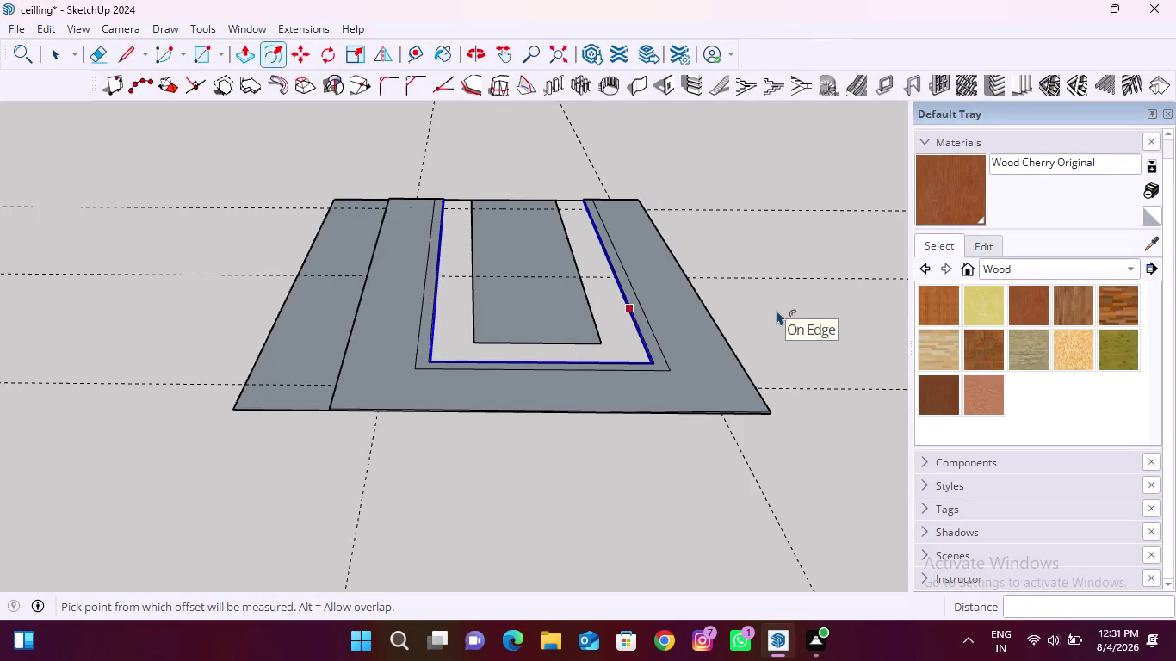
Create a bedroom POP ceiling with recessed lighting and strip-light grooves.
Return to the Select tool and clear the current selection.
scroll(up, 3)
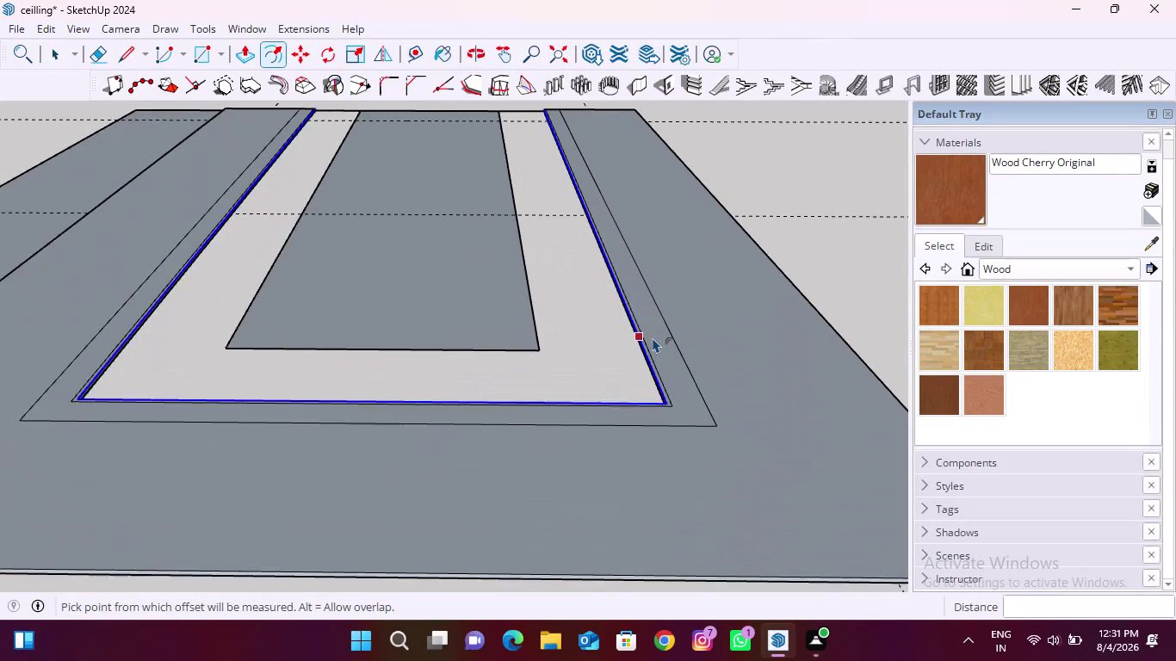
scroll(up, 3)
key(space)
key(space)
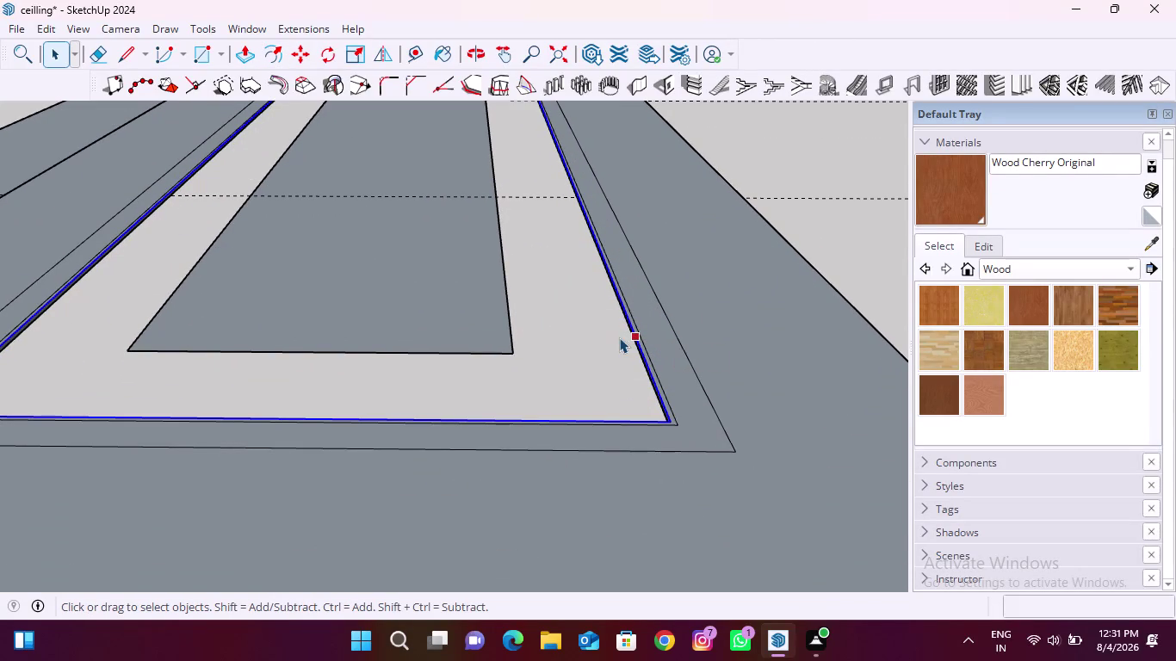
key(Escape)
key(Escape)
key(space)
click(615, 342)
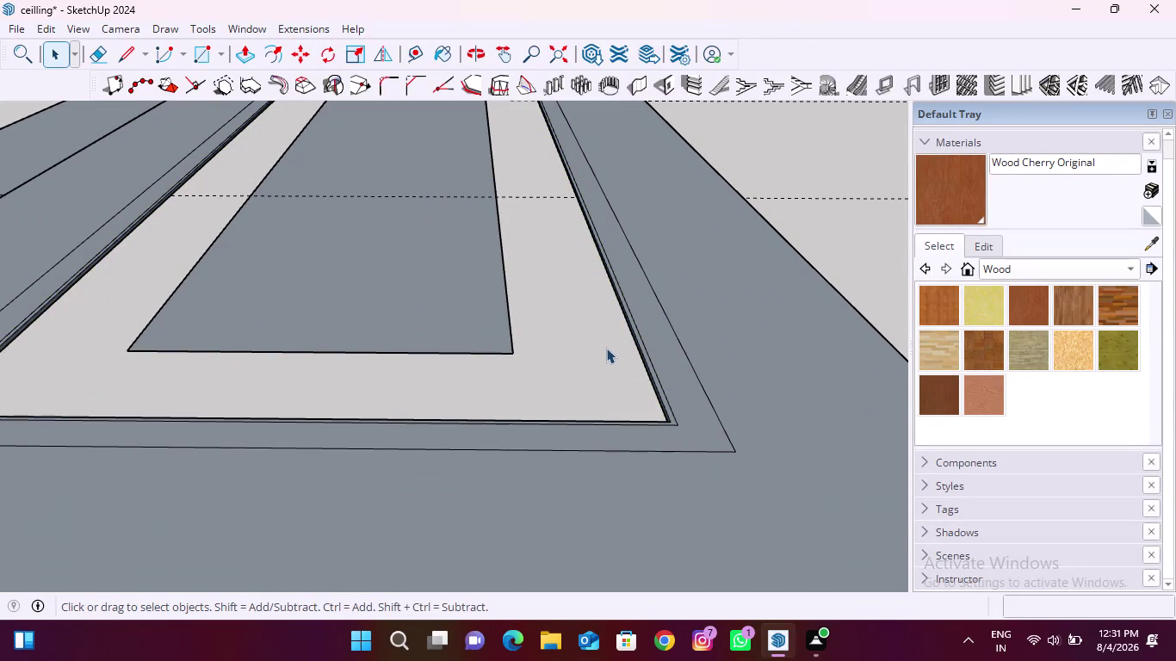
Pick the groove edge and offset it slightly inward into a parallel line.
click(687, 356)
key(space)
key(space)
key(space)
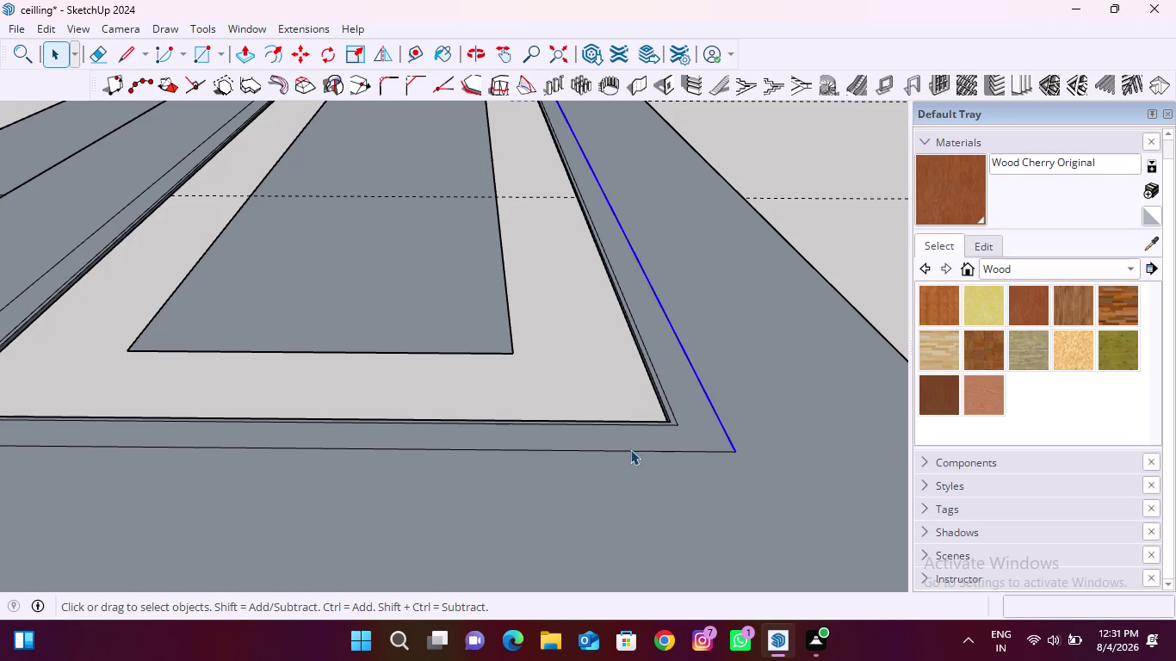
click(656, 452)
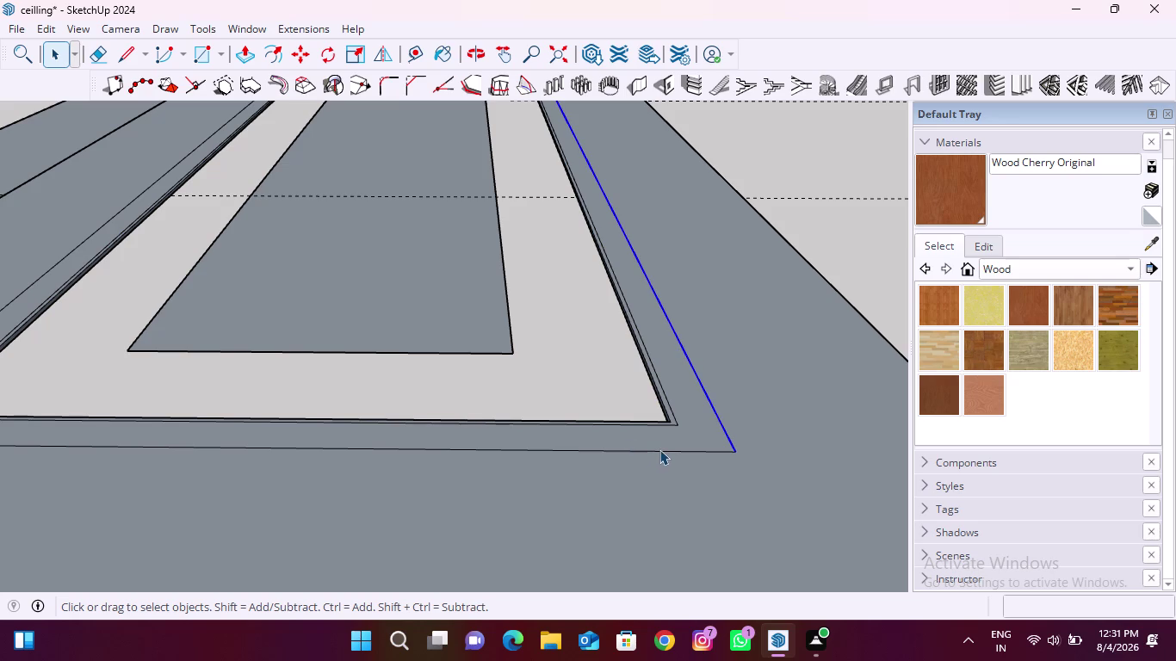
key(space)
key(space)
key(space)
click(660, 451)
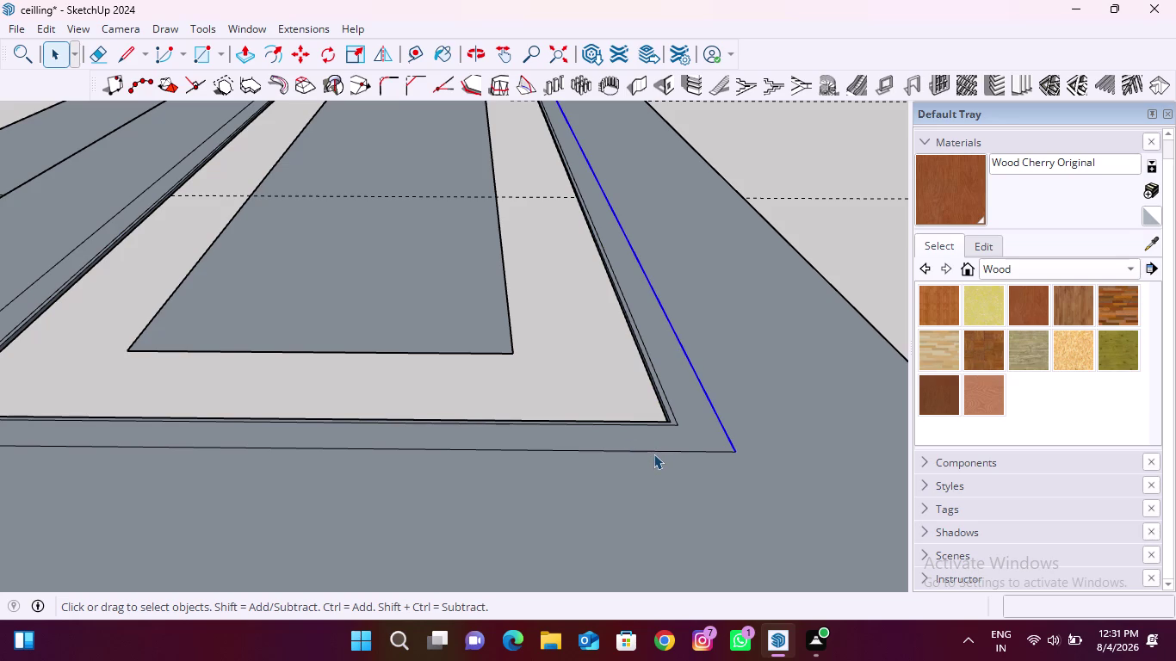
click(654, 454)
scroll(down, 3)
Select the left and bottom edges of the outer U outline.
middle_drag(642, 436, 641, 436)
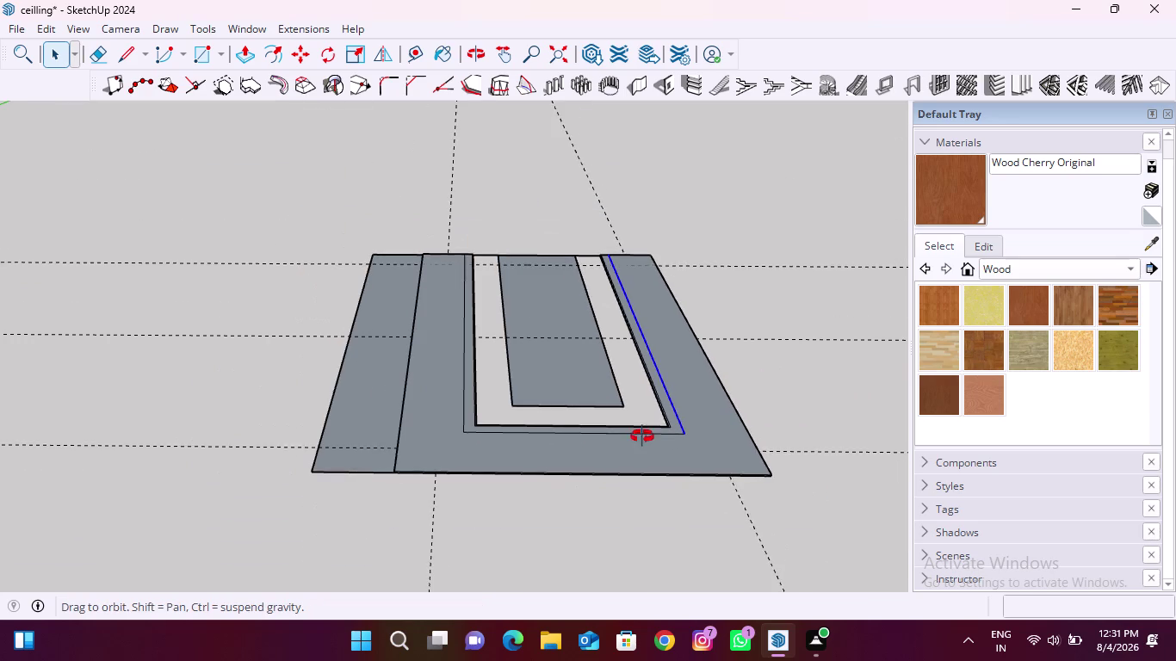
middle_drag(642, 436, 608, 551)
scroll(up, 3)
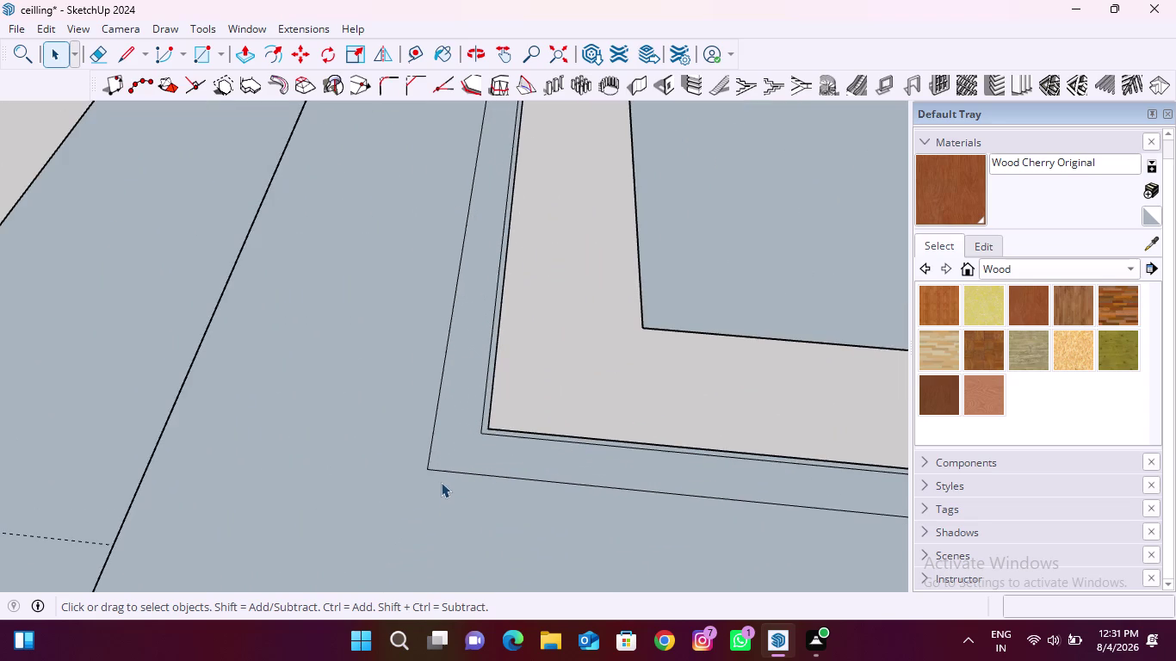
key(space)
key(space)
key(space)
click(429, 446)
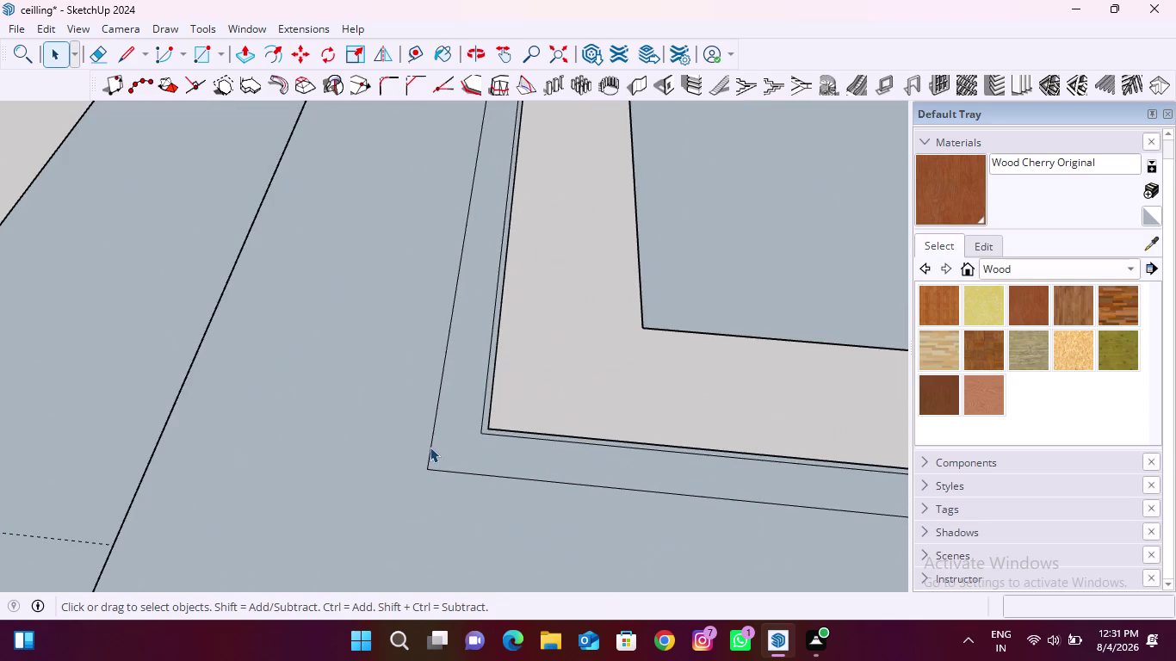
click(430, 447)
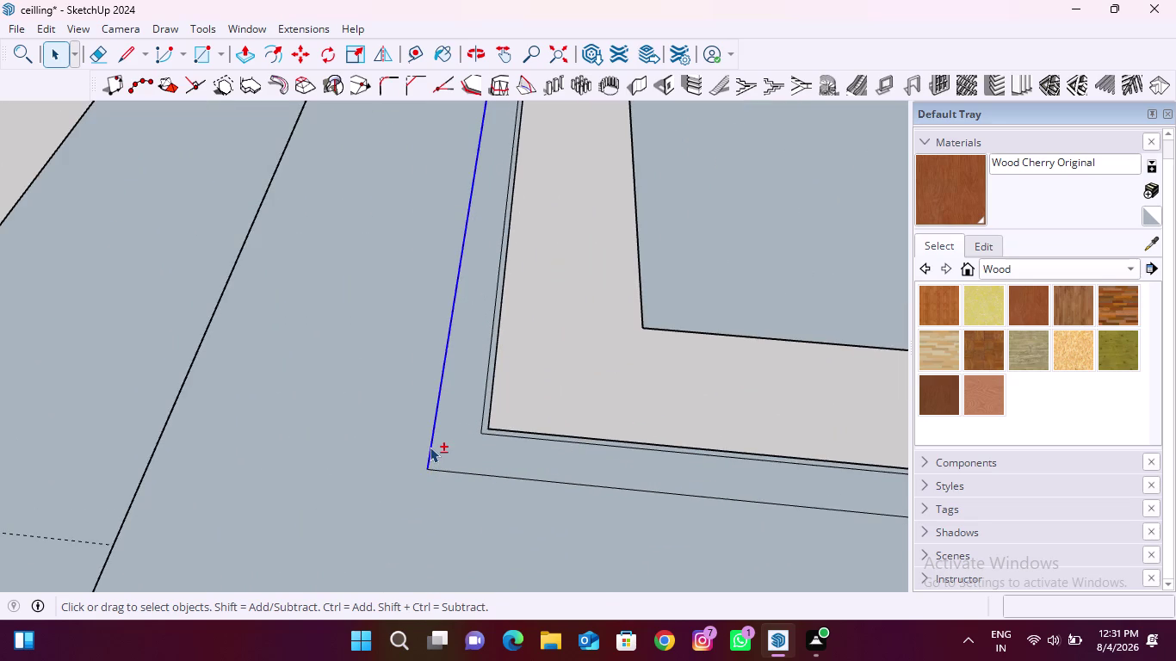
click(438, 470)
scroll(down, 3)
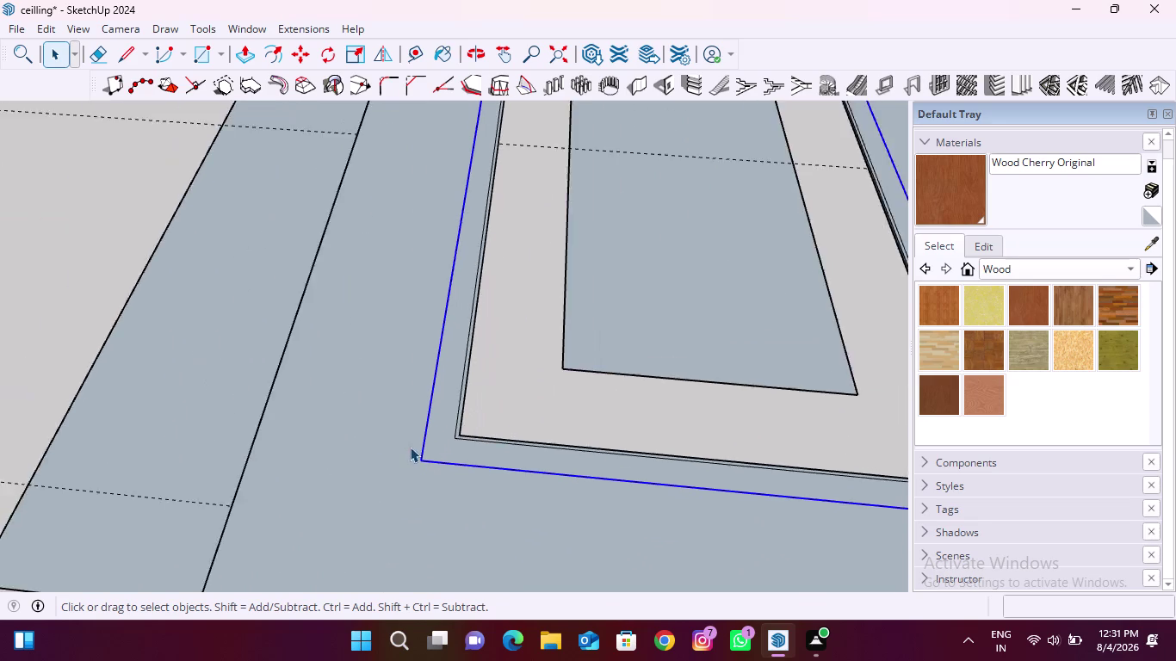
scroll(down, 3)
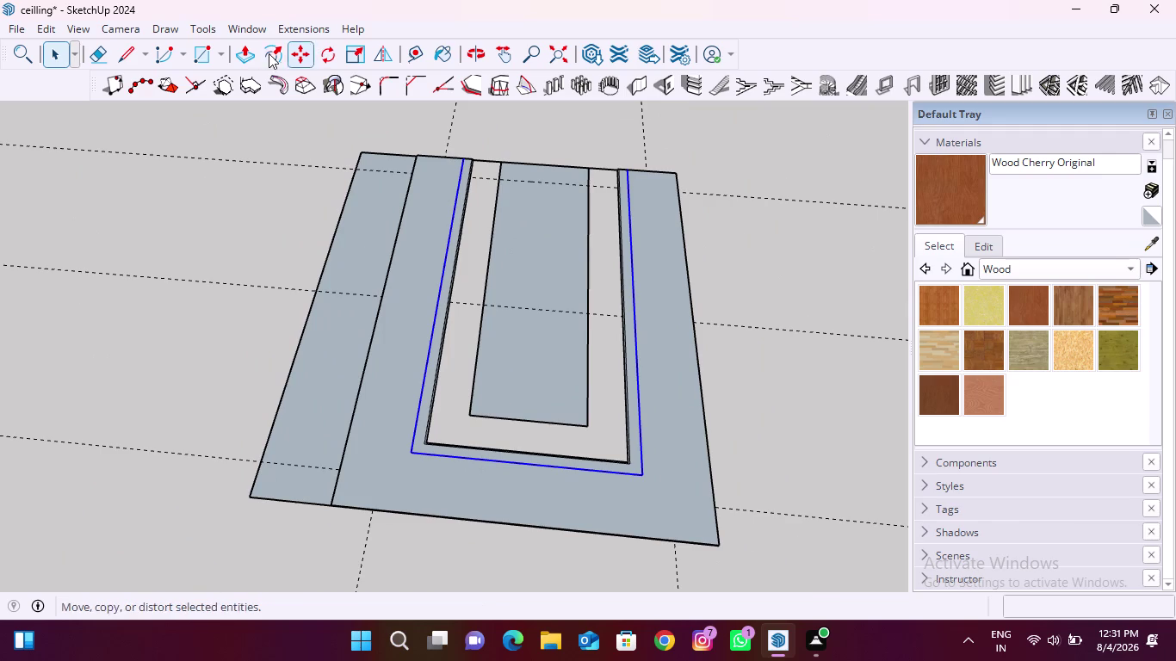
Offset the selected outline 12 mm, then deselect.
click(272, 50)
click(629, 443)
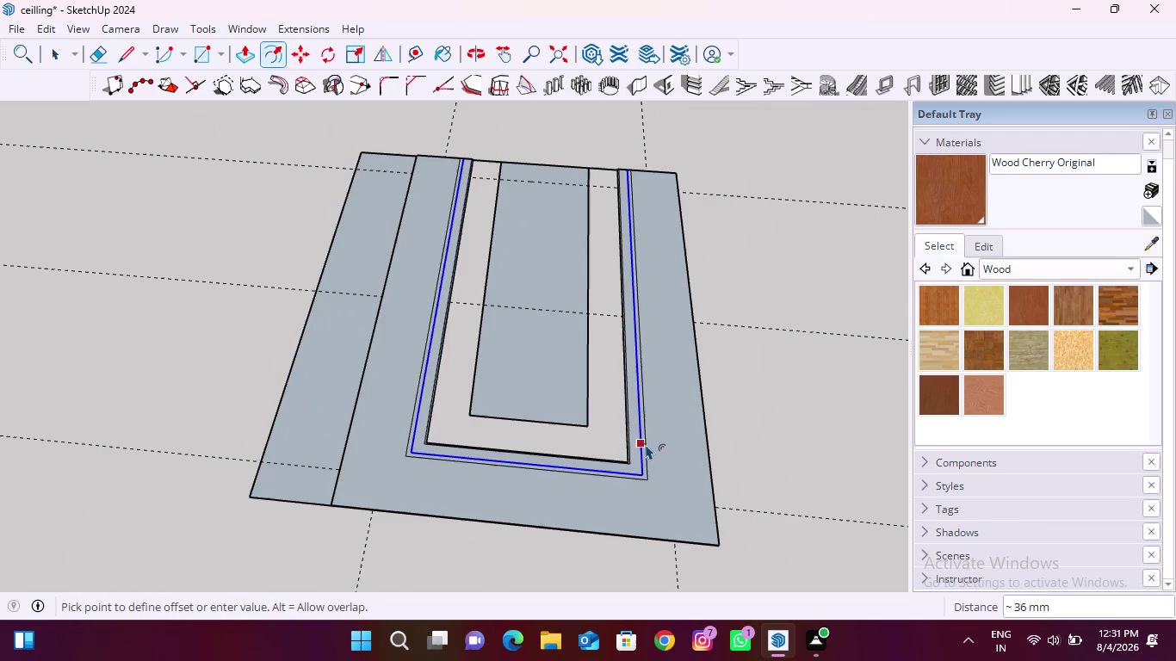
text(12)
key(Return)
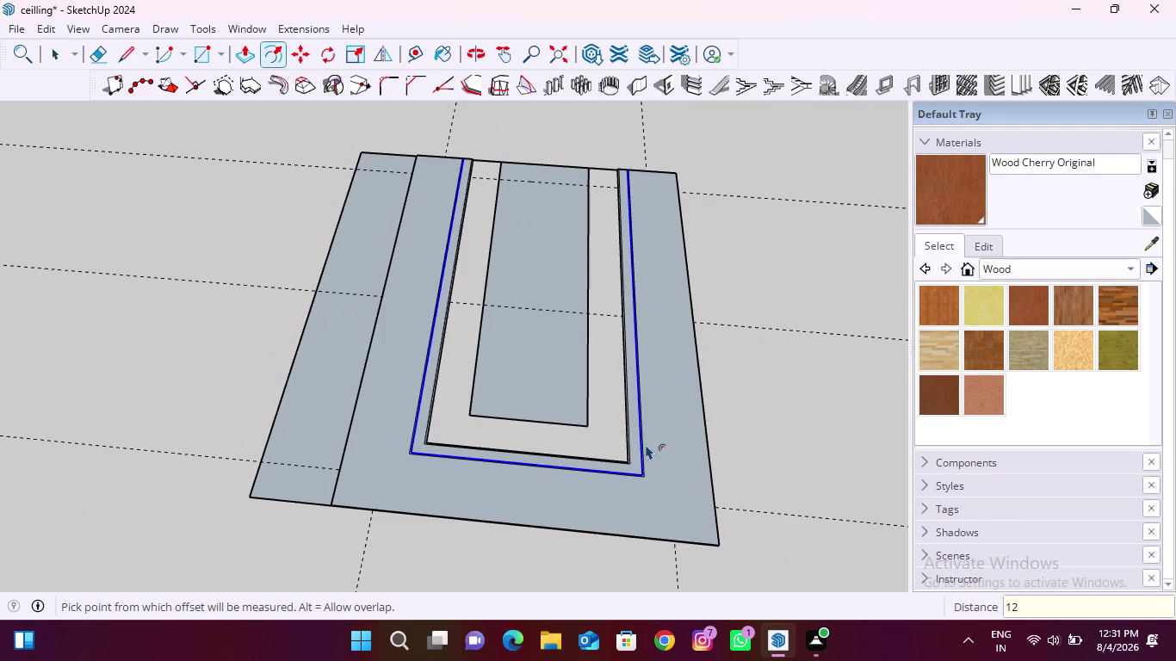
key(space)
click(742, 434)
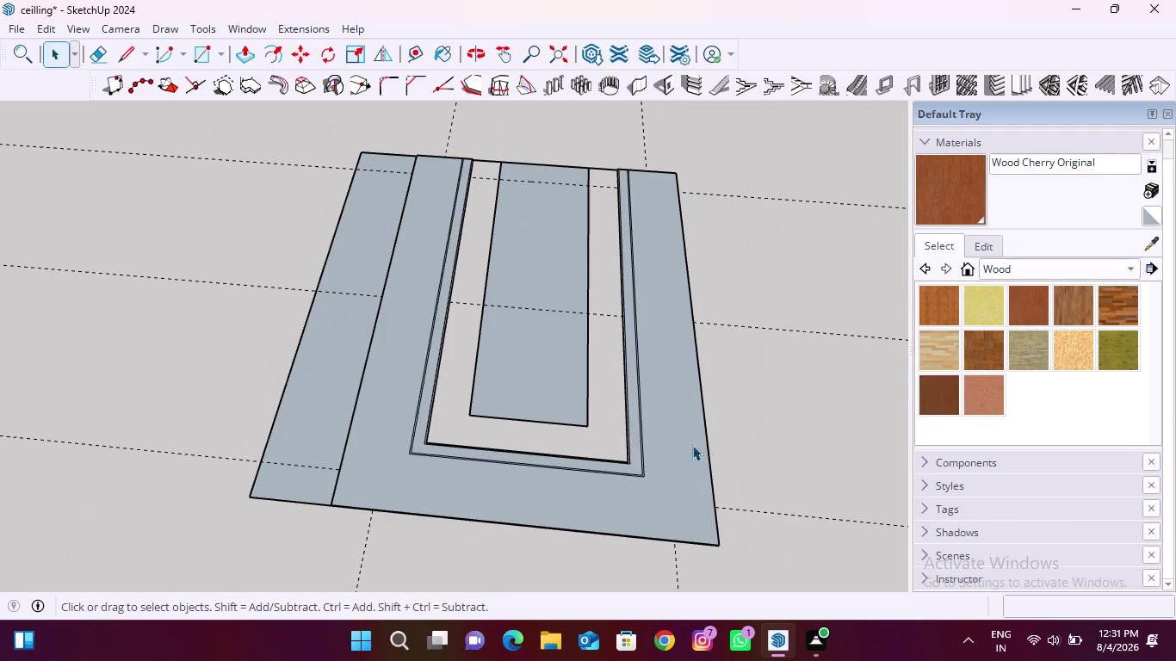
scroll(down, 3)
scroll(down, 3)
middle_drag(490, 541, 509, 382)
scroll(up, 3)
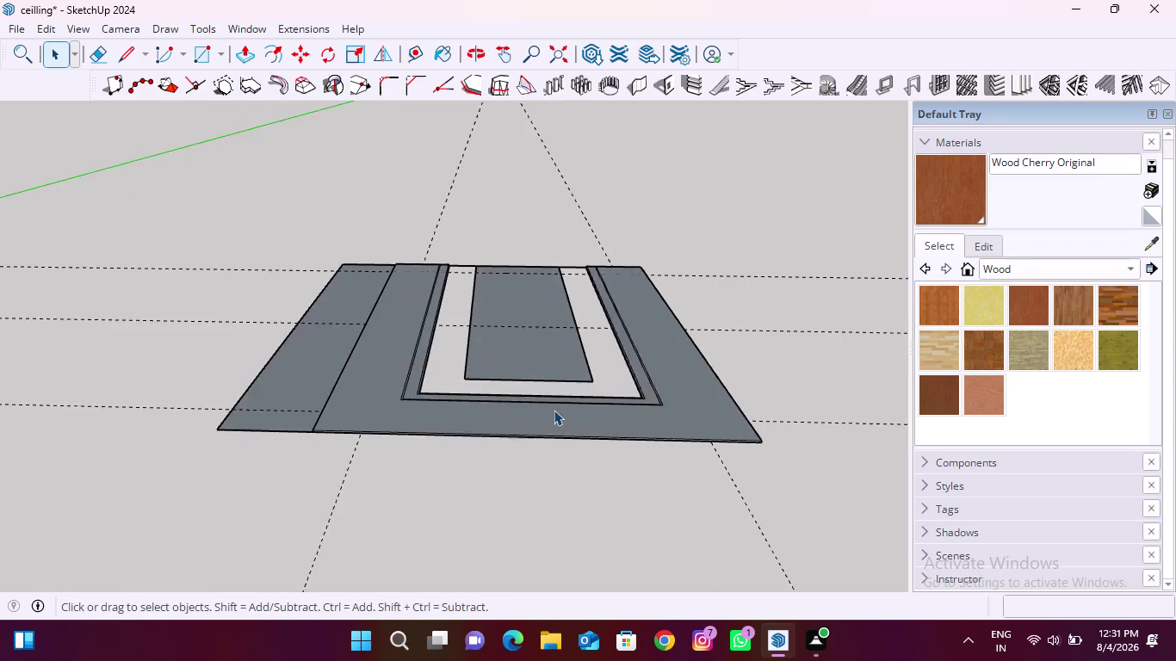
scroll(up, 3)
middle_drag(585, 456, 591, 340)
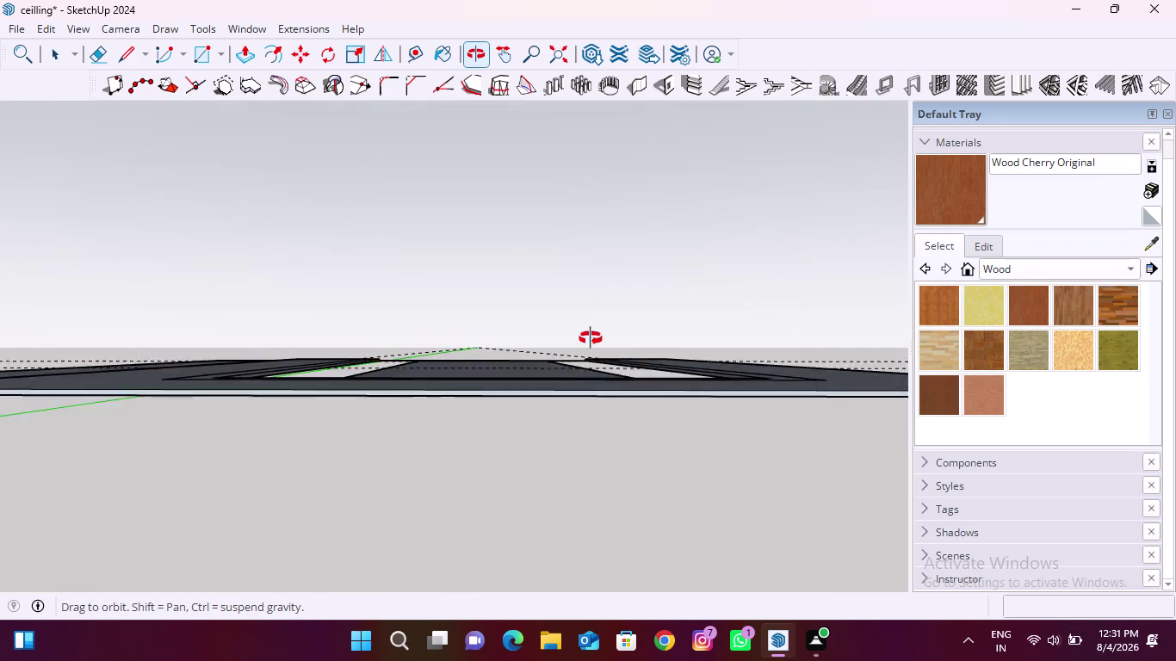
middle_drag(591, 340, 601, 248)
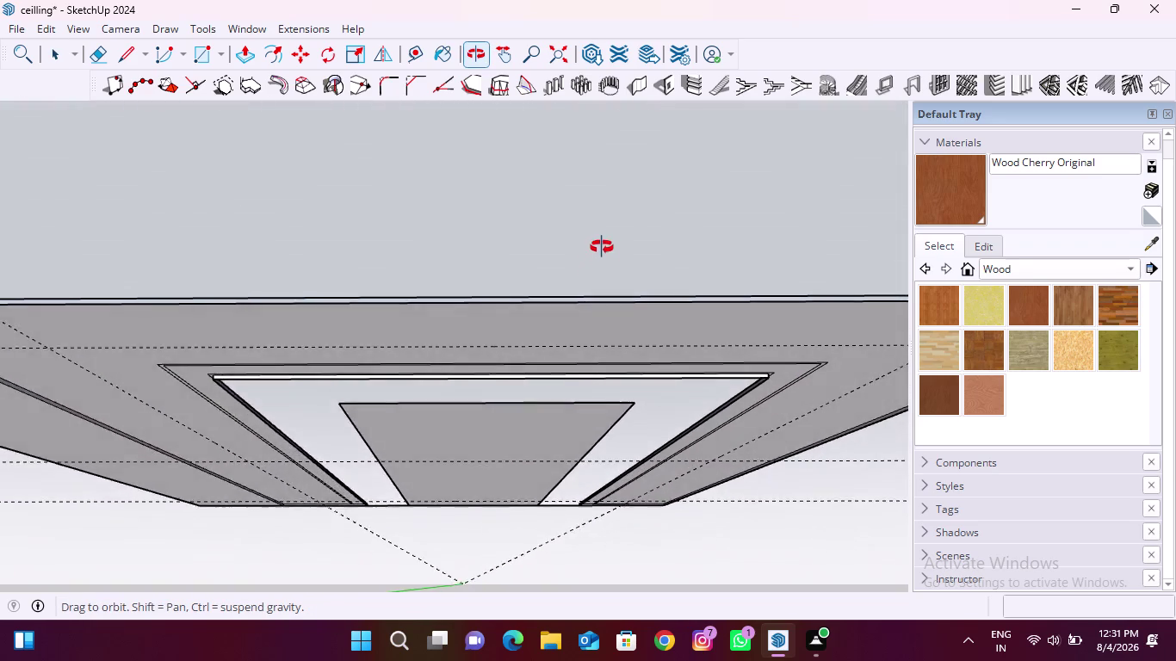
middle_drag(600, 248, 610, 230)
scroll(up, 3)
middle_drag(195, 415, 250, 328)
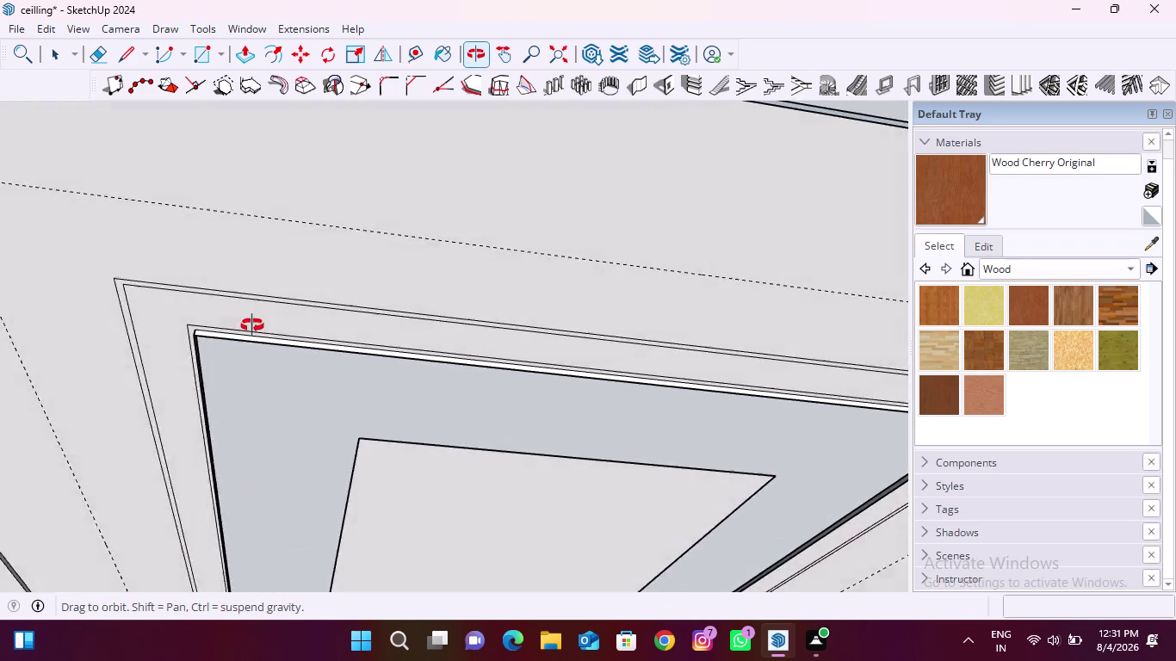
middle_drag(250, 328, 272, 291)
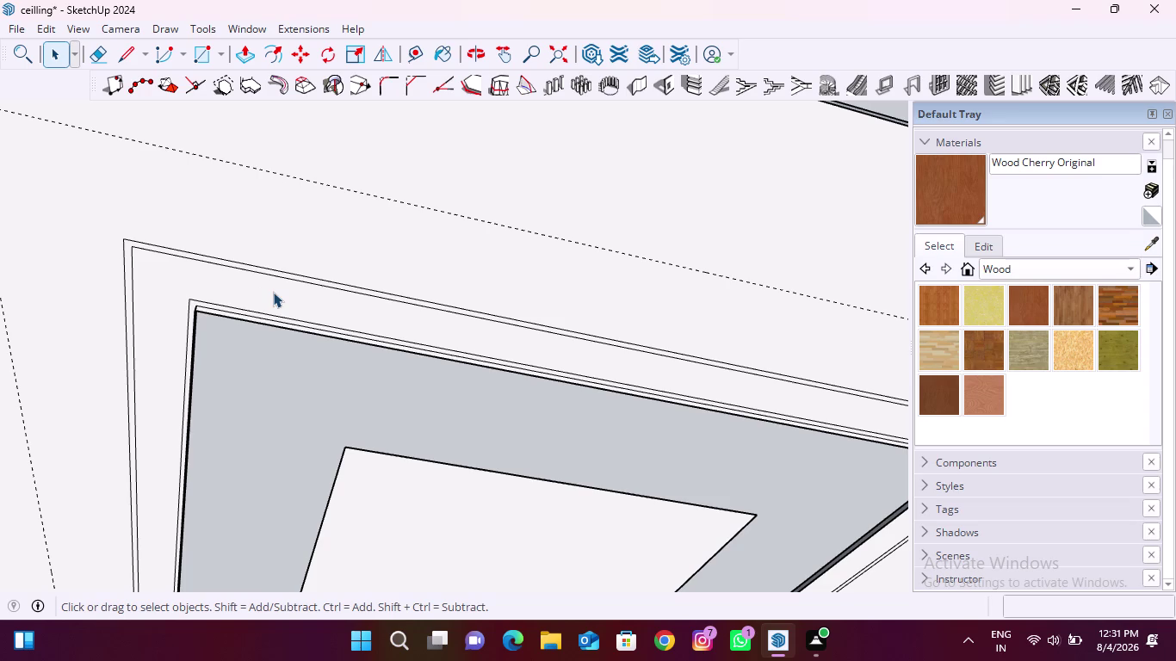
scroll(up, 3)
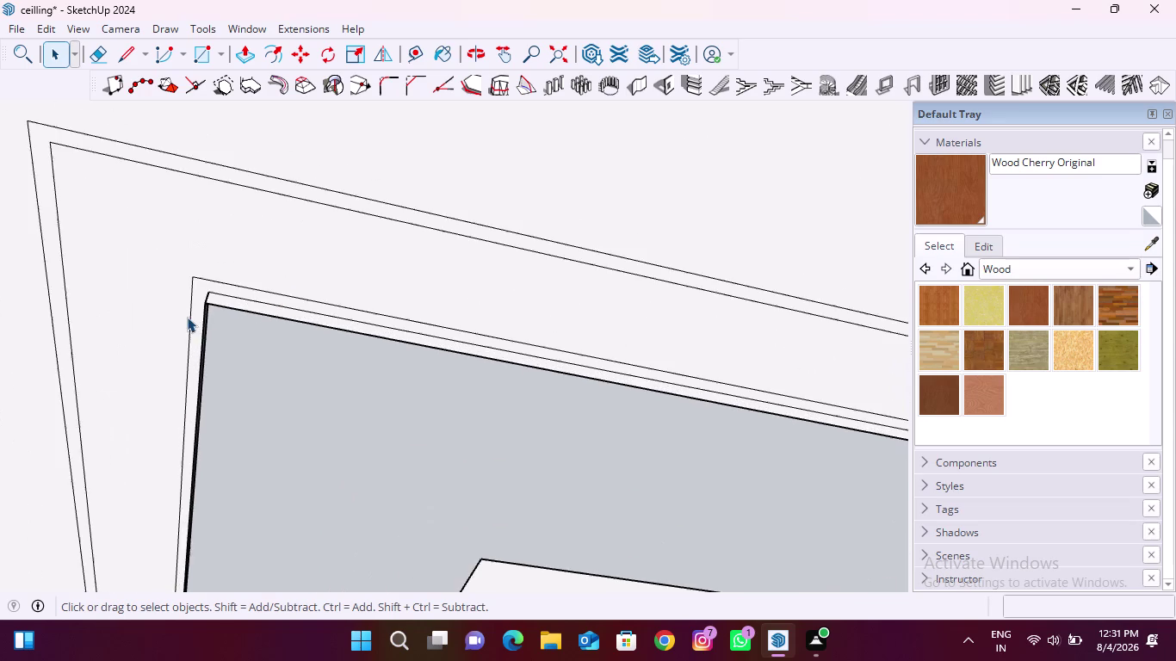
scroll(up, 3)
middle_drag(209, 291, 297, 489)
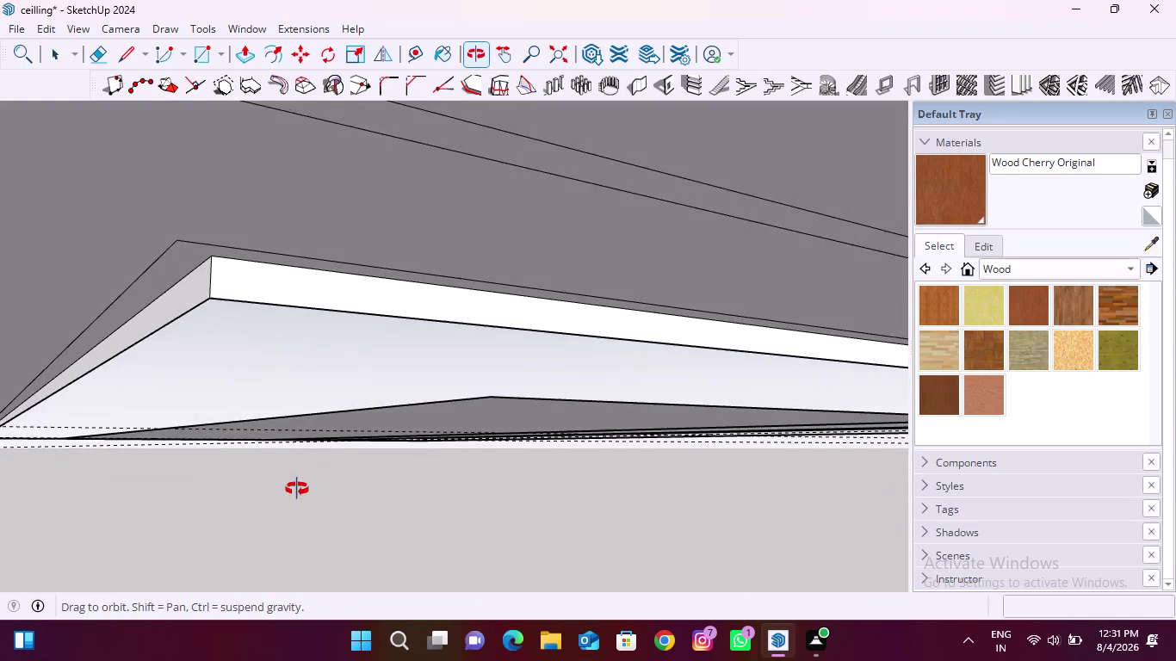
middle_drag(297, 489, 172, 338)
scroll(down, 3)
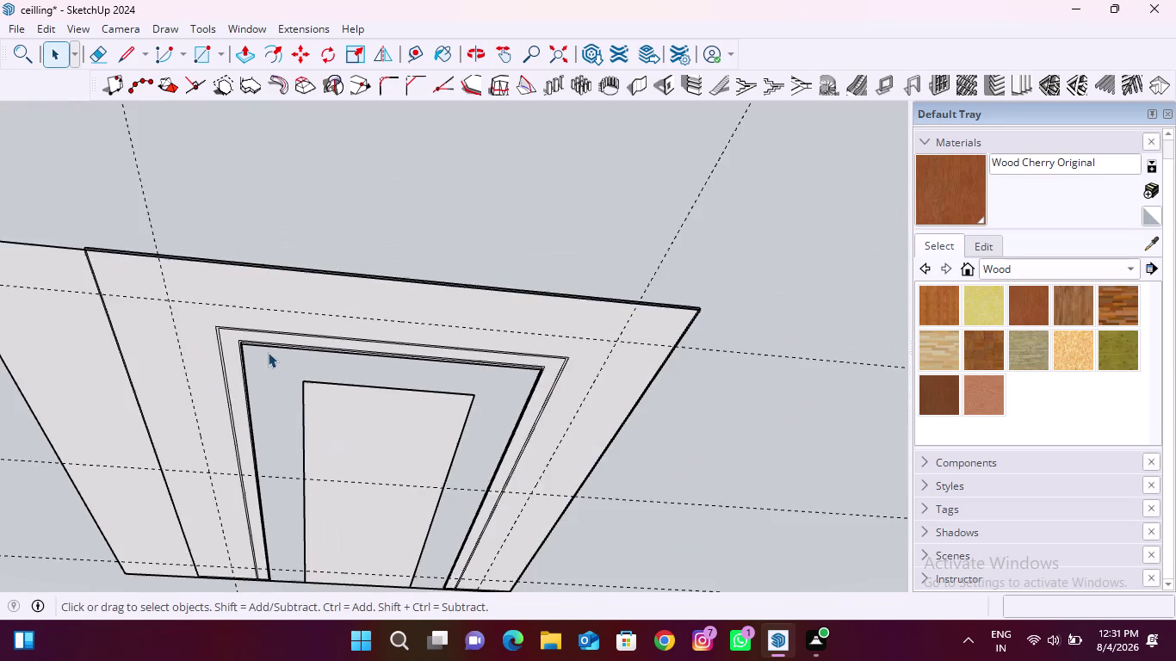
scroll(down, 3)
scroll(up, 3)
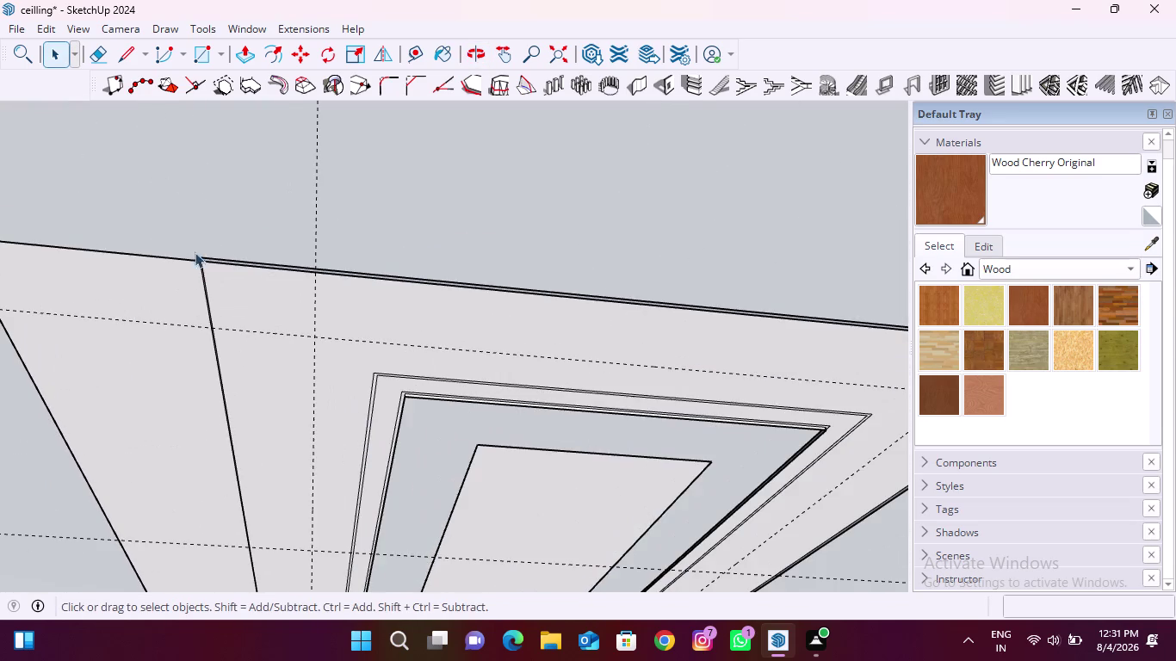
middle_drag(203, 249, 201, 389)
scroll(up, 3)
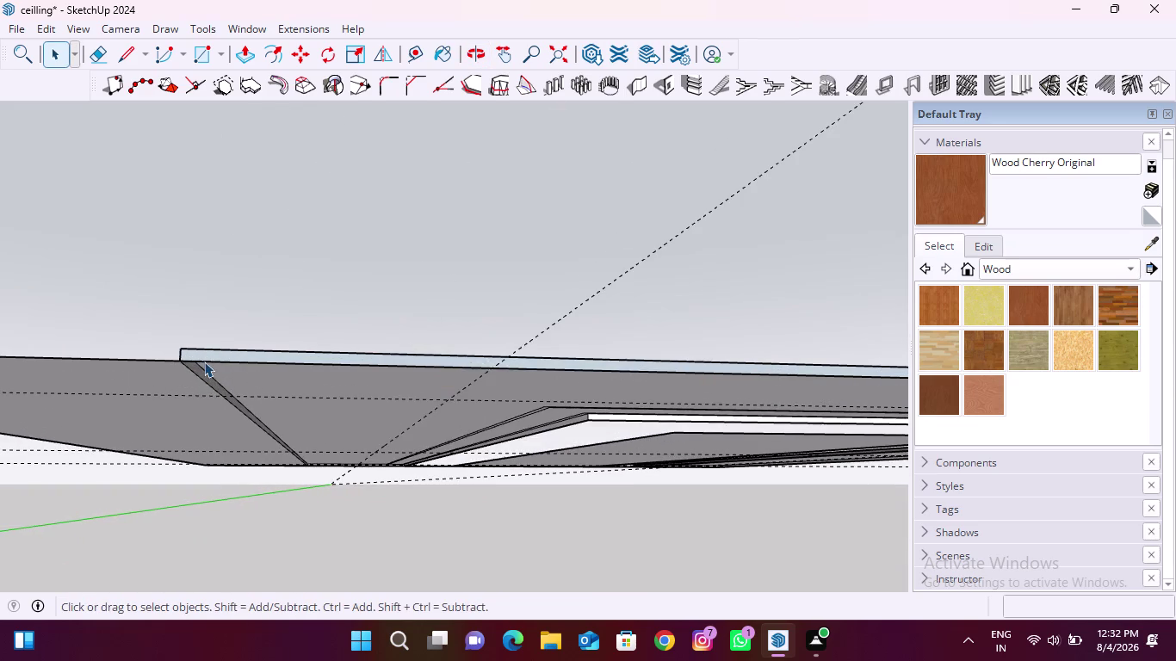
scroll(down, 3)
middle_drag(325, 442, 325, 375)
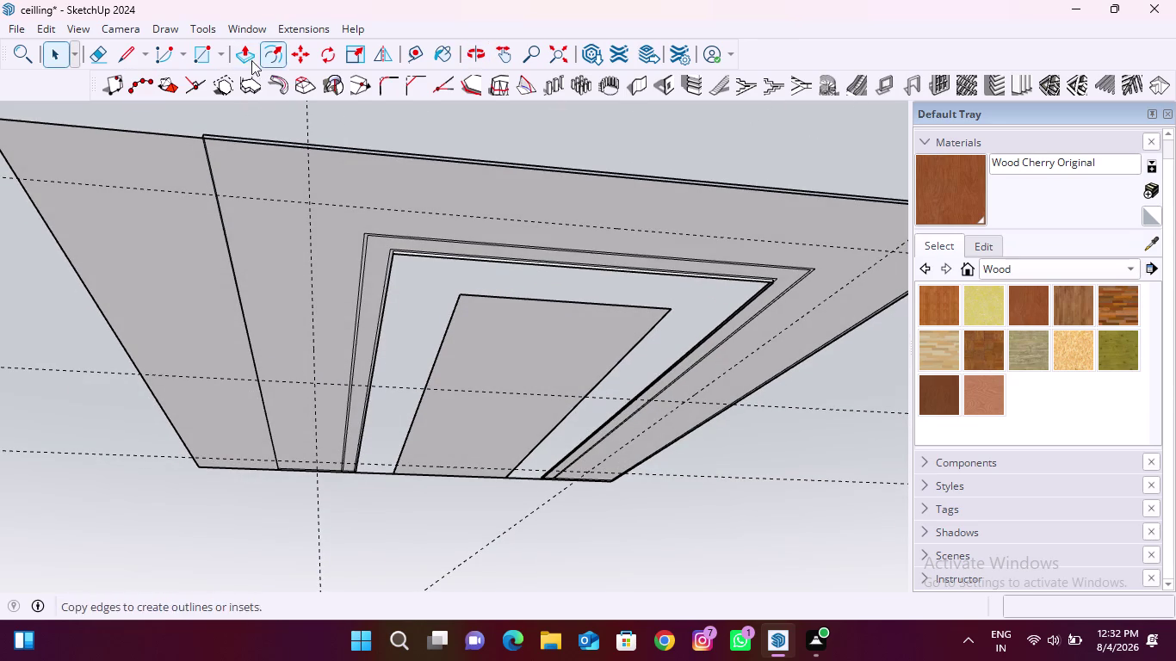
click(236, 62)
click(293, 256)
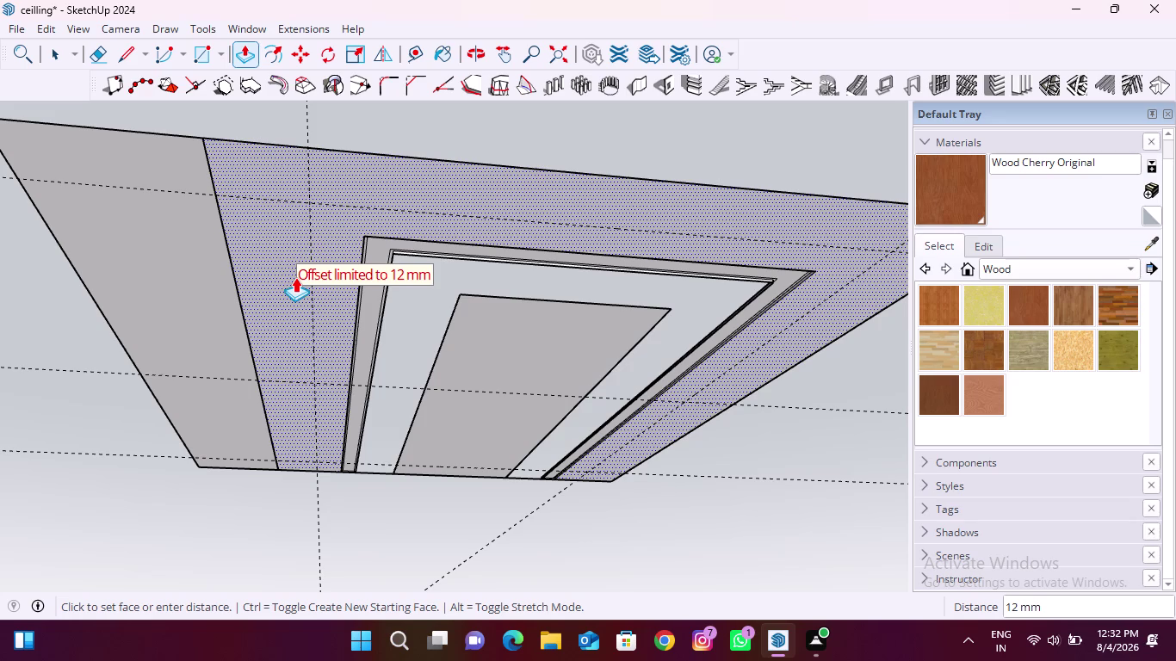
key(ctrl+z)
key(ctrl+z)
key(ctrl+z)
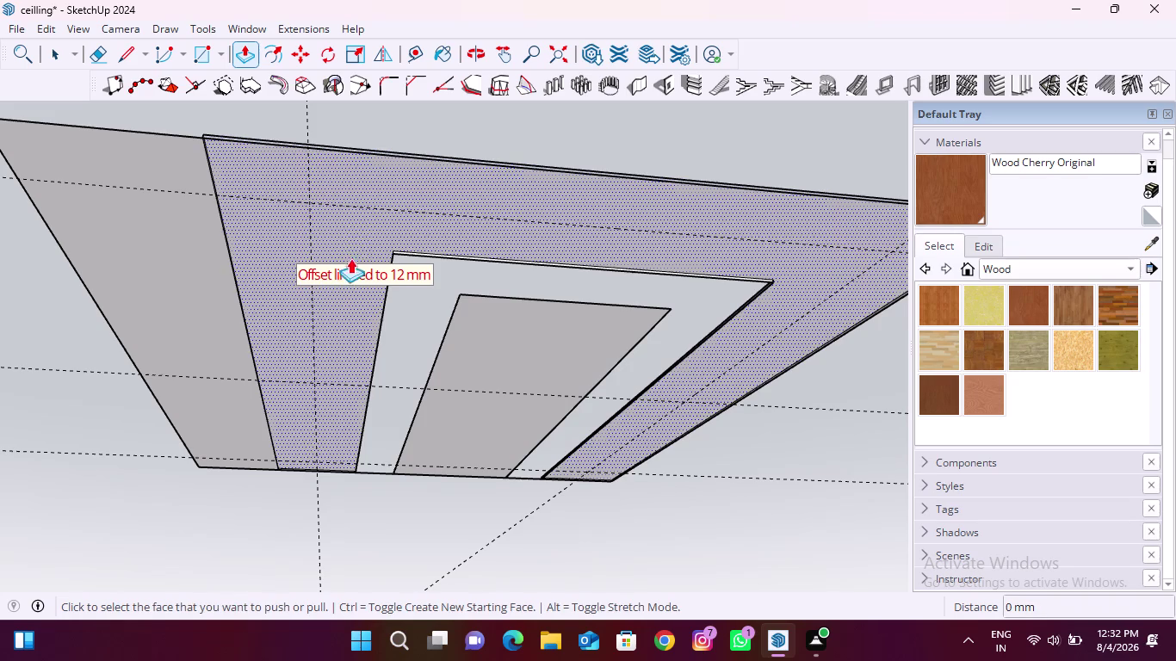
click(351, 220)
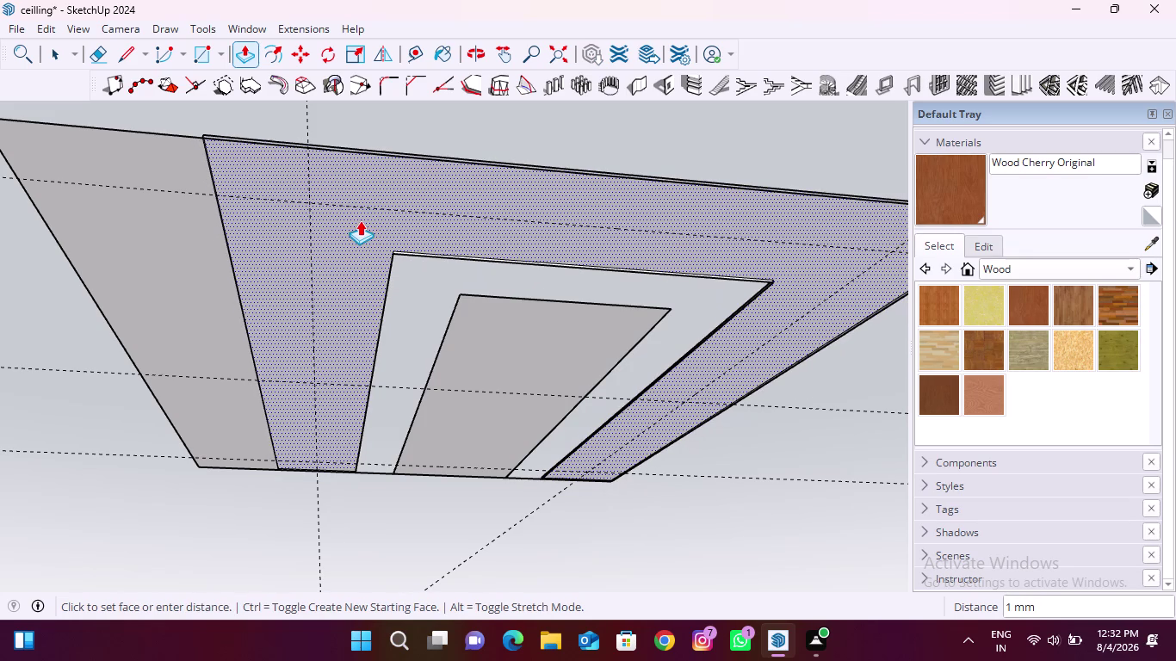
text(12)
key(Return)
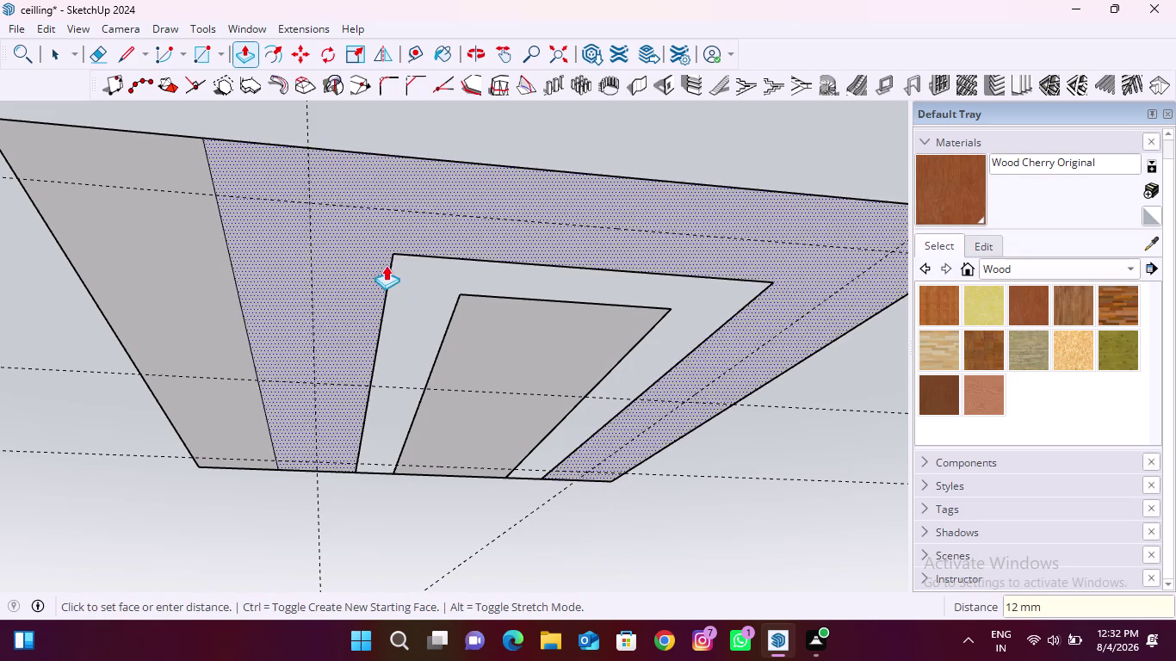
scroll(up, 3)
key(space)
scroll(up, 3)
scroll(down, 3)
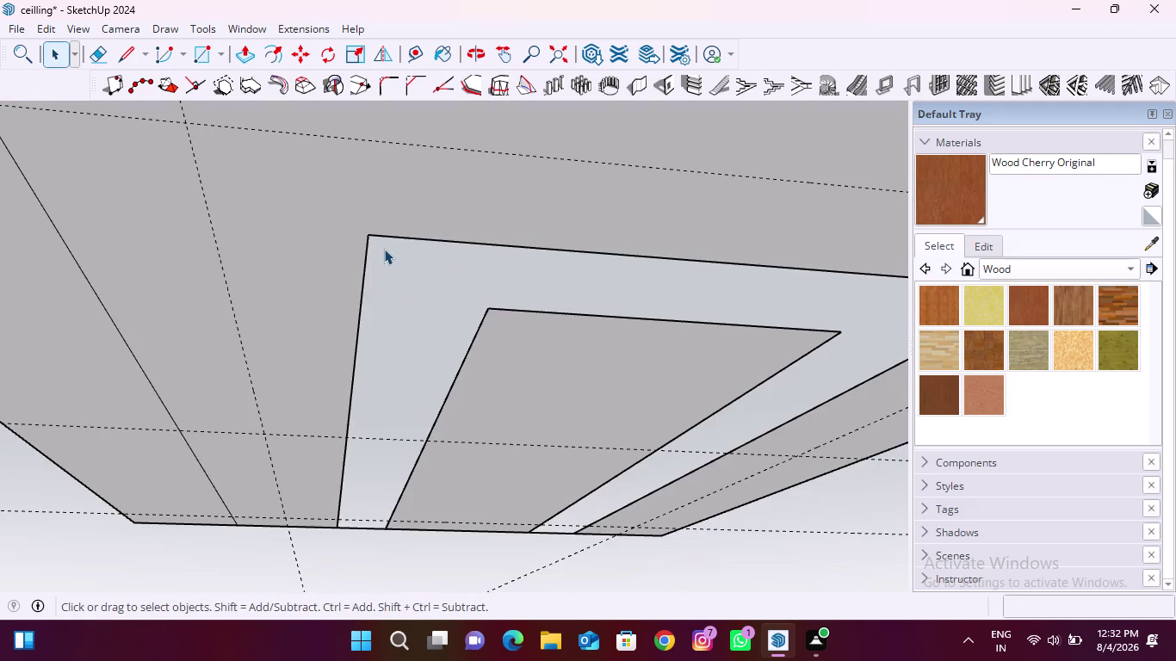
middle_drag(382, 244, 347, 452)
scroll(down, 3)
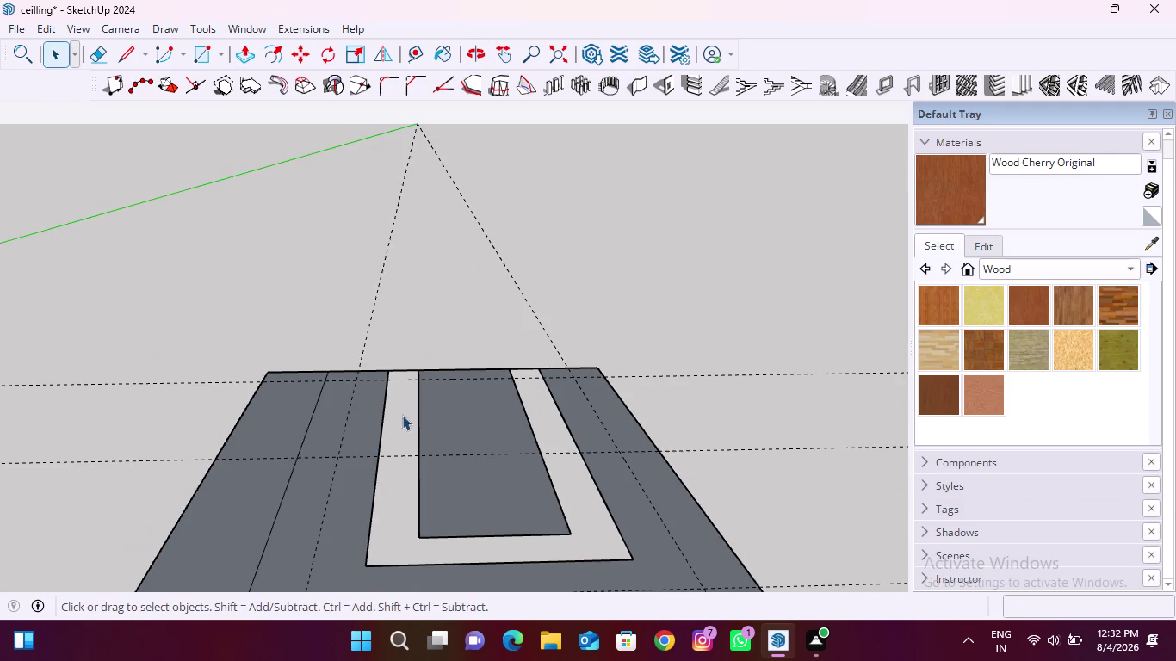
scroll(up, 3)
scroll(up, 3)
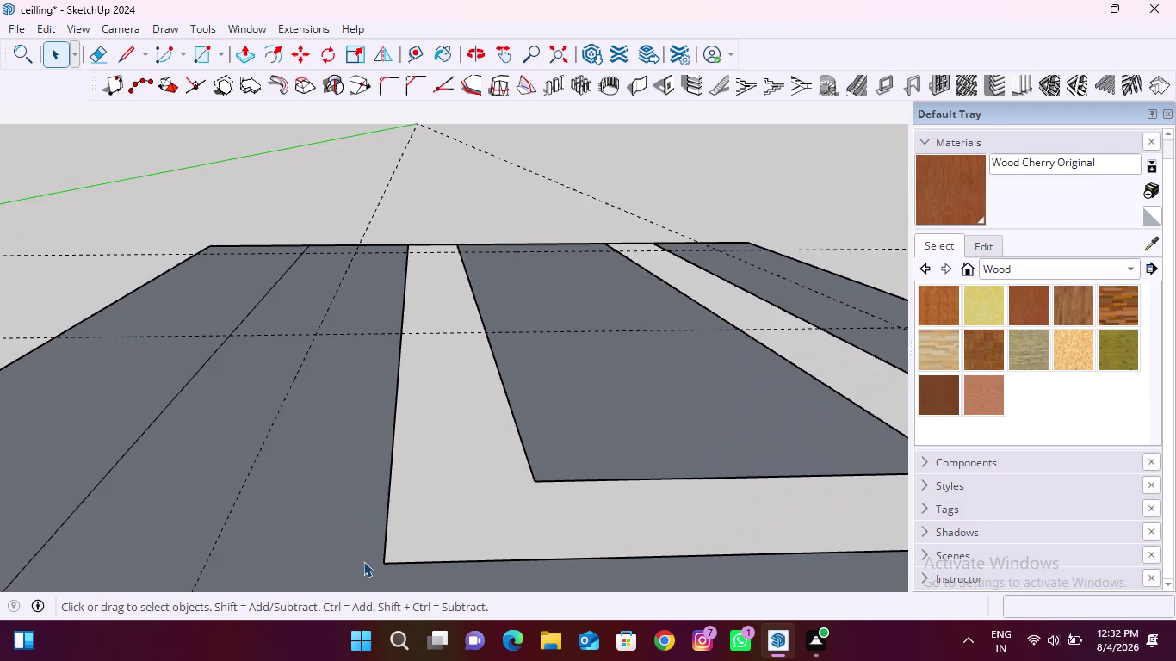
scroll(up, 3)
middle_drag(390, 551, 391, 526)
scroll(up, 3)
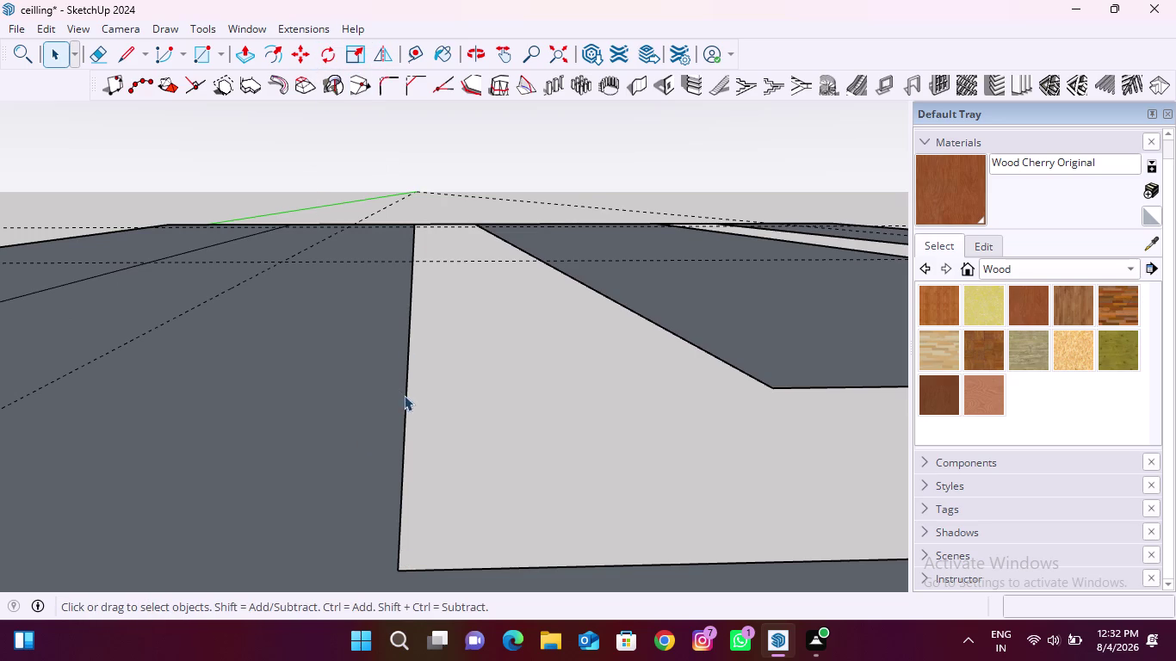
scroll(down, 3)
middle_drag(369, 490, 183, 473)
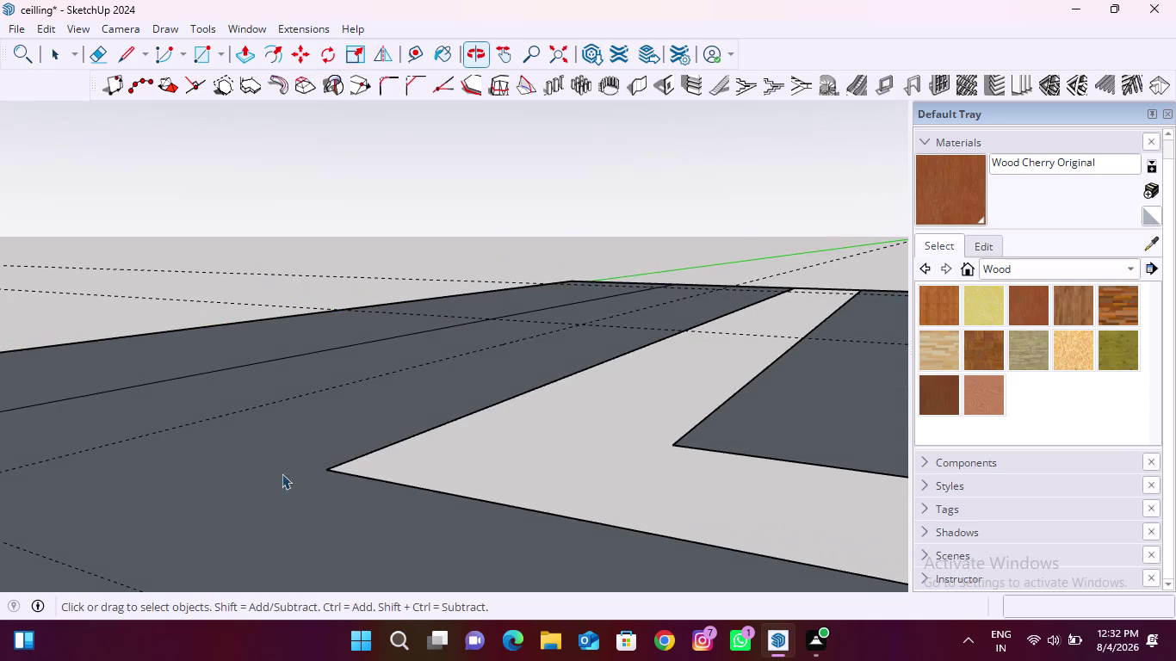
scroll(up, 3)
scroll(down, 3)
middle_drag(367, 477, 261, 497)
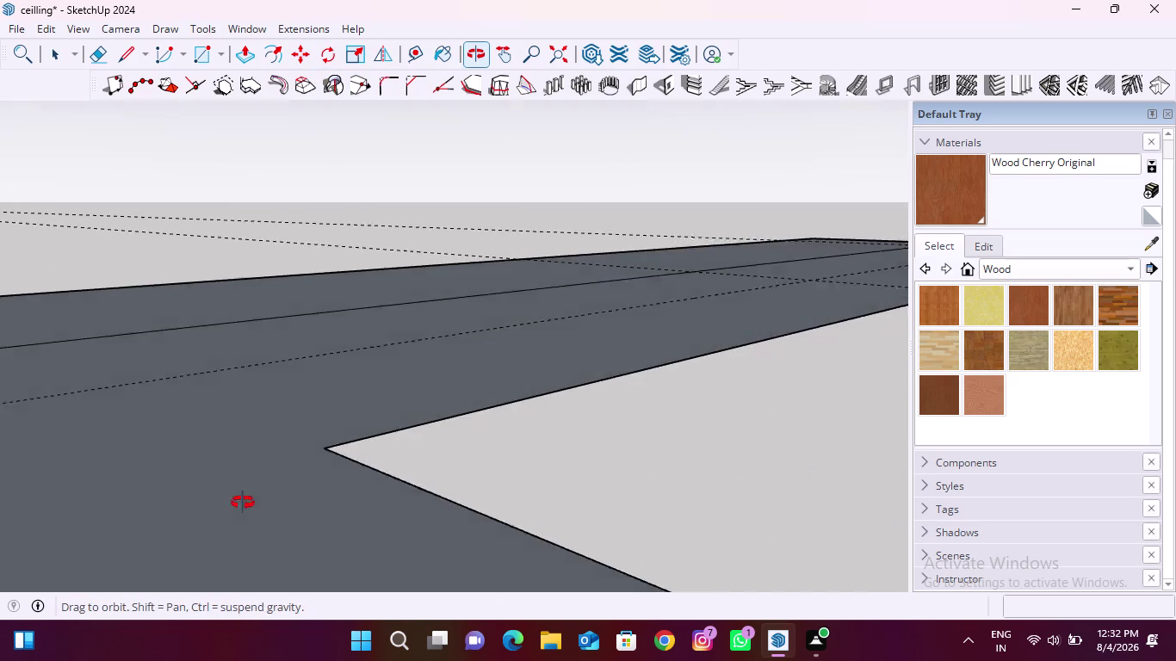
middle_drag(261, 496, 91, 517)
scroll(up, 3)
scroll(up, 3)
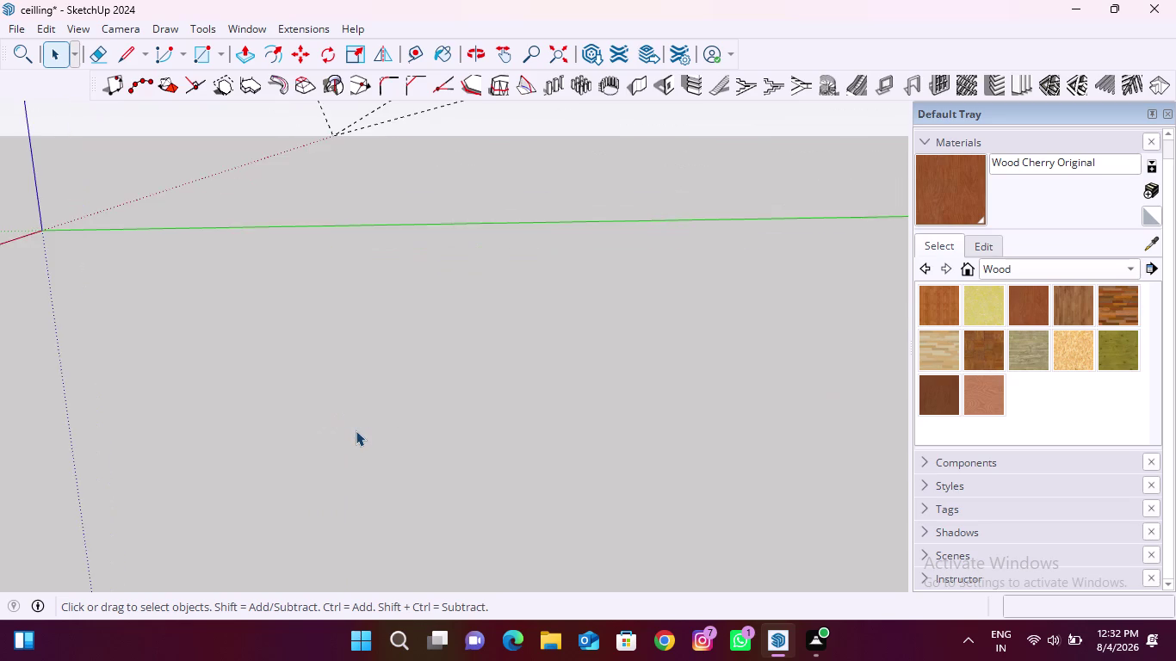
scroll(down, 3)
scroll(down, 3)
middle_drag(341, 462, 378, 336)
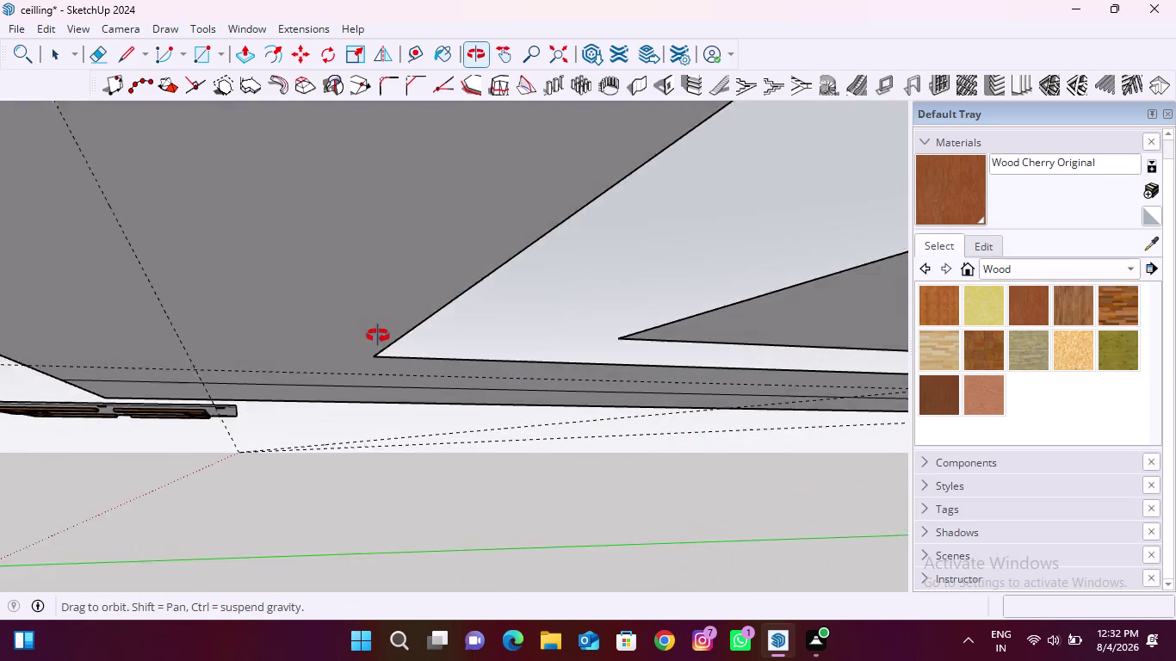
middle_drag(378, 336, 511, 375)
scroll(down, 3)
middle_drag(387, 443, 468, 510)
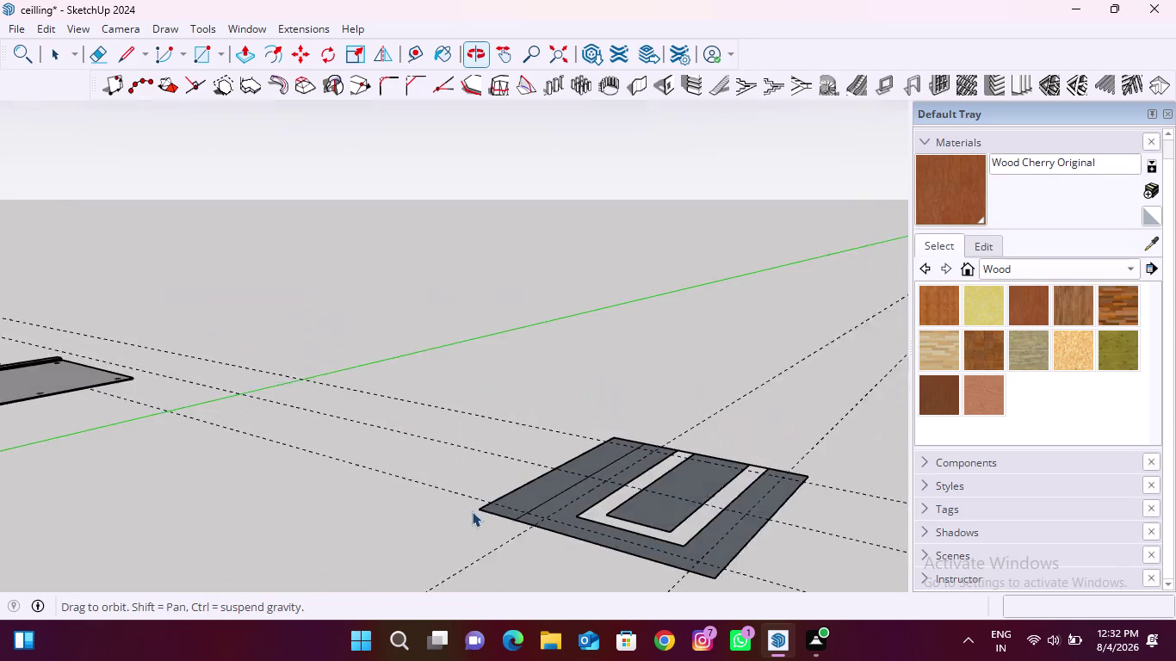
scroll(down, 3)
middle_drag(422, 511, 531, 529)
scroll(up, 3)
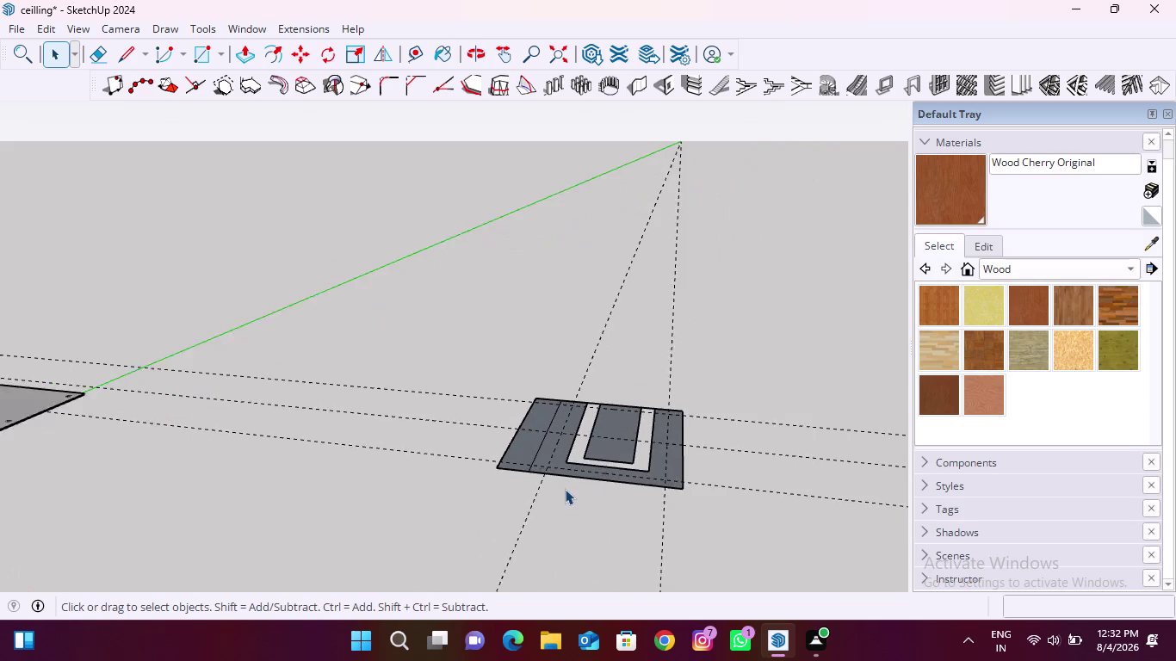
scroll(up, 3)
middle_drag(539, 506, 539, 473)
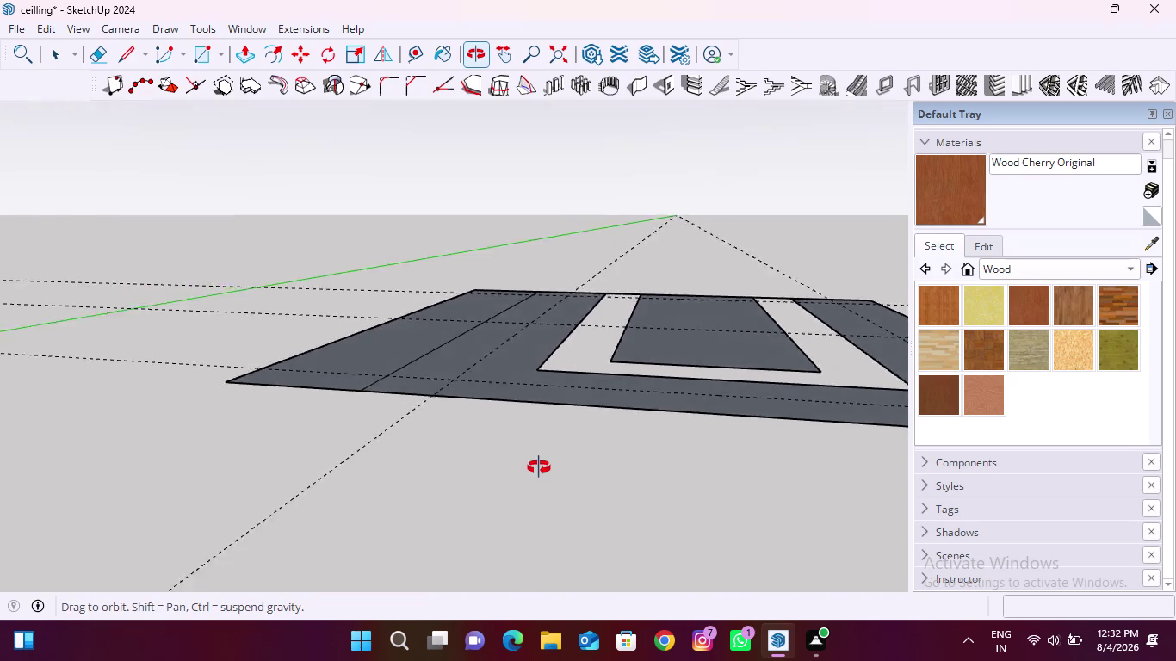
middle_drag(539, 473, 539, 404)
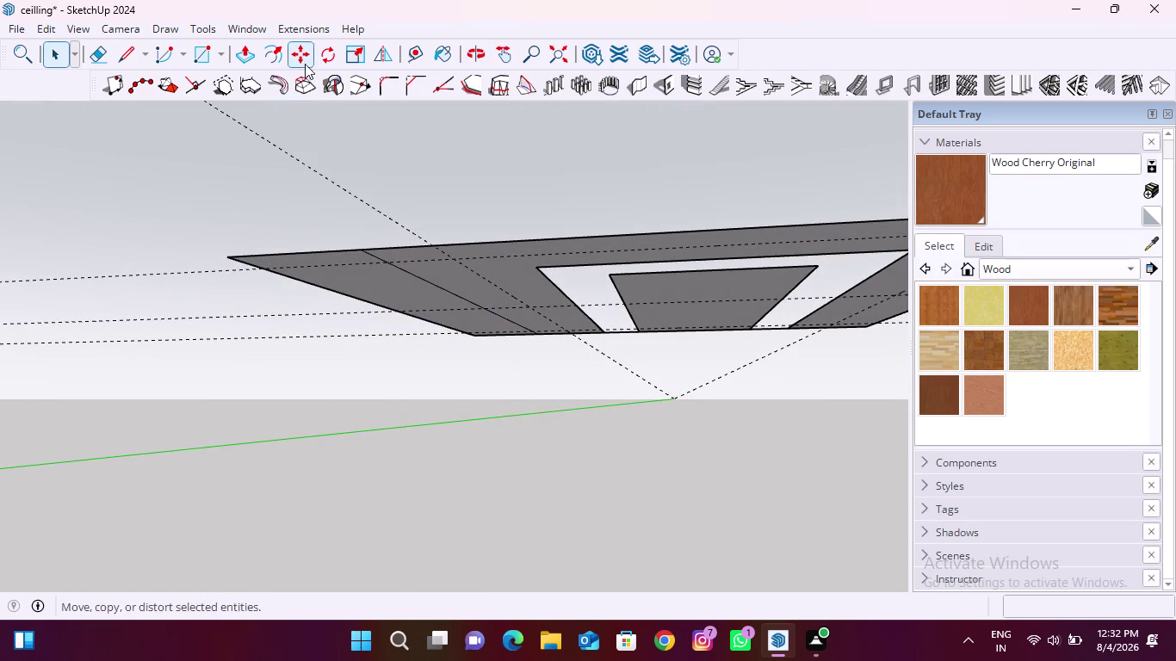
Push/pull the outer border face 12 mm.
click(240, 59)
scroll(up, 3)
click(504, 251)
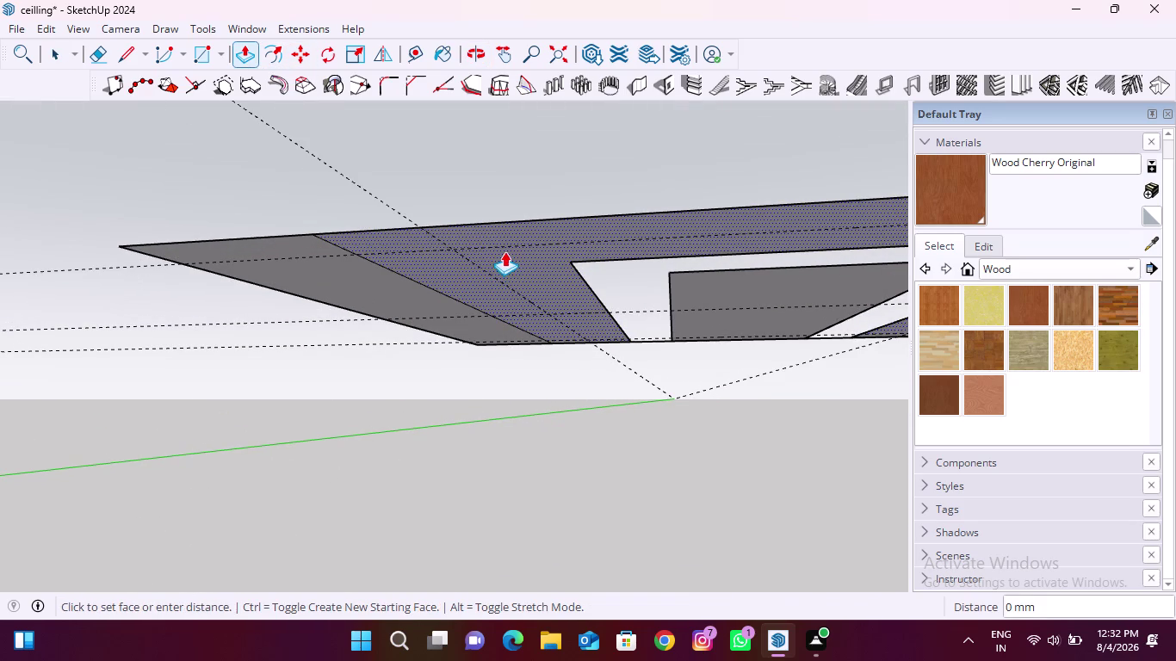
middle_drag(515, 271, 521, 364)
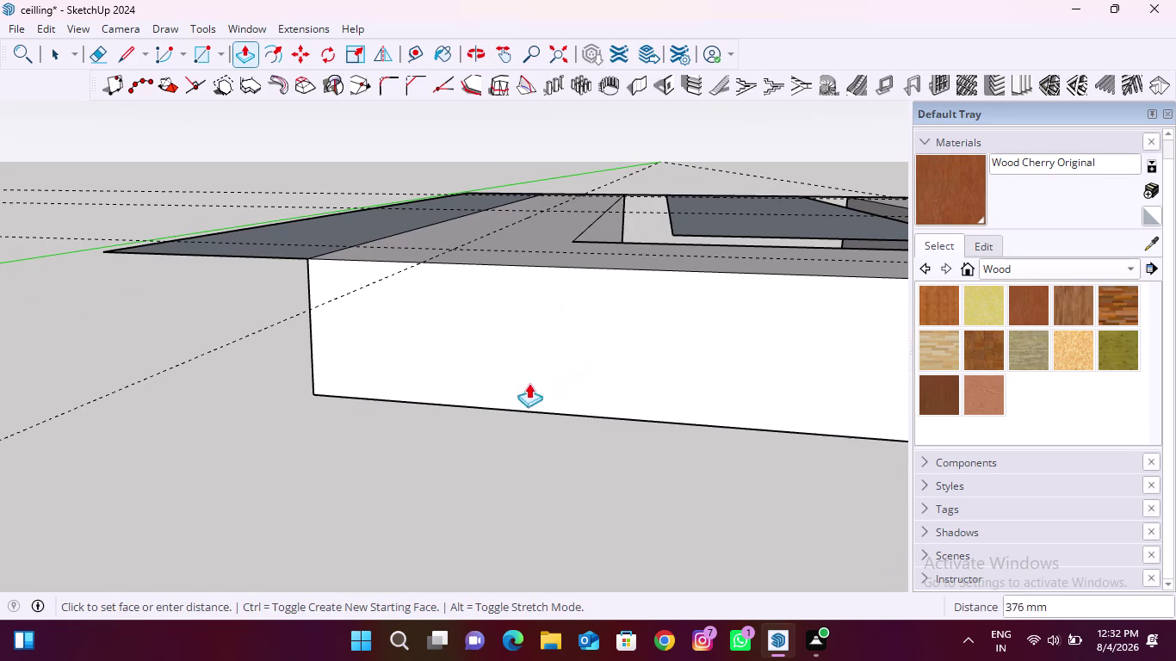
text(1)
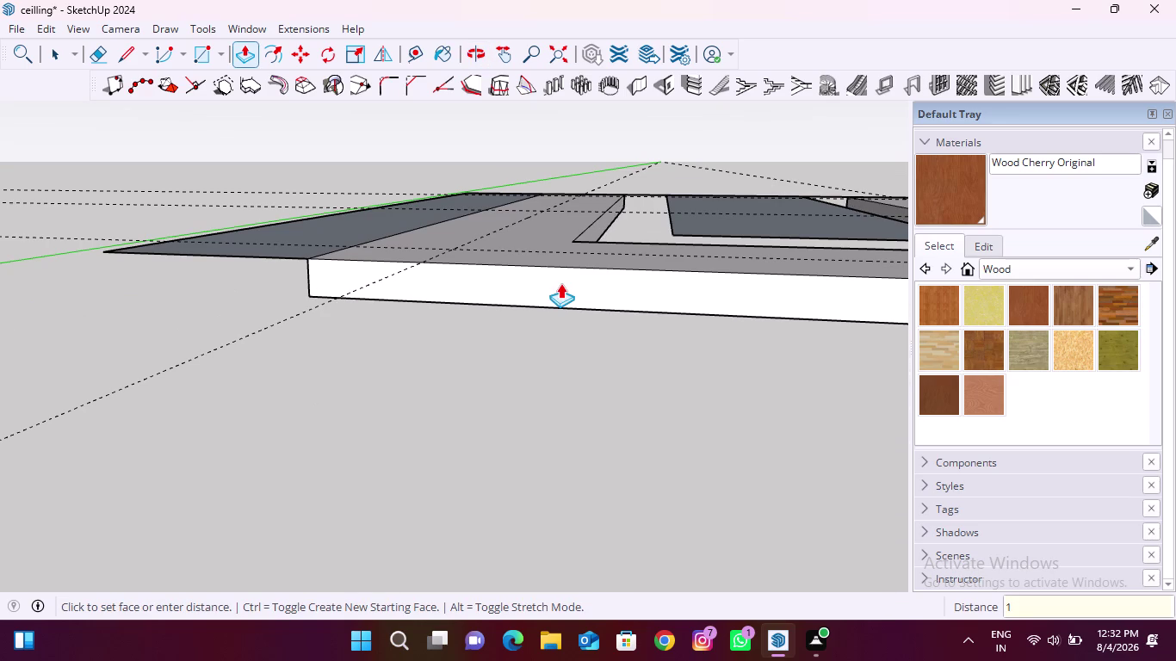
text(2)
key(Return)
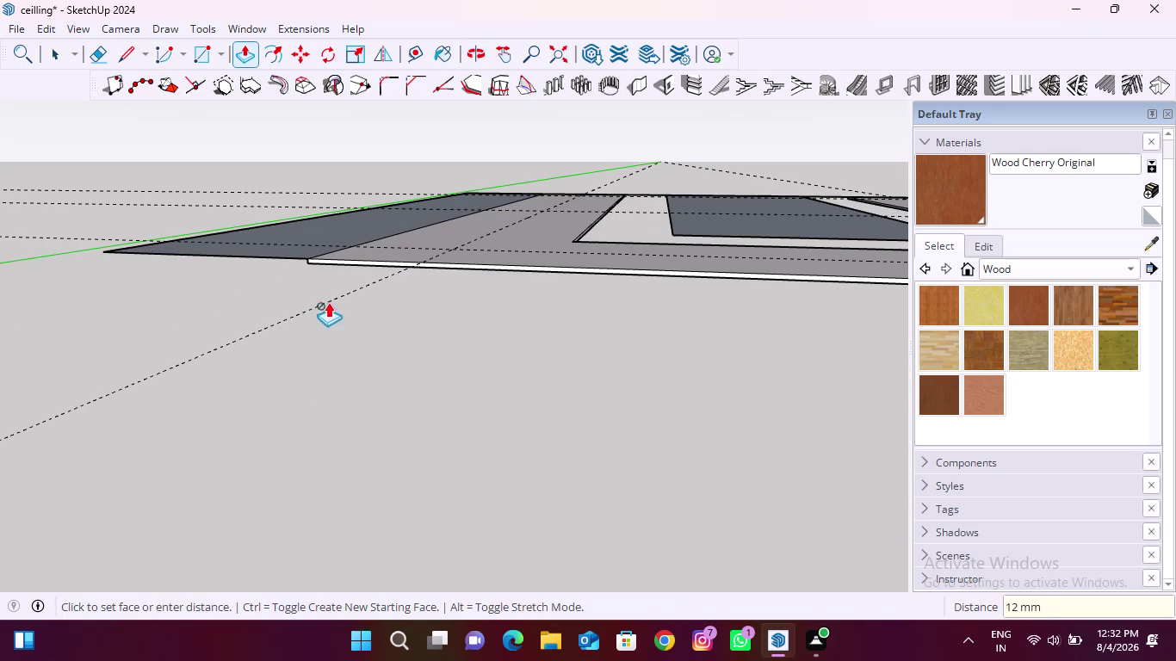
click(517, 395)
key(space)
Orbit around the thickened border and select one inner edge of its opening.
middle_drag(577, 258, 587, 277)
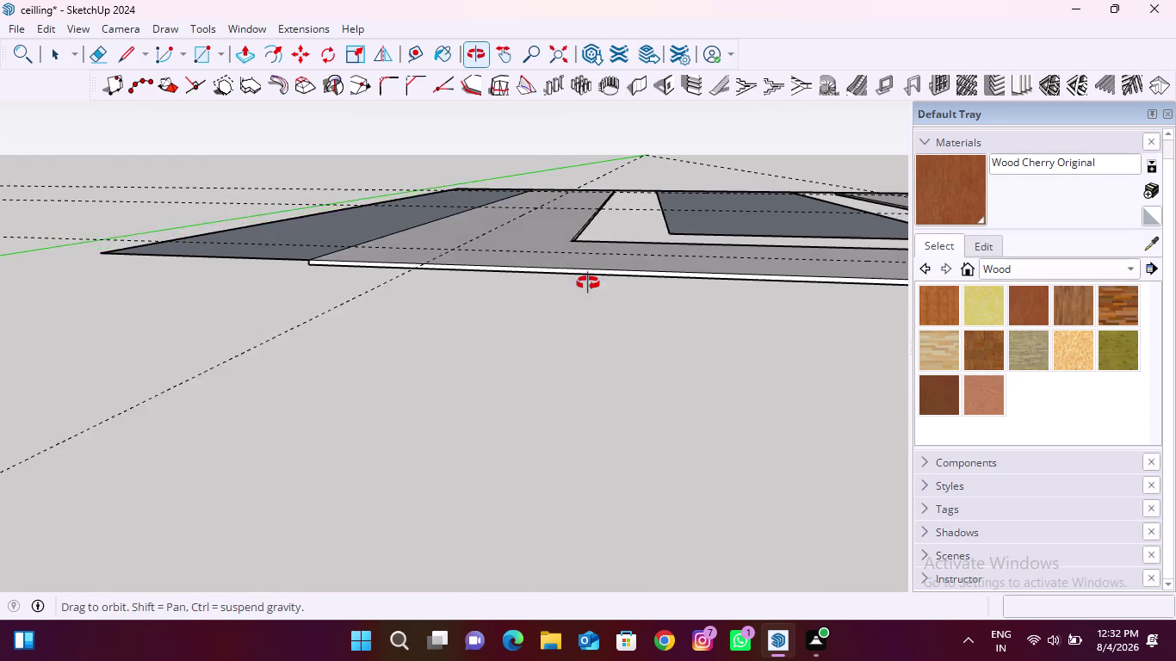
middle_drag(587, 277, 593, 346)
scroll(up, 3)
middle_drag(563, 323, 571, 207)
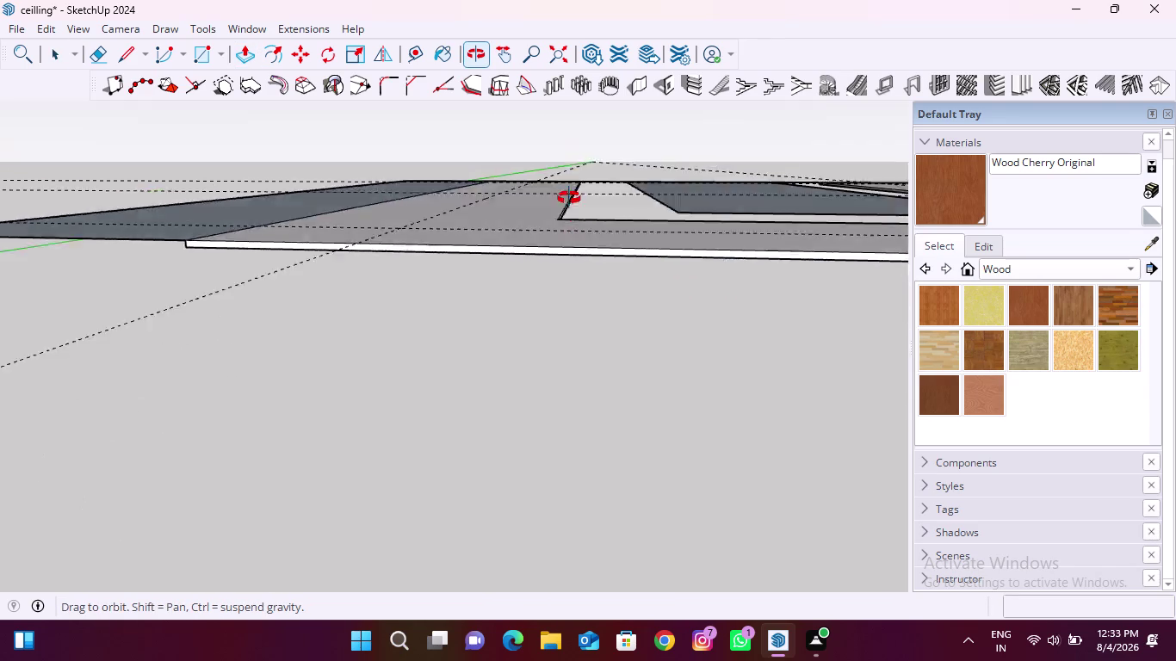
middle_drag(571, 208, 571, 139)
scroll(up, 3)
middle_drag(513, 331, 521, 250)
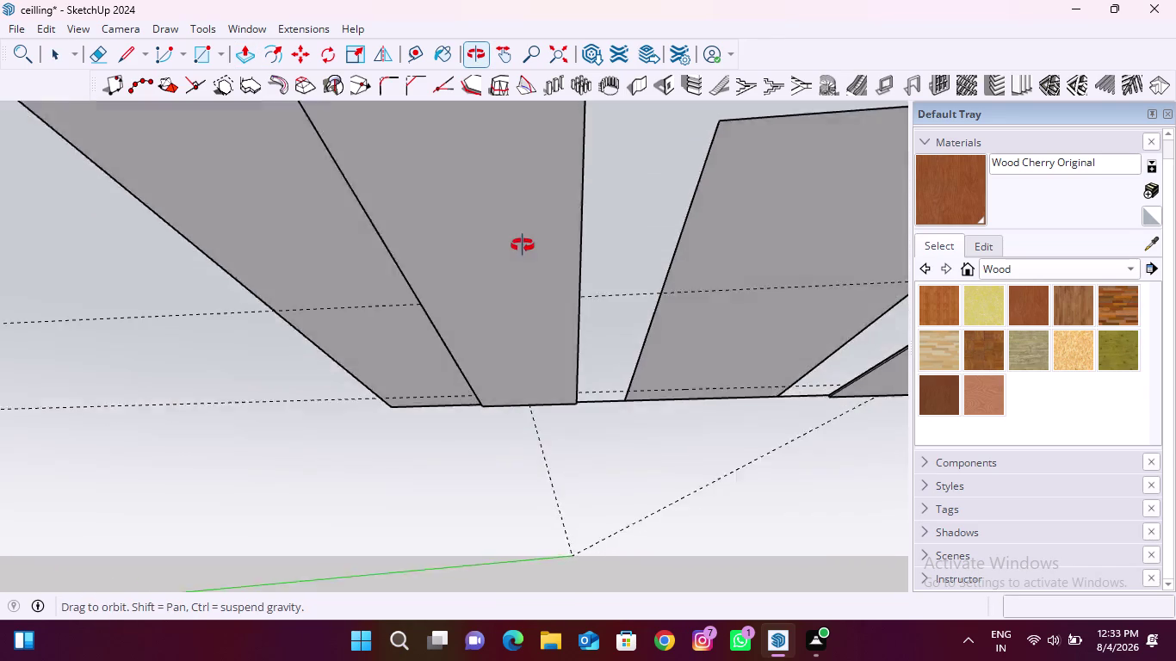
middle_drag(522, 250, 511, 404)
scroll(down, 3)
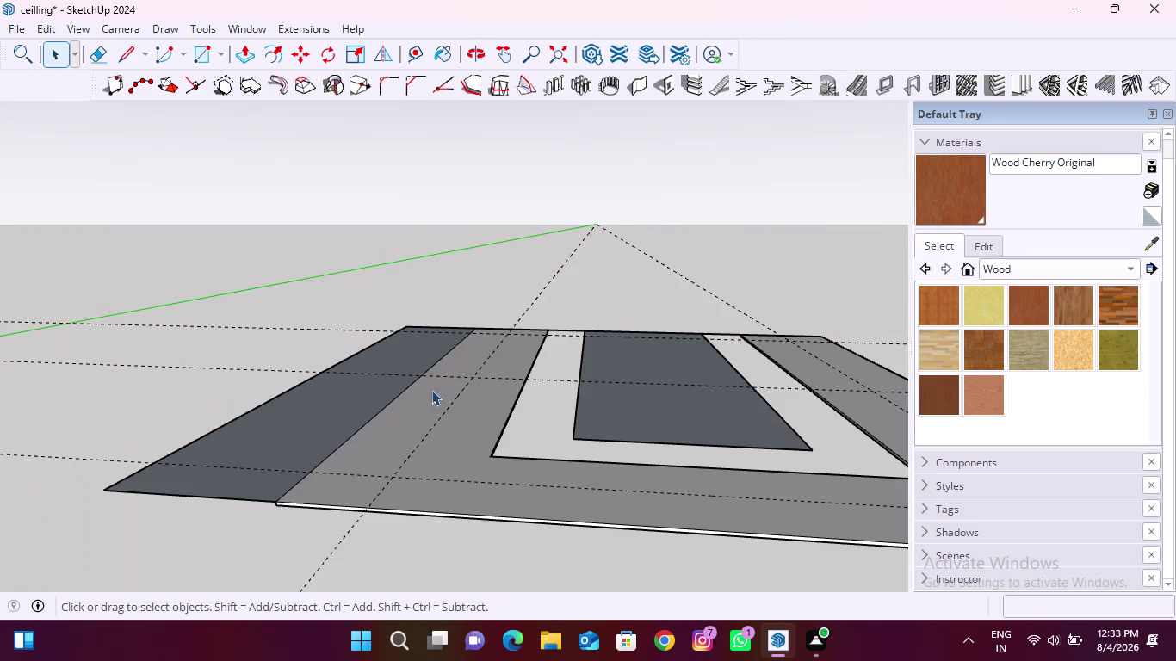
scroll(up, 3)
scroll(down, 3)
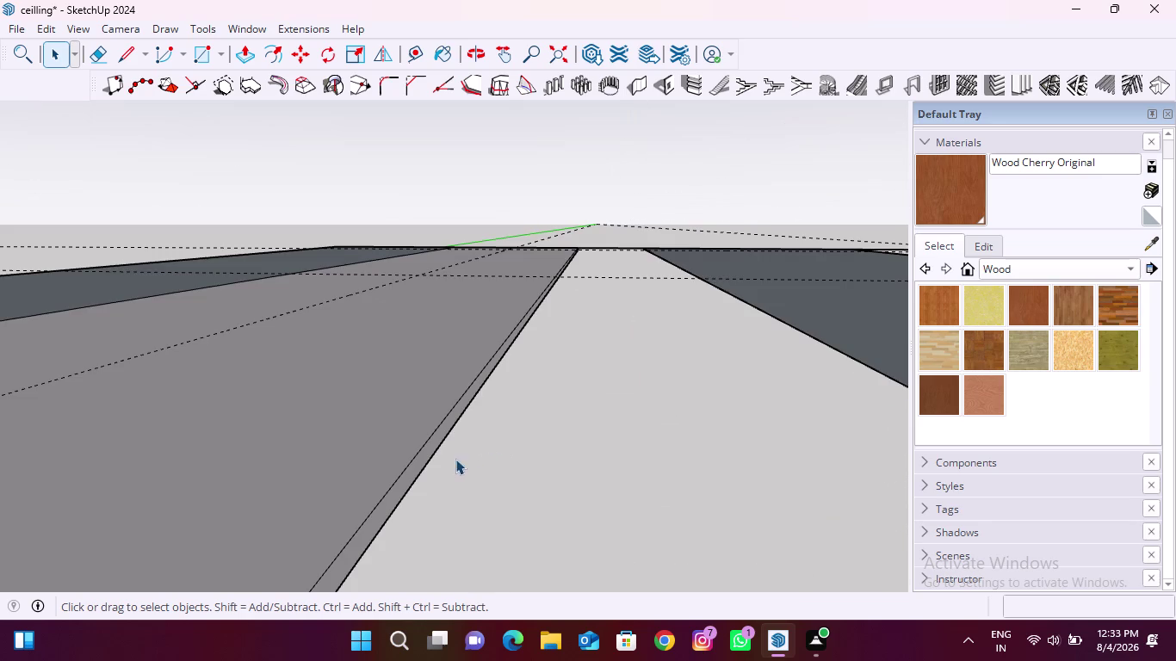
click(416, 453)
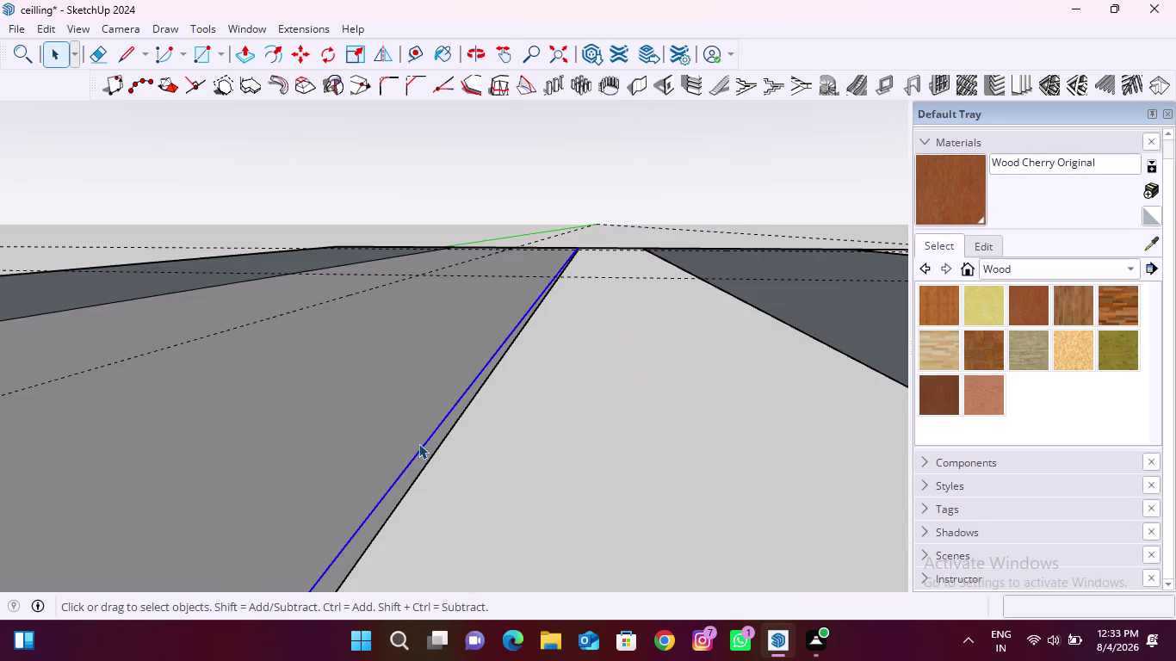
Add the opposite and far inner opening edges to the selection.
scroll(down, 3)
scroll(up, 3)
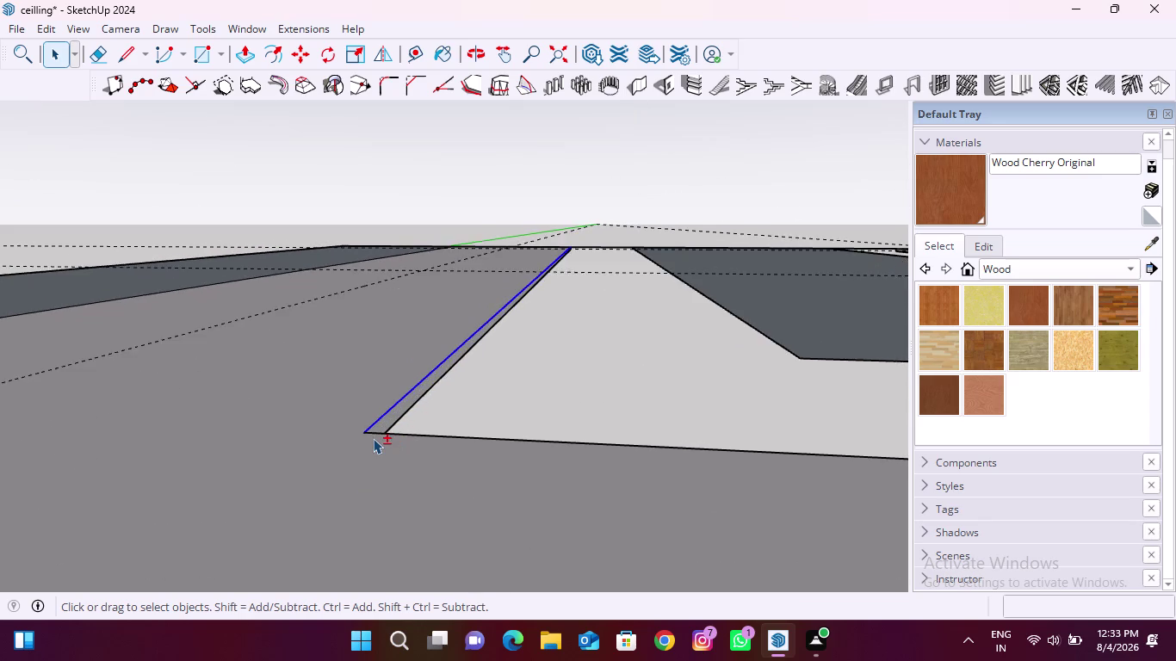
scroll(up, 3)
scroll(down, 3)
scroll(down, 3)
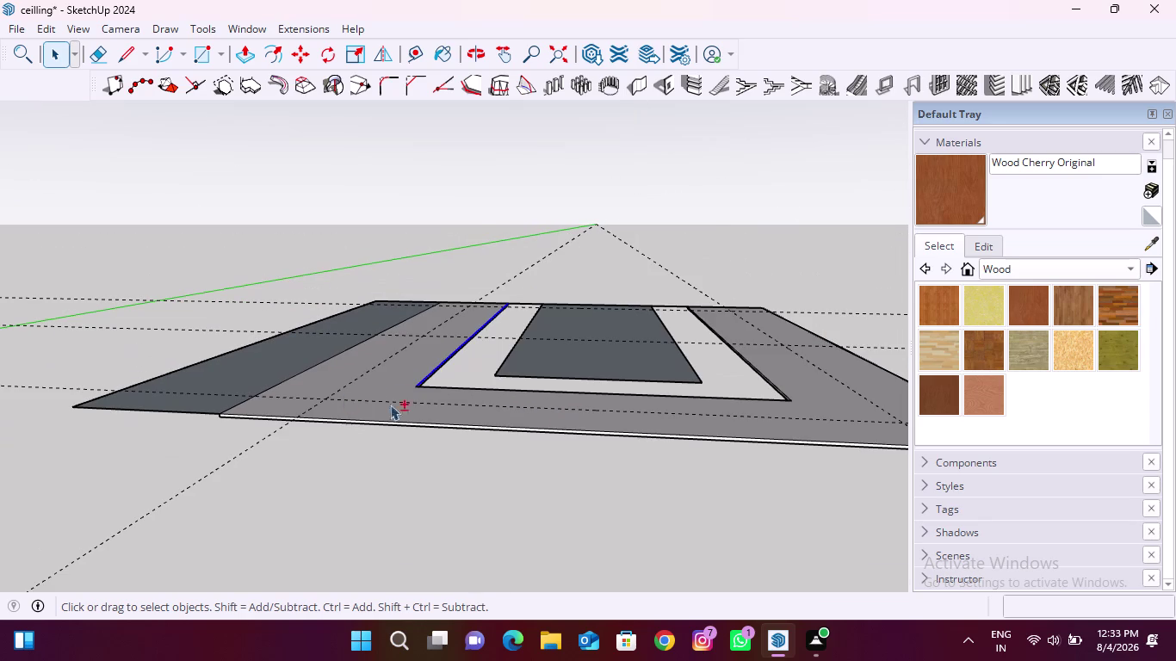
scroll(up, 3)
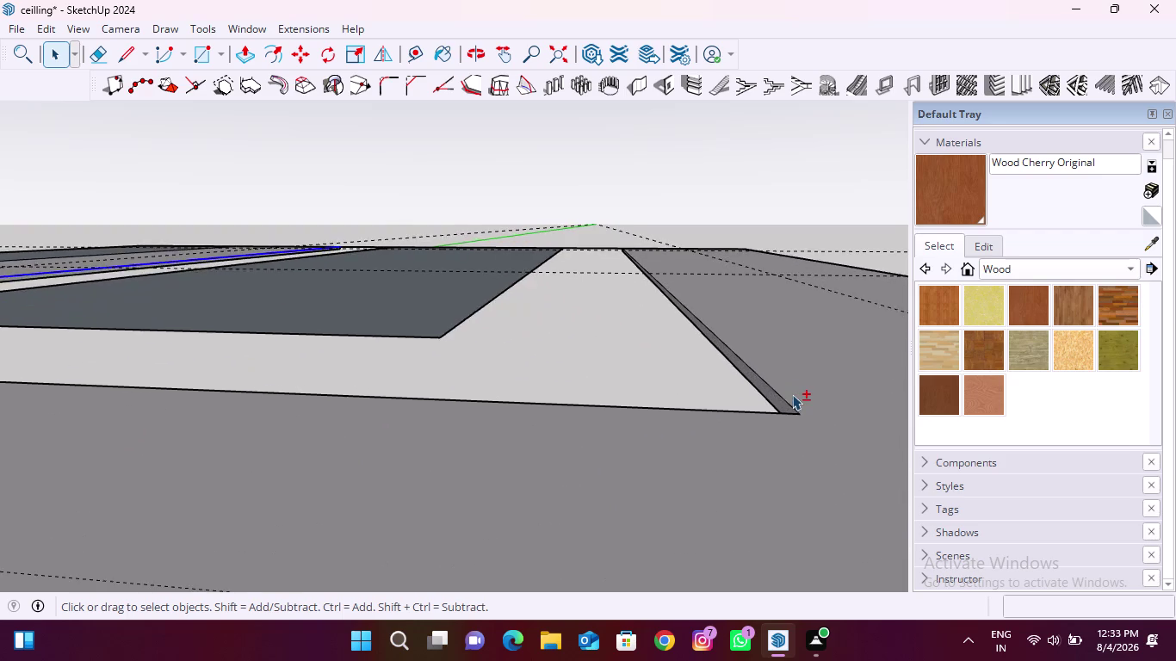
scroll(up, 3)
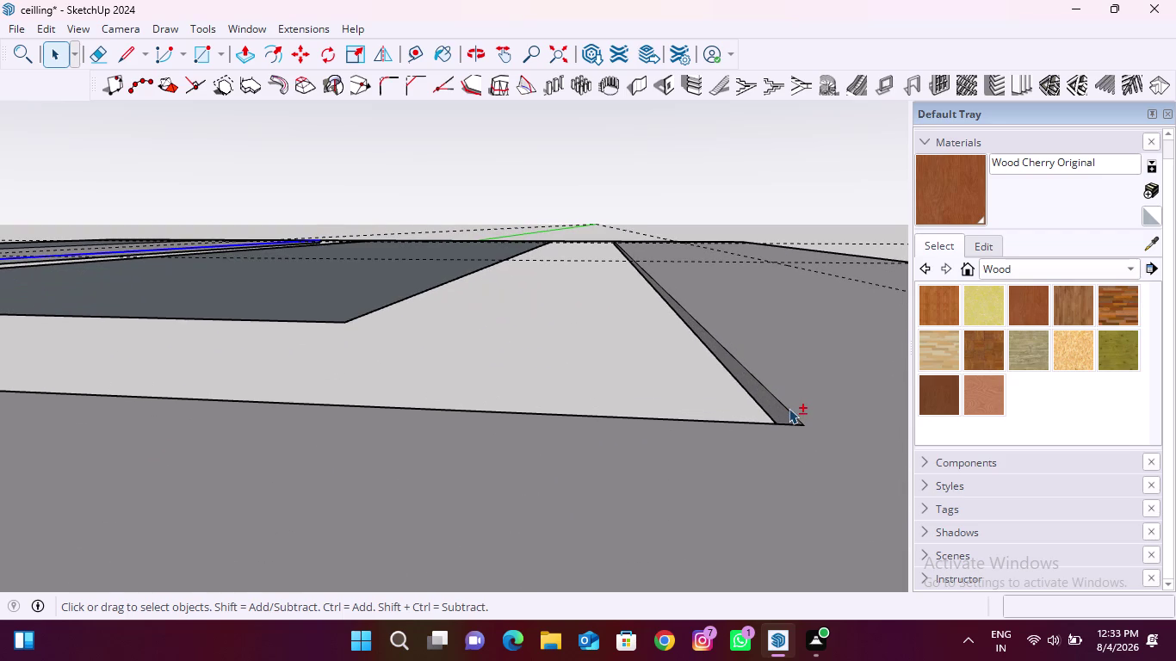
click(791, 413)
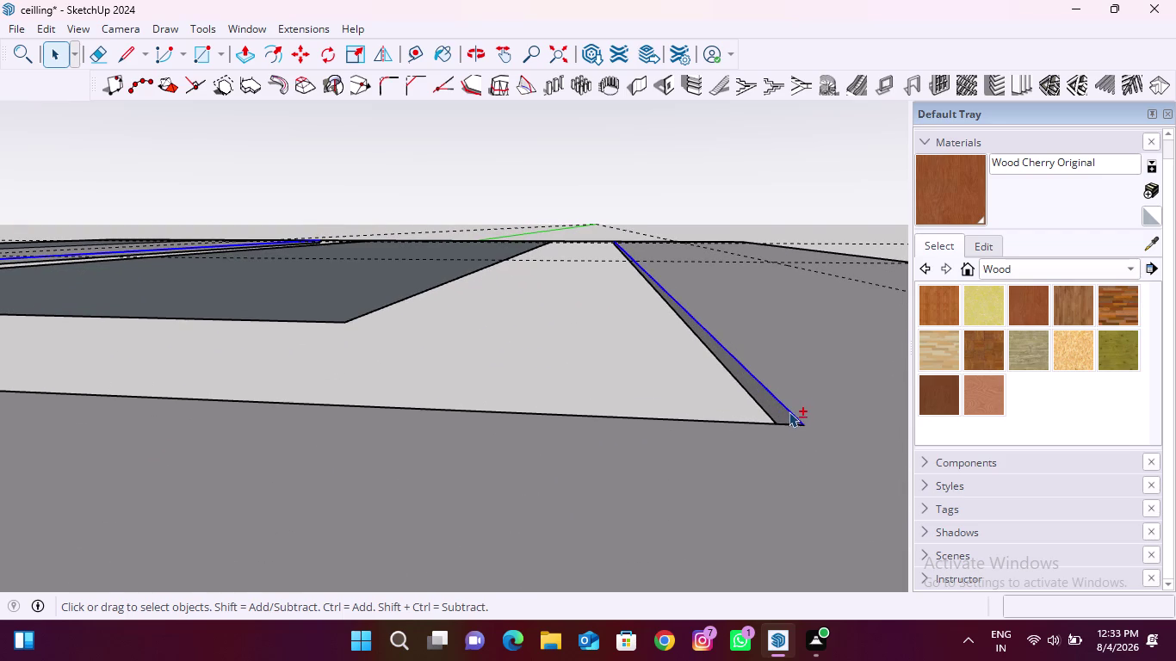
scroll(down, 3)
middle_drag(545, 382, 577, 411)
scroll(down, 3)
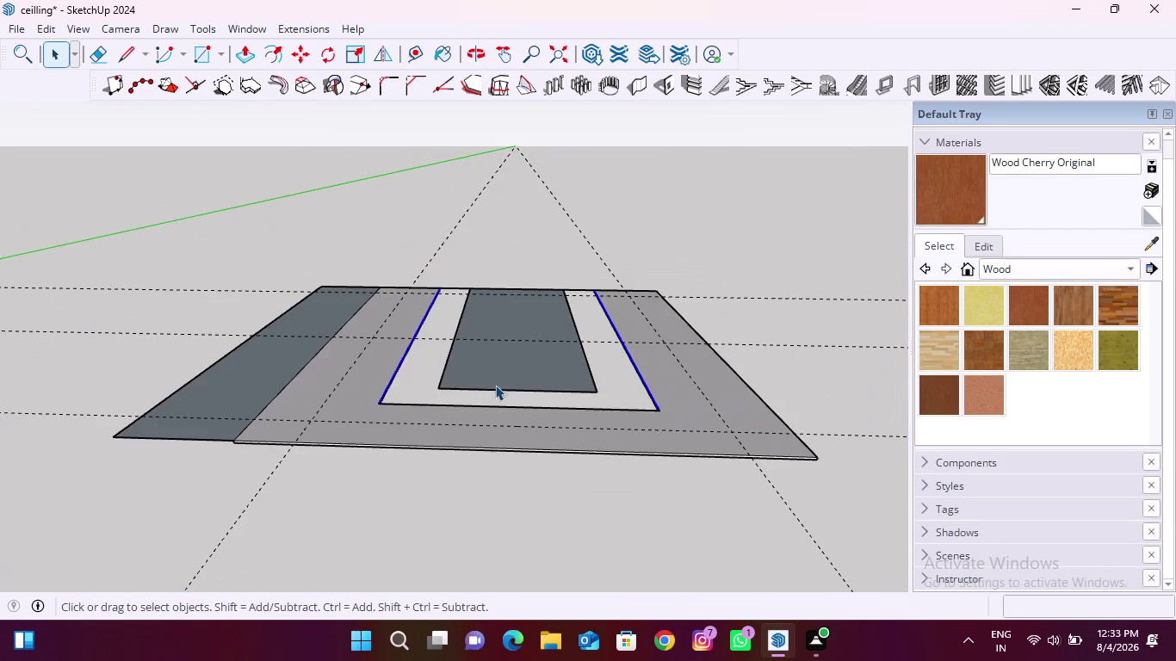
middle_drag(330, 401, 843, 454)
scroll(up, 3)
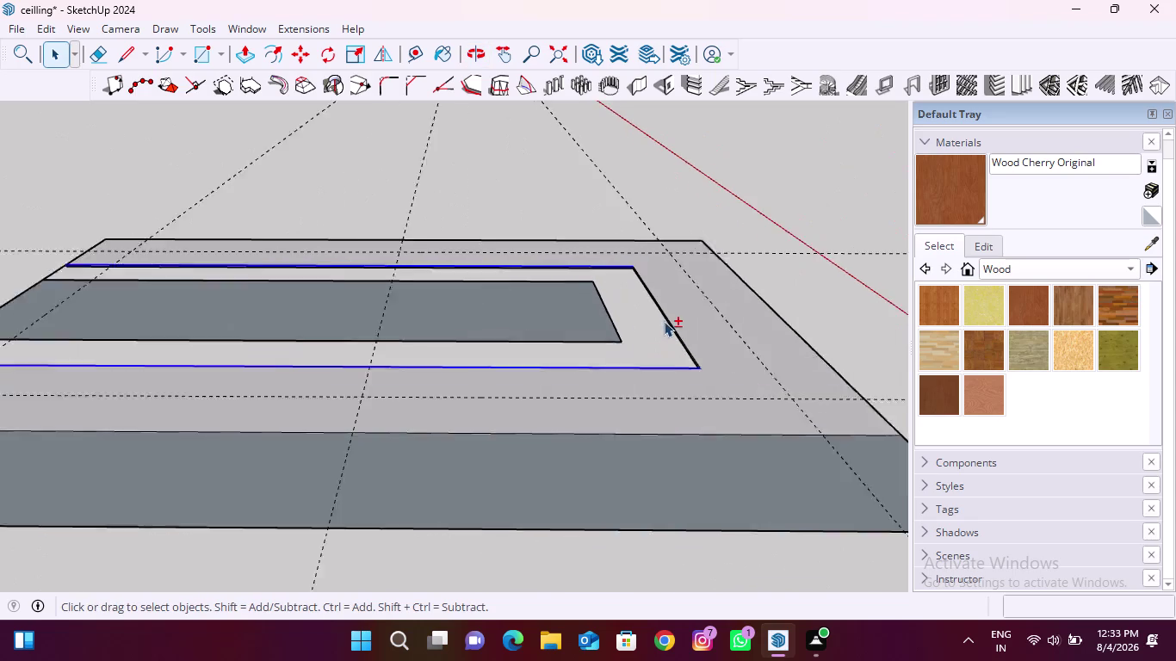
scroll(up, 3)
scroll(up, 3)
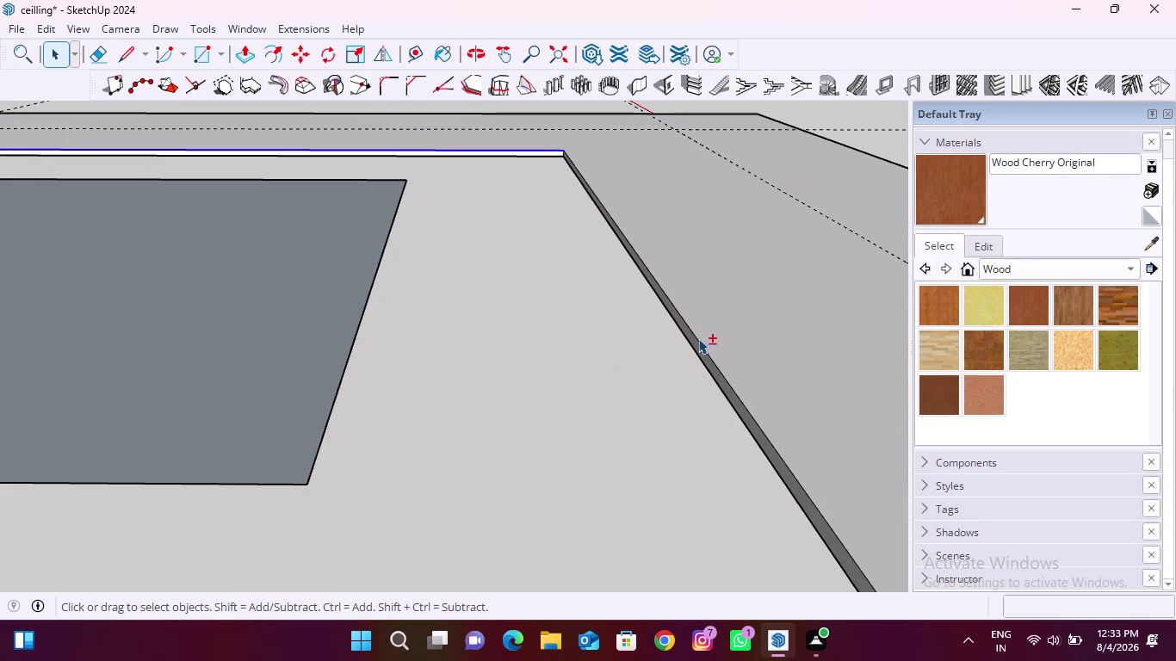
click(698, 339)
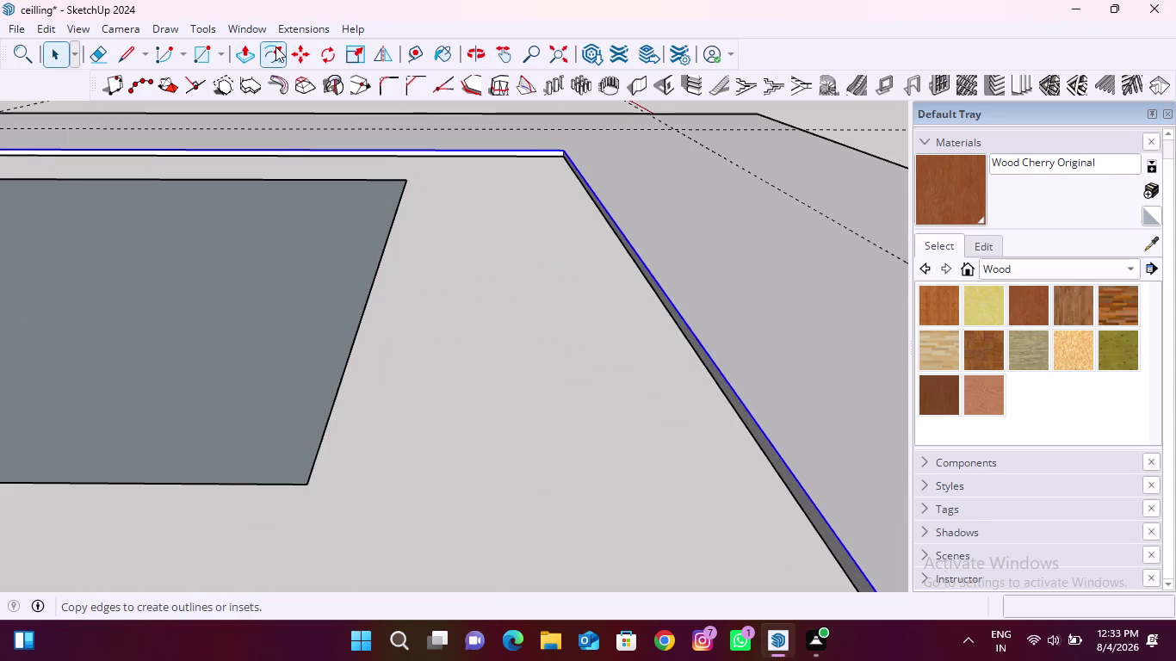
Offset the border edge by 12 mm.
click(276, 47)
click(650, 285)
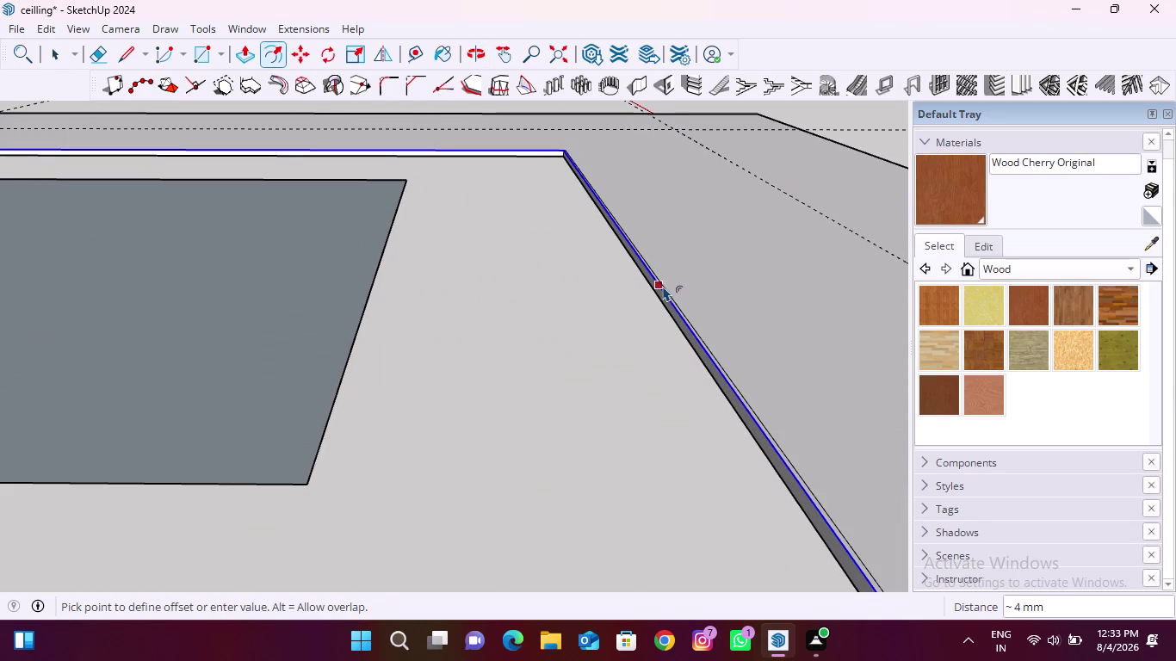
text(12)
key(Return)
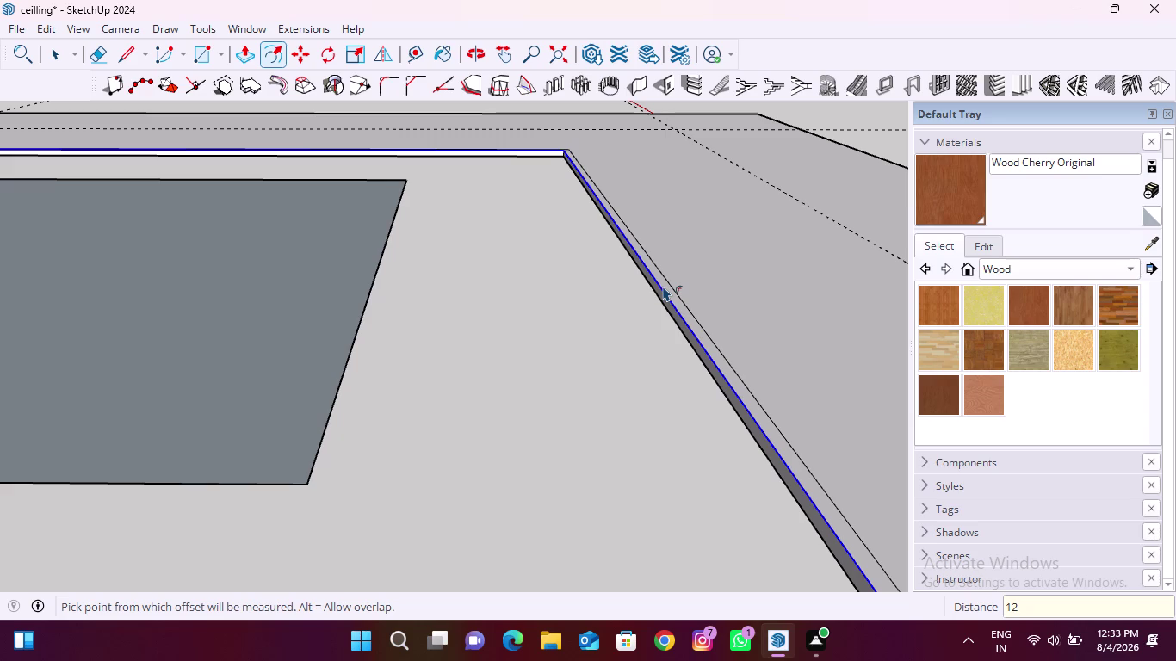
Offset the edge again by 4 inches and return to Select.
click(694, 299)
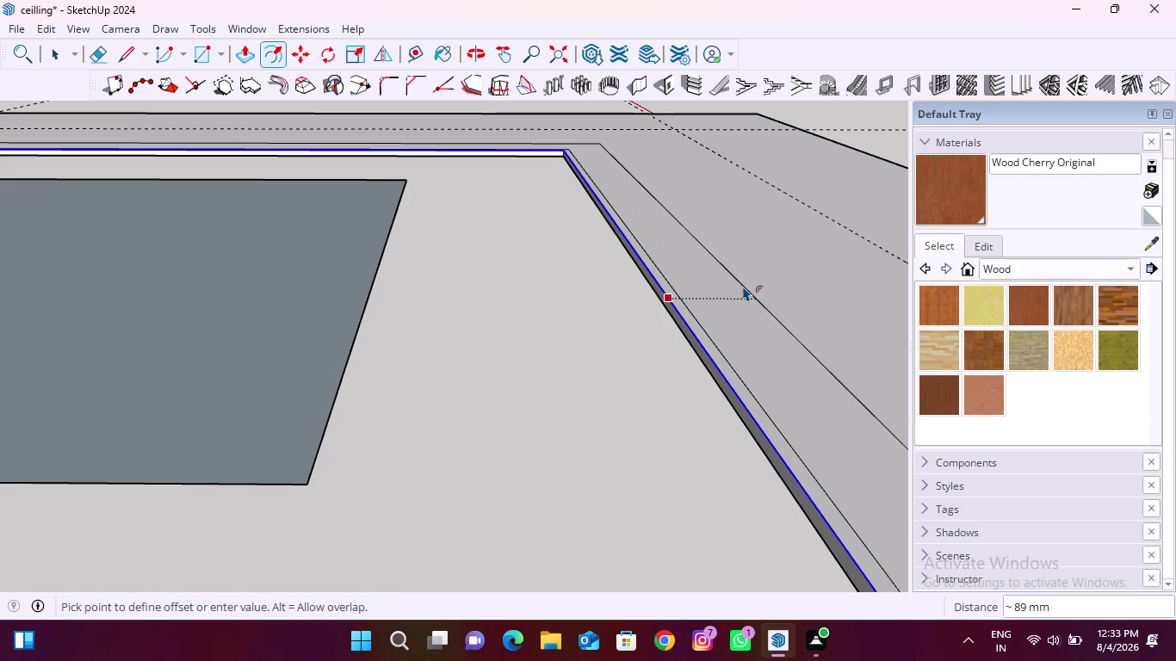
text(4")
key(Return)
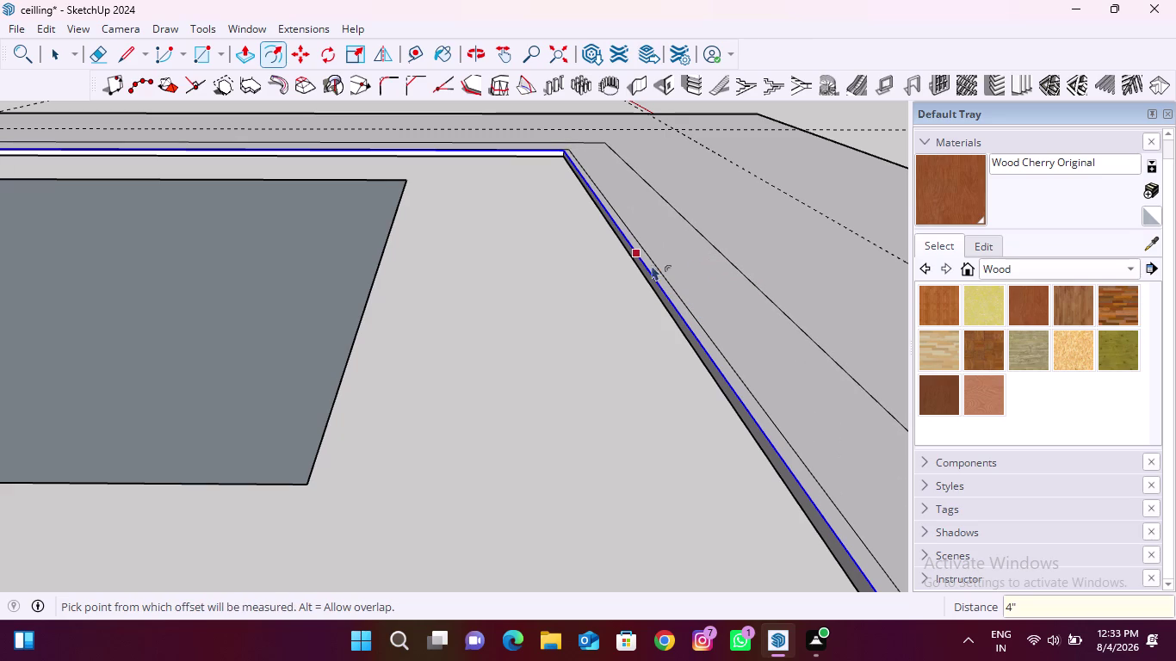
key(space)
click(581, 316)
scroll(up, 3)
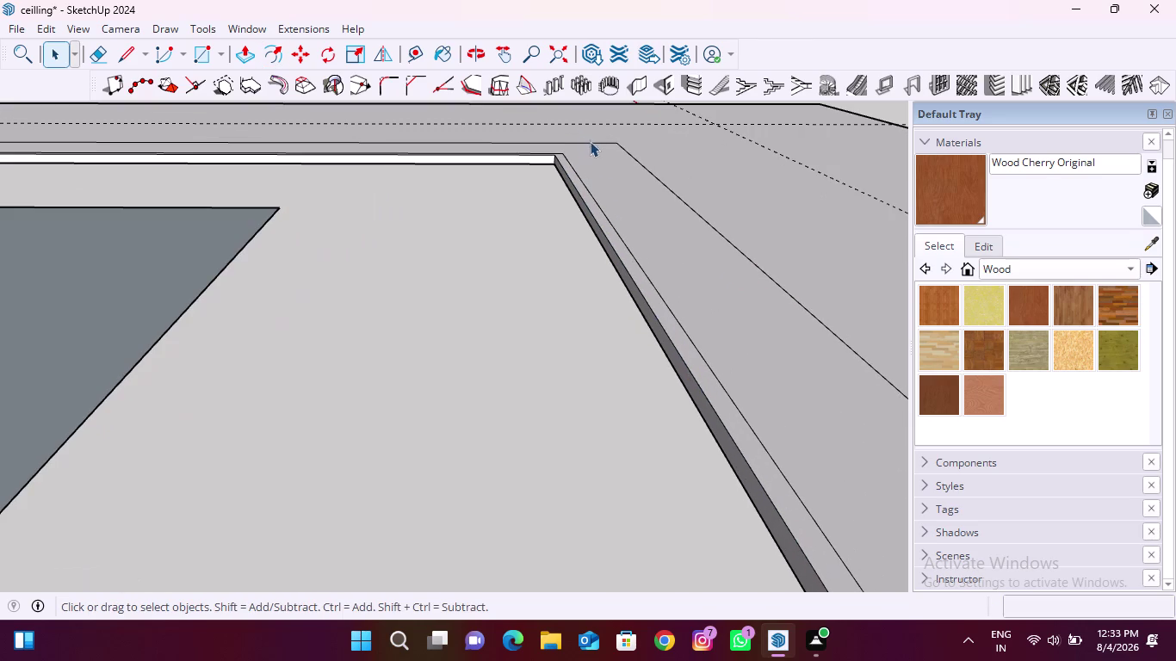
Select the new outer border outline edges and the border face.
click(589, 142)
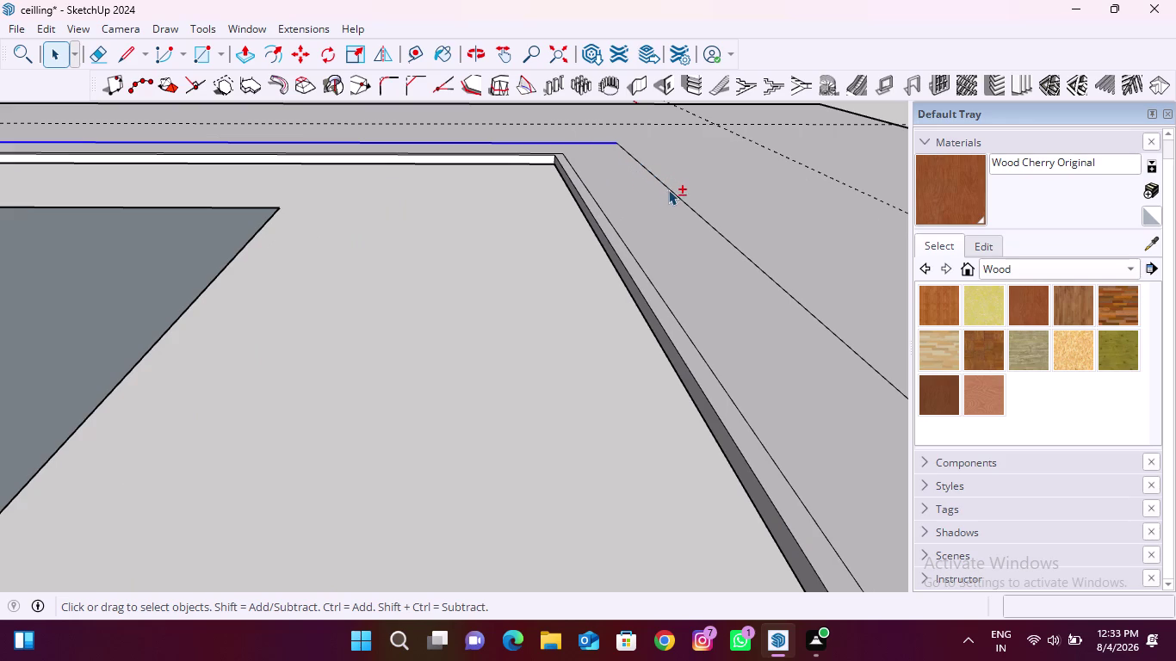
click(670, 189)
scroll(down, 3)
scroll(up, 3)
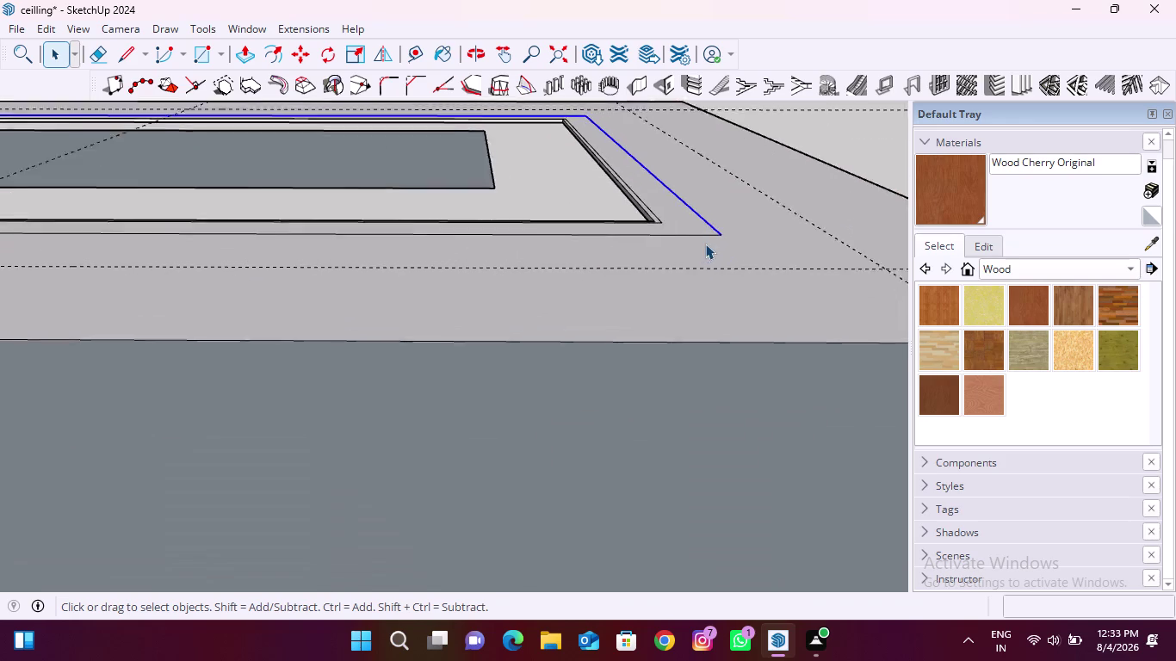
scroll(up, 3)
double_click(708, 231)
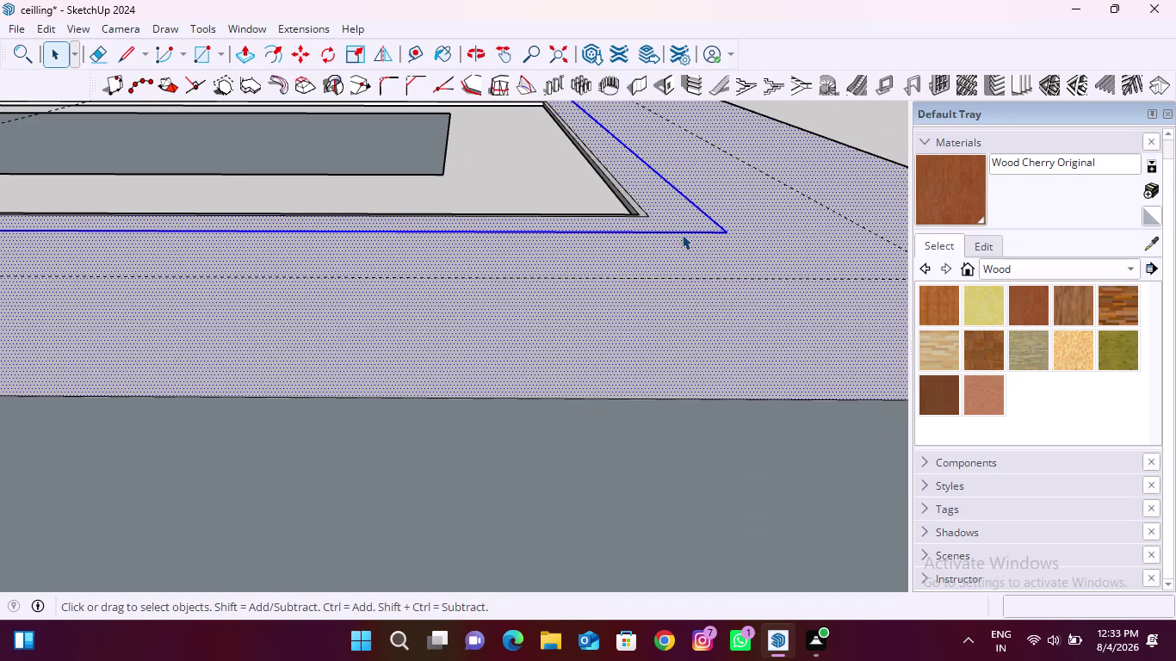
click(670, 298)
click(668, 209)
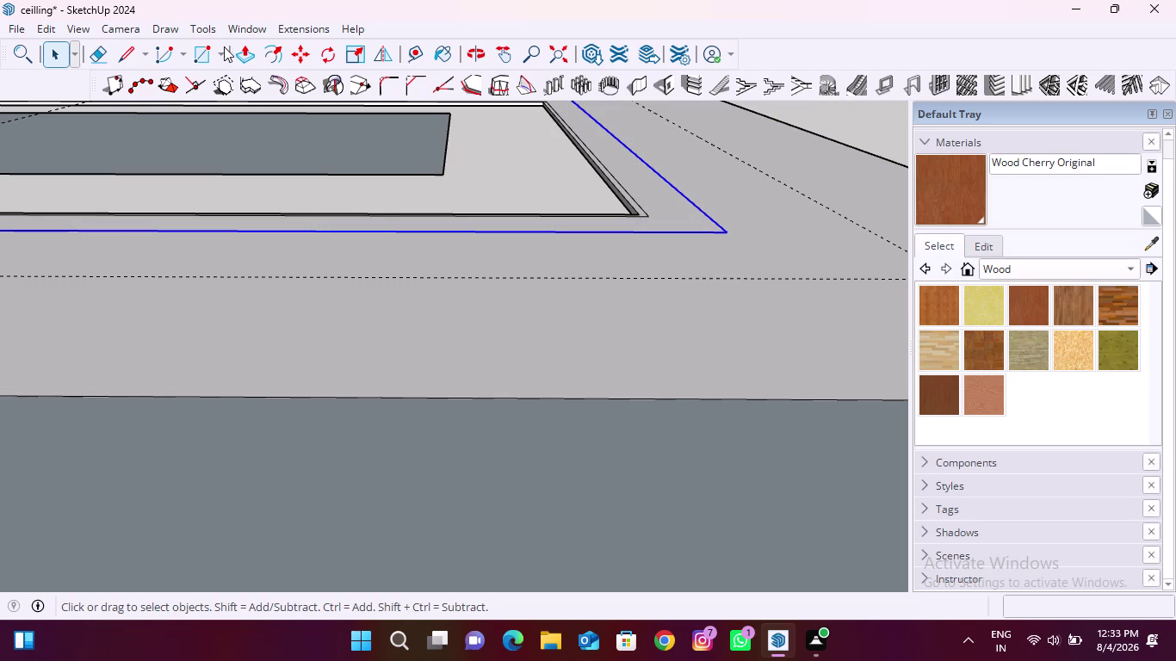
Offset the selected outline outward by 12 mm.
click(270, 48)
click(764, 201)
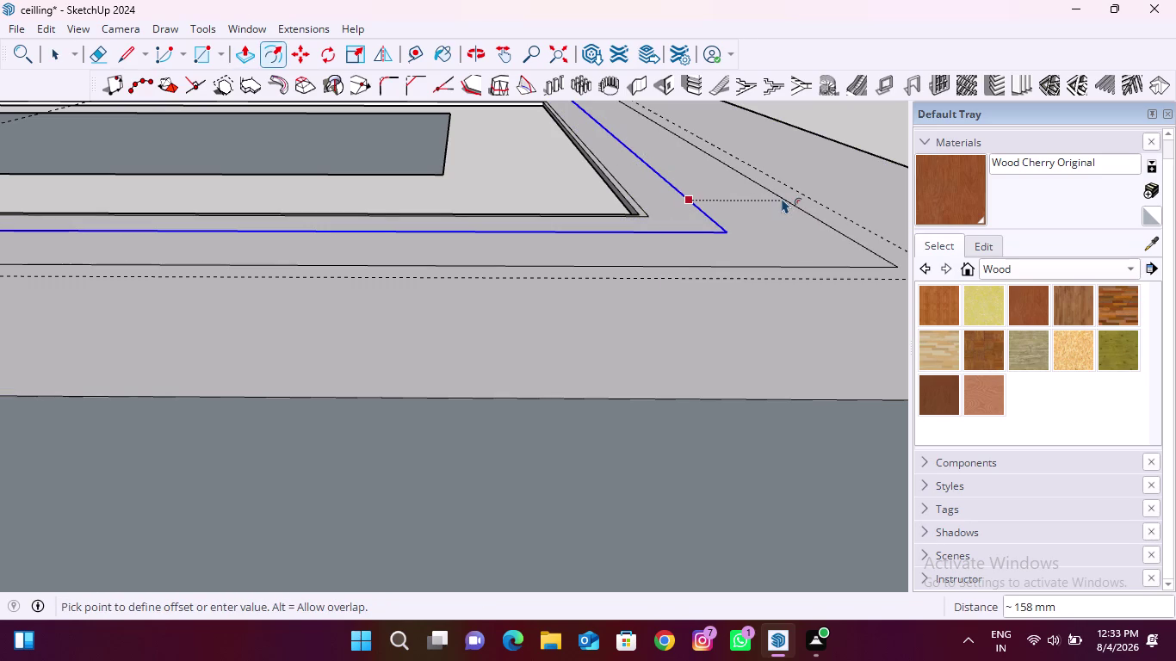
text(12)
key(Return)
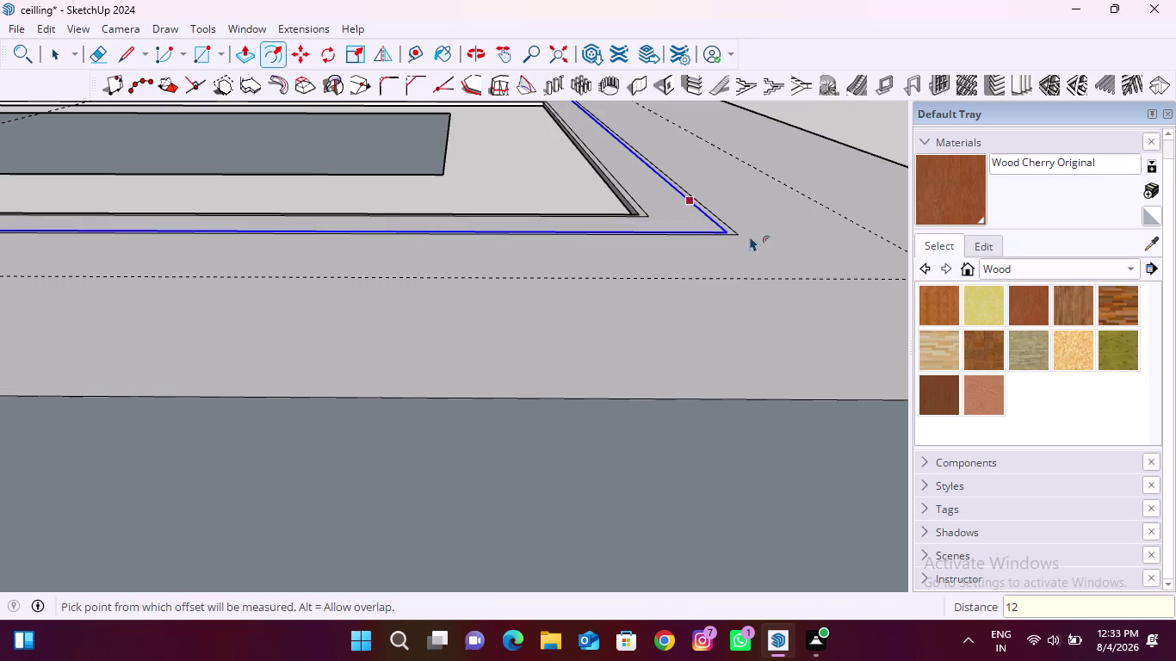
scroll(down, 3)
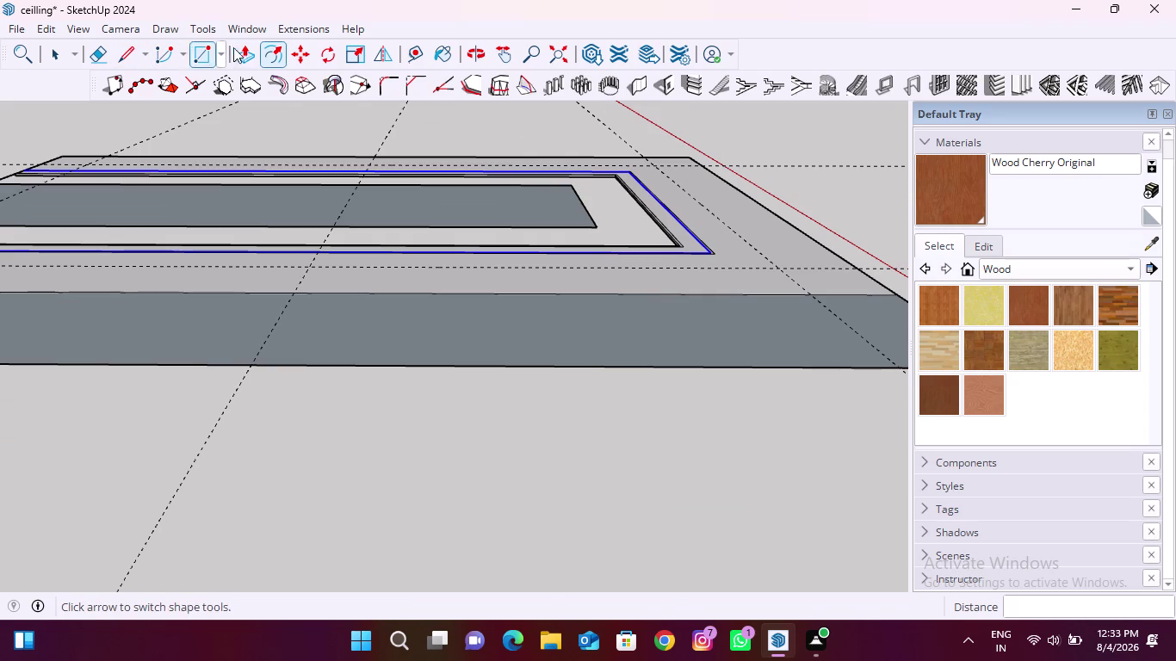
Pull the narrow border strip up 1.5 inches into a lip.
click(242, 49)
scroll(up, 3)
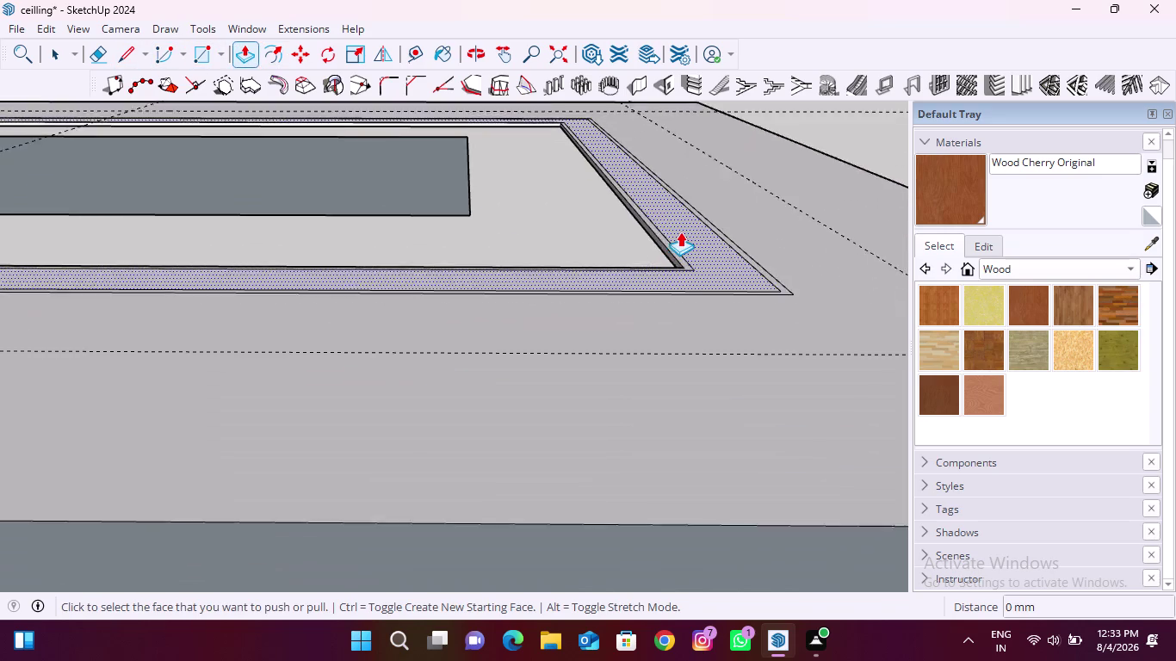
scroll(up, 3)
click(655, 278)
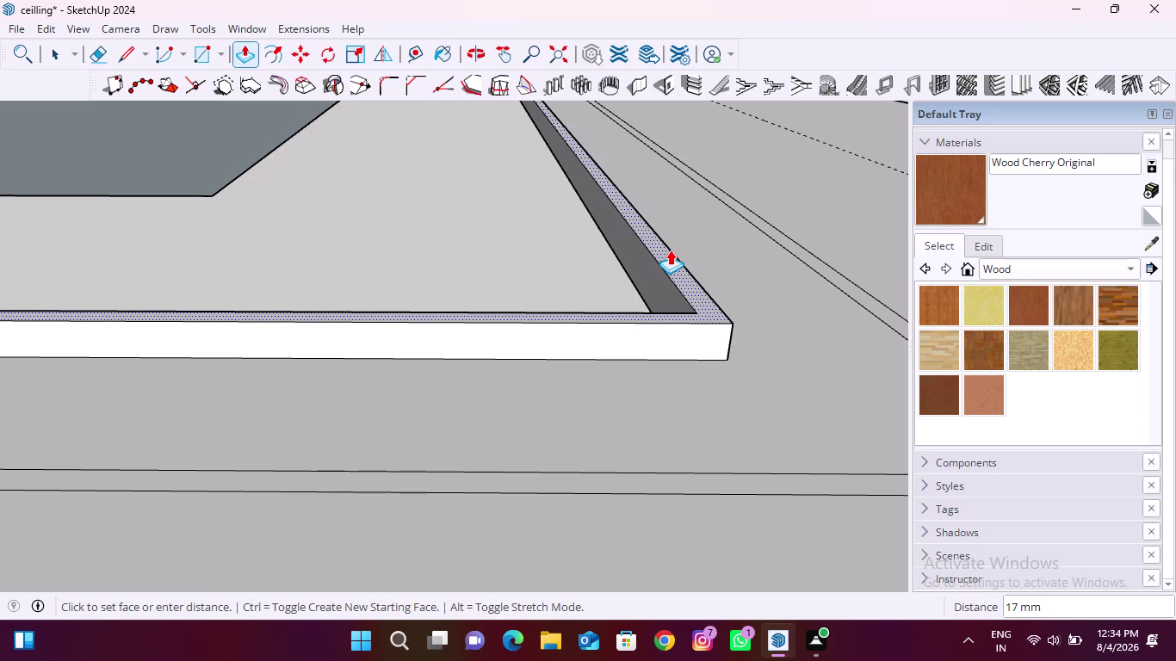
text(1.)
text(5")
key(Return)
Pull the outer border strip up 4 inches into a wall.
scroll(down, 3)
scroll(up, 3)
click(737, 332)
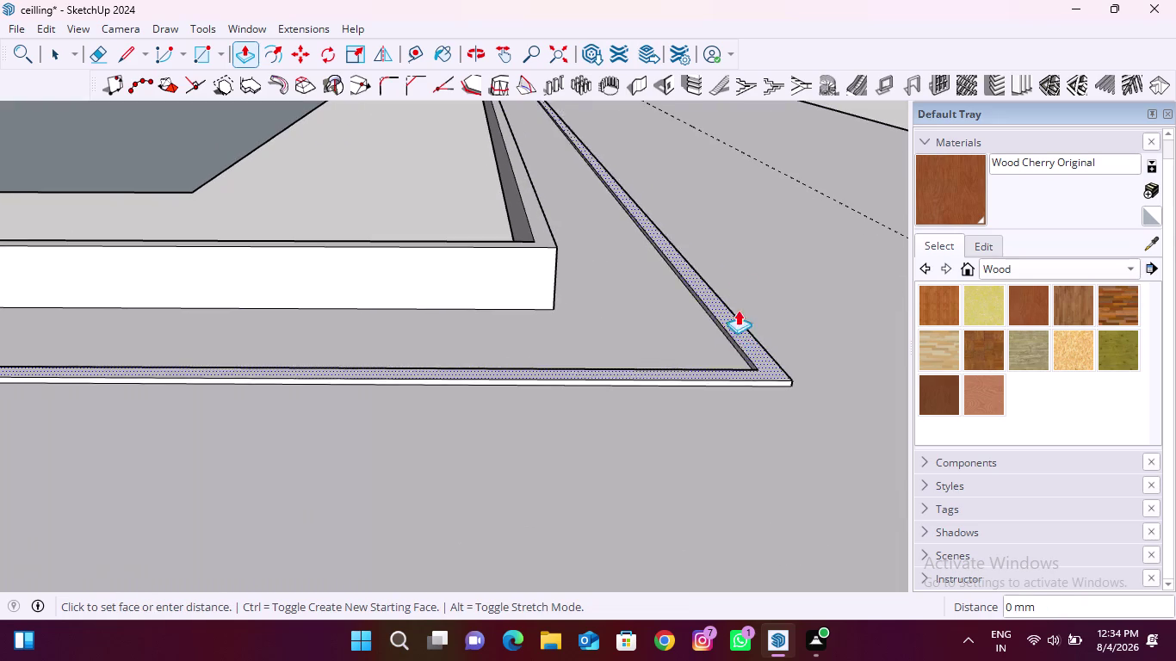
text(4")
key(Return)
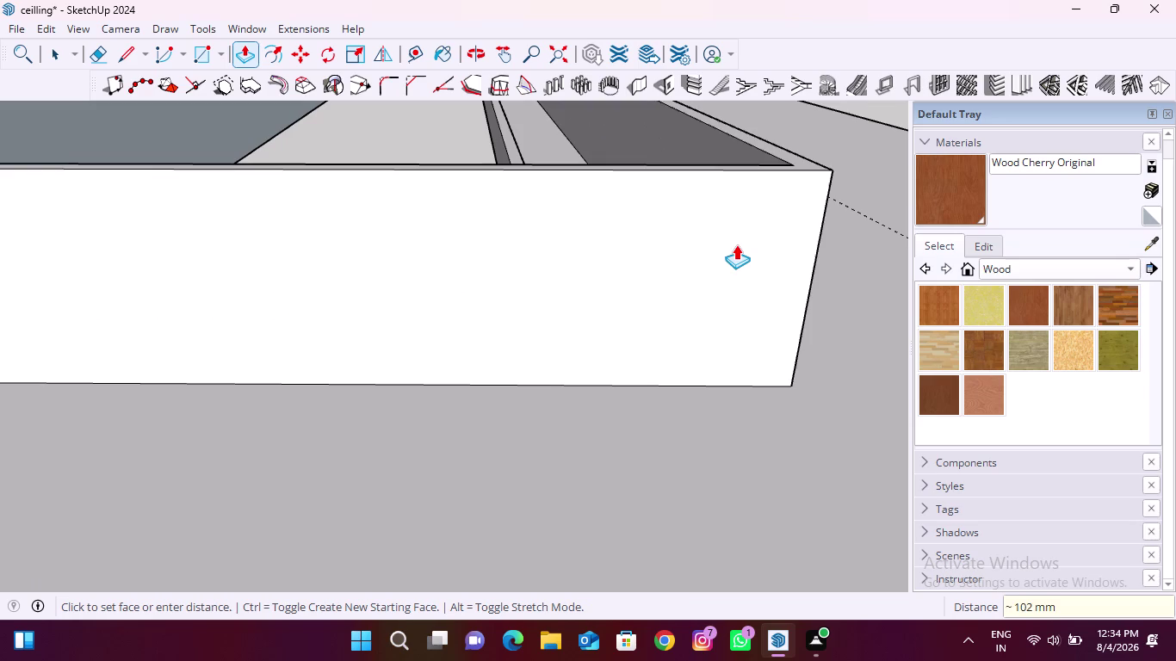
scroll(down, 3)
middle_drag(667, 313, 351, 415)
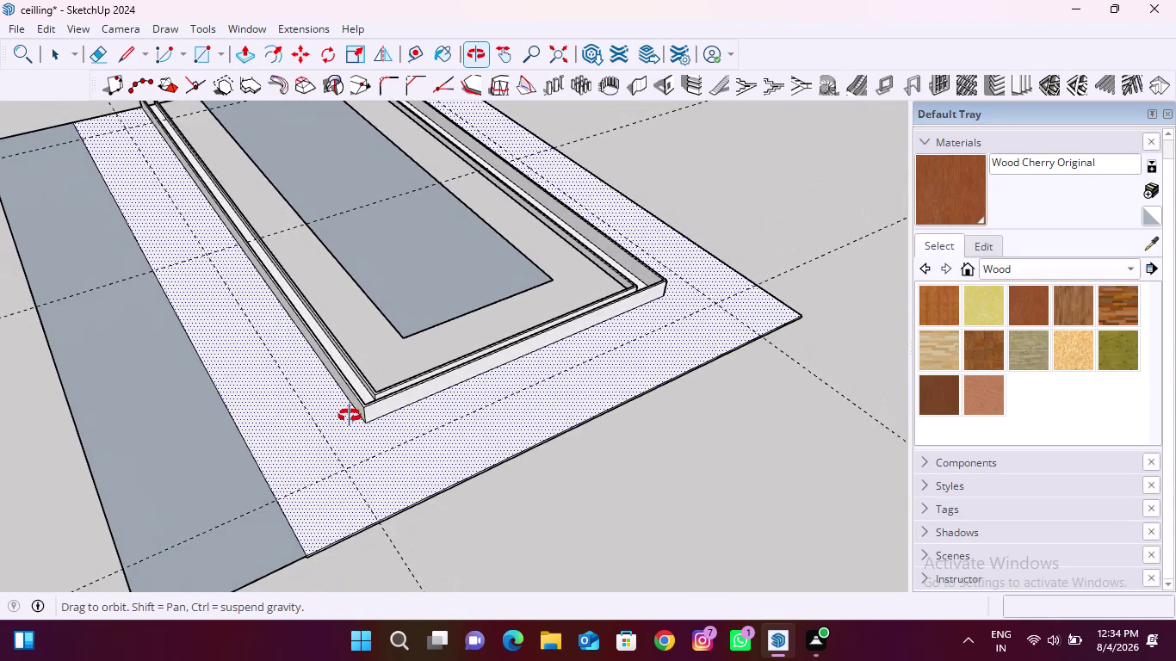
Orbit below the ceiling and push/pull the first underside panel face 12 mm.
middle_drag(351, 416, 347, 417)
middle_drag(551, 464, 537, 402)
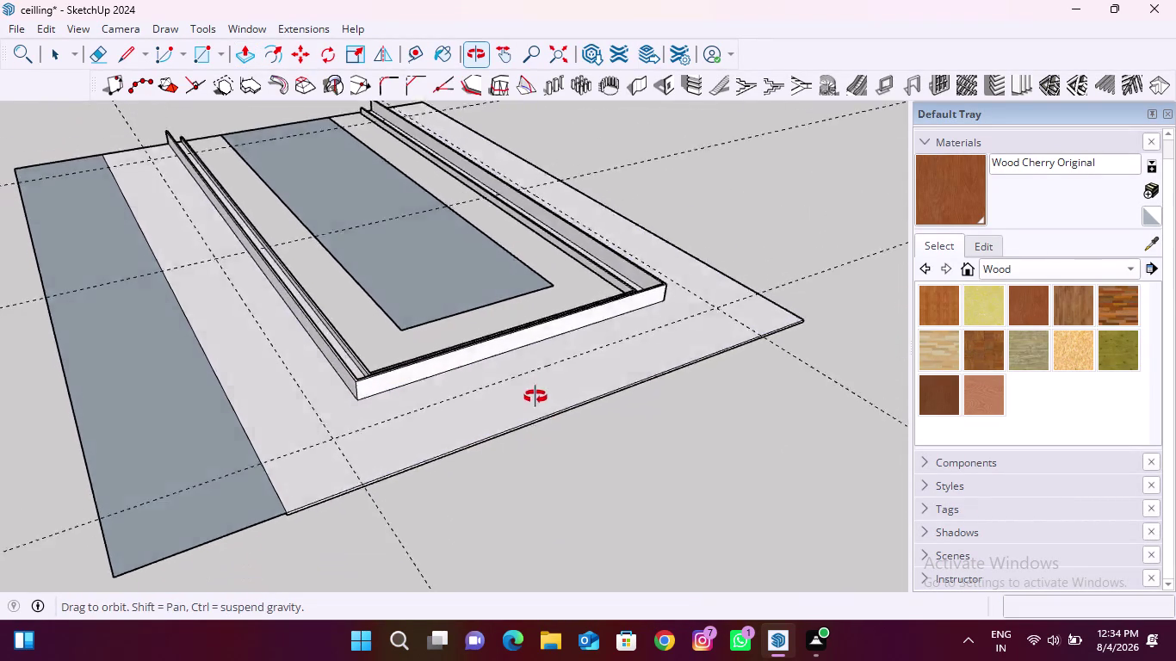
middle_drag(538, 402, 457, 222)
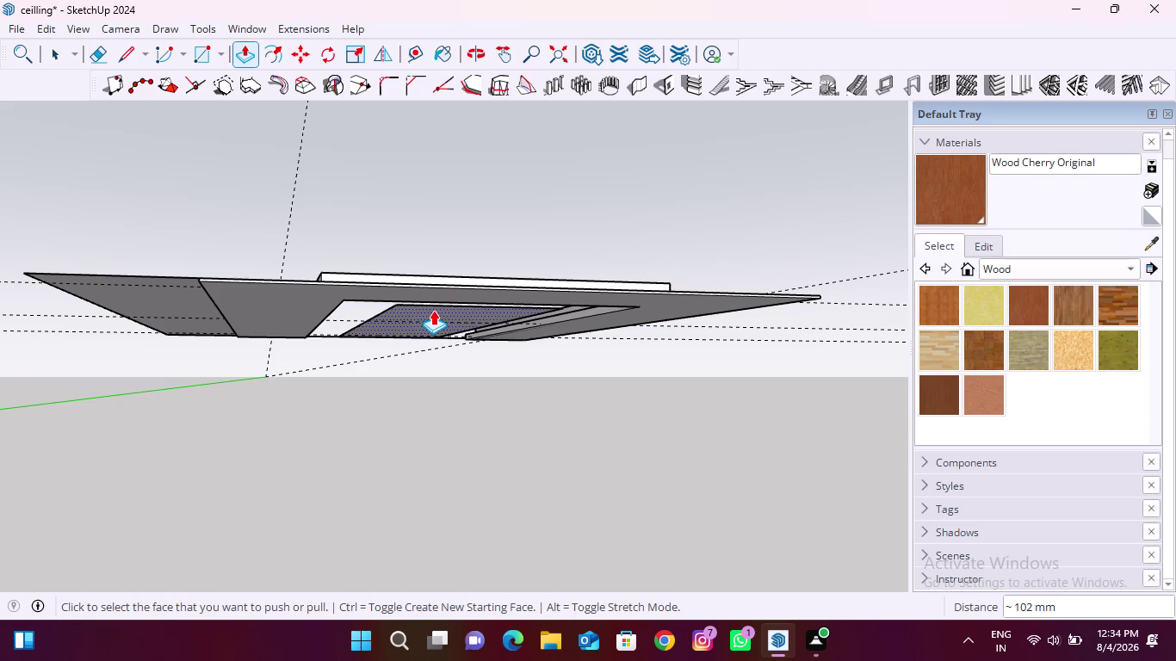
scroll(up, 3)
middle_drag(417, 328, 430, 244)
scroll(up, 3)
click(486, 211)
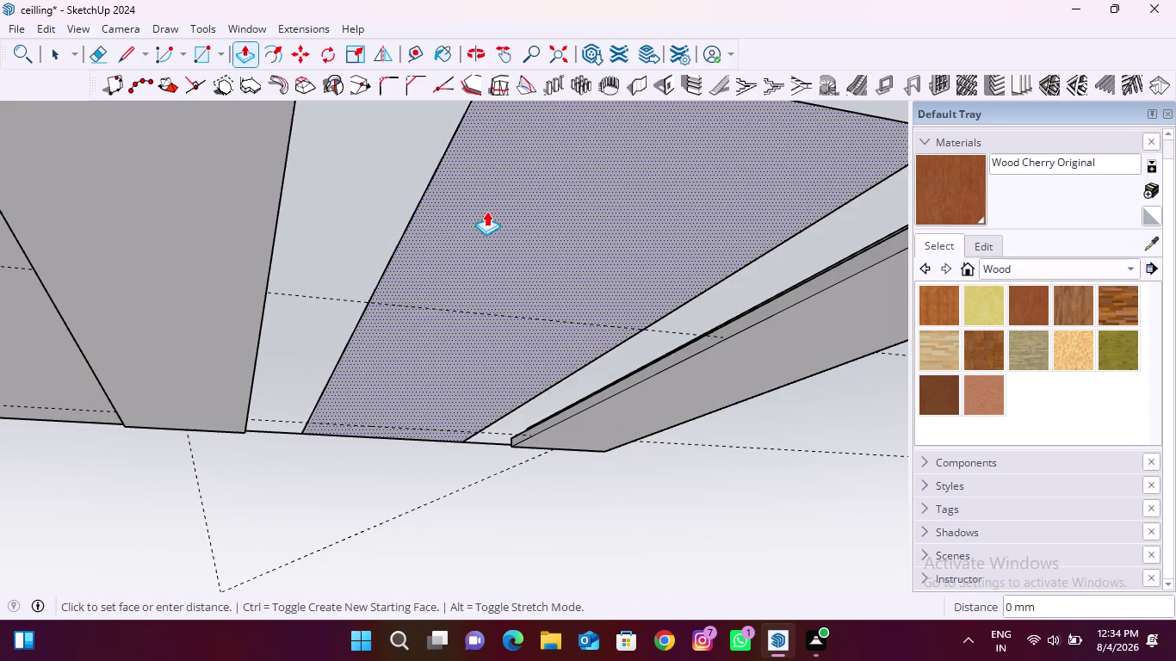
Thicken the next panel face 12 mm and check the border from above.
click(213, 196)
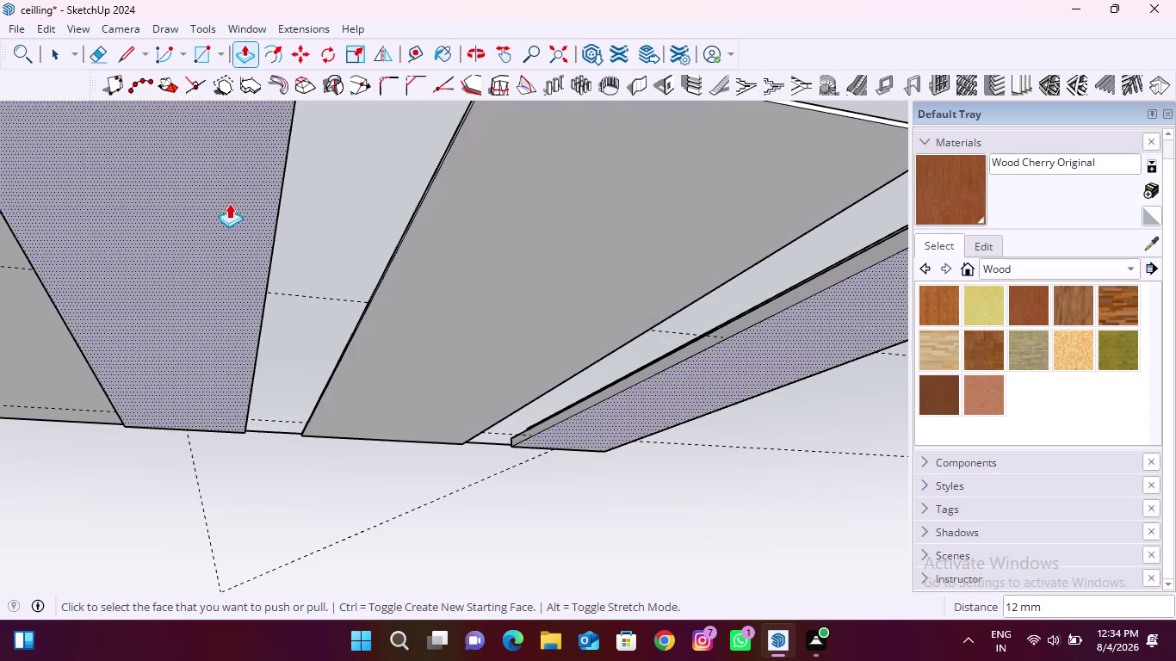
scroll(down, 3)
middle_drag(399, 217, 268, 388)
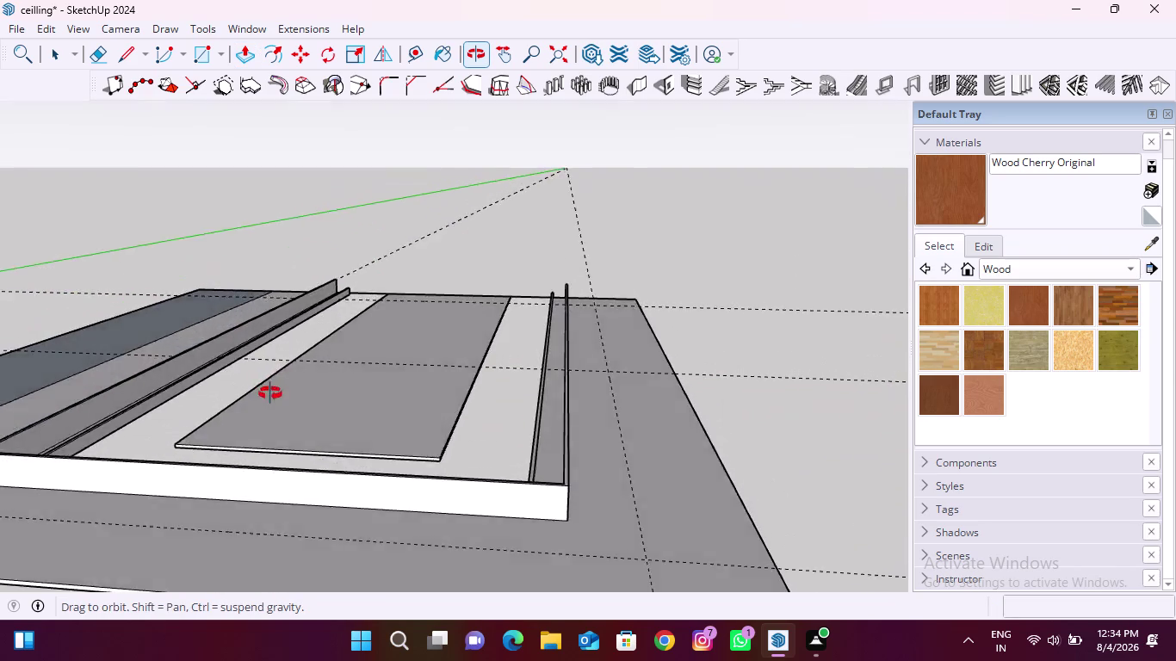
middle_drag(268, 388, 373, 448)
scroll(down, 3)
scroll(up, 3)
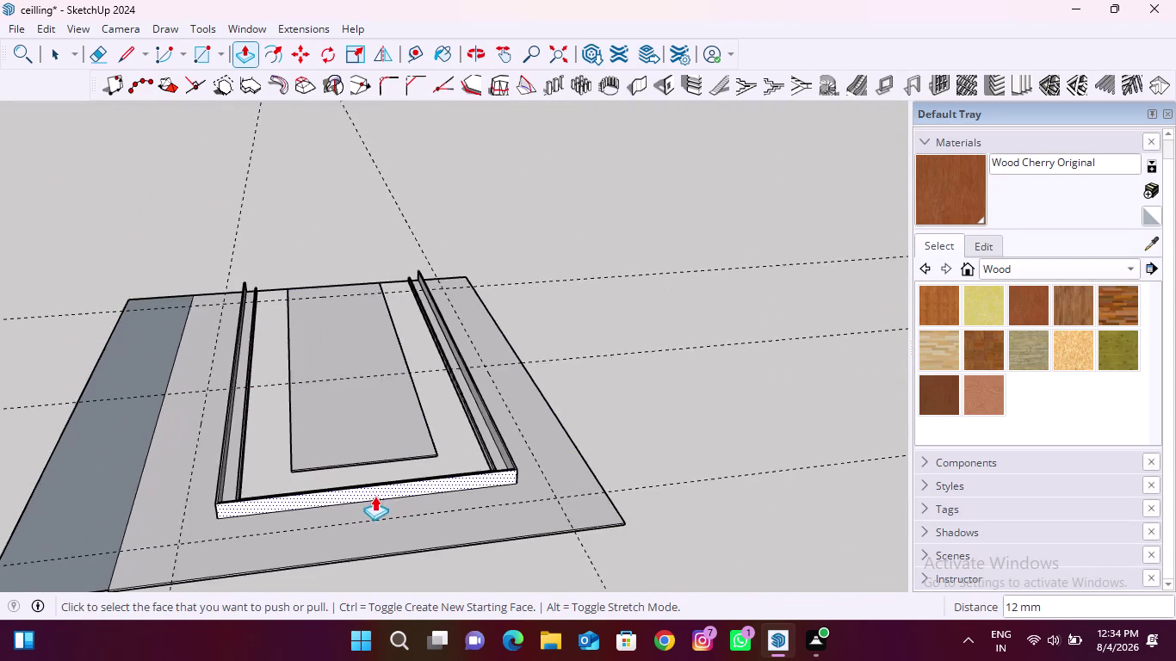
scroll(up, 3)
key(space)
scroll(down, 3)
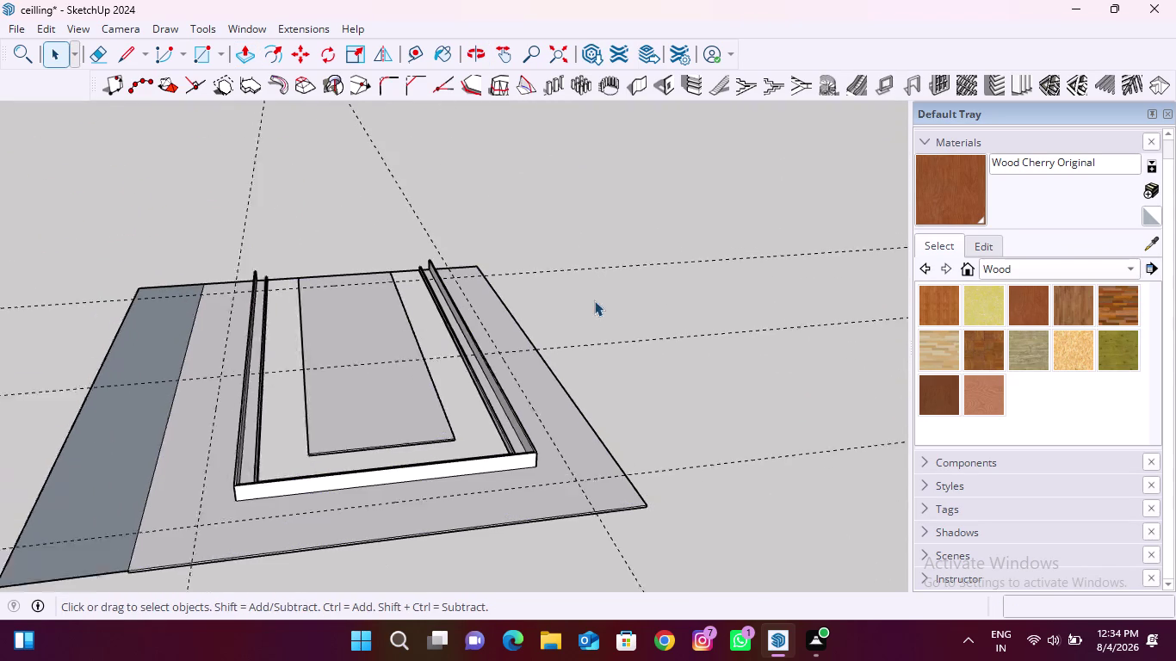
Erase the dark strip face on the ceiling's left side with the Eraser.
scroll(down, 3)
scroll(up, 3)
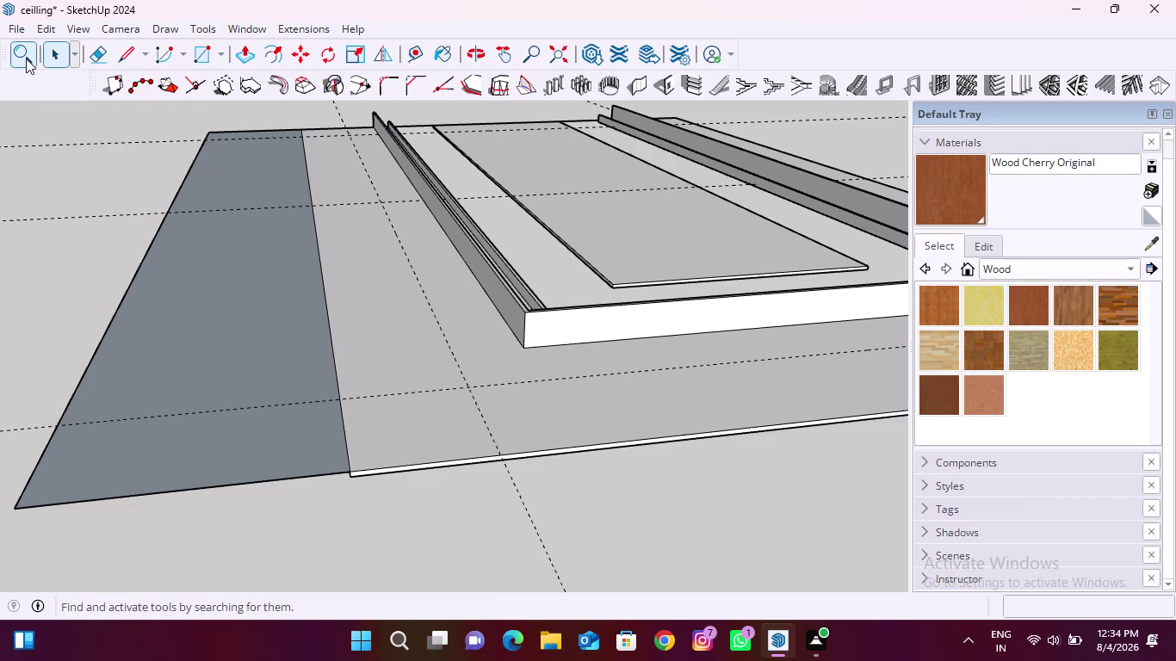
click(96, 59)
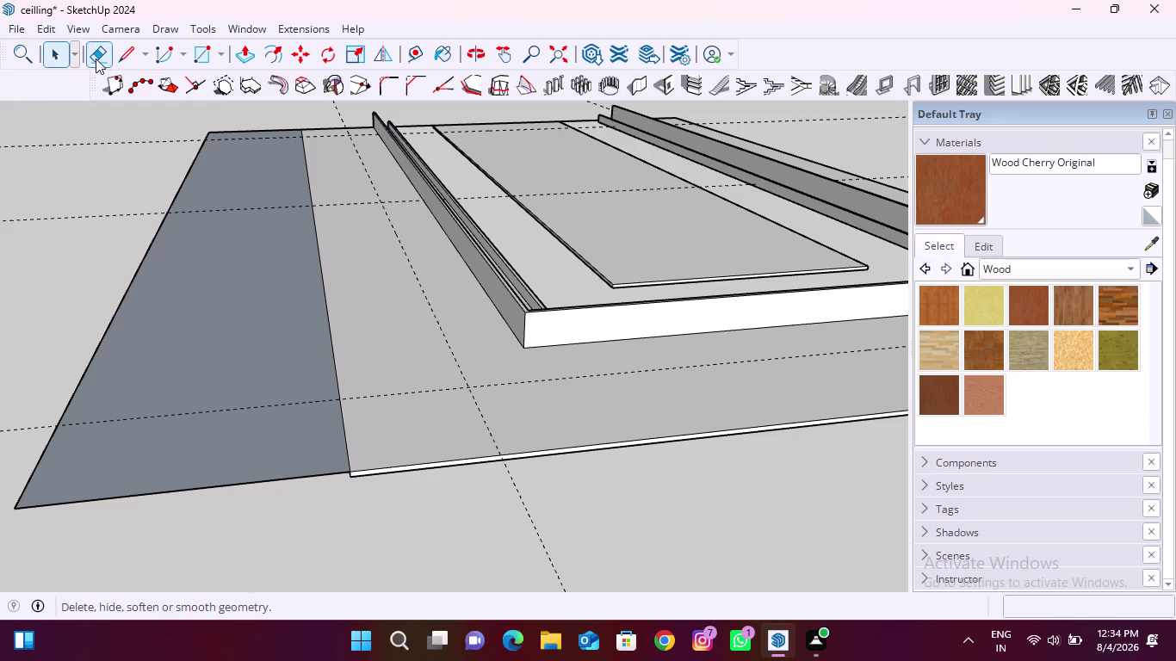
drag(55, 369, 101, 376)
Erase the leftover edges on the left and the stray line beyond the ceiling edge.
drag(192, 462, 198, 473)
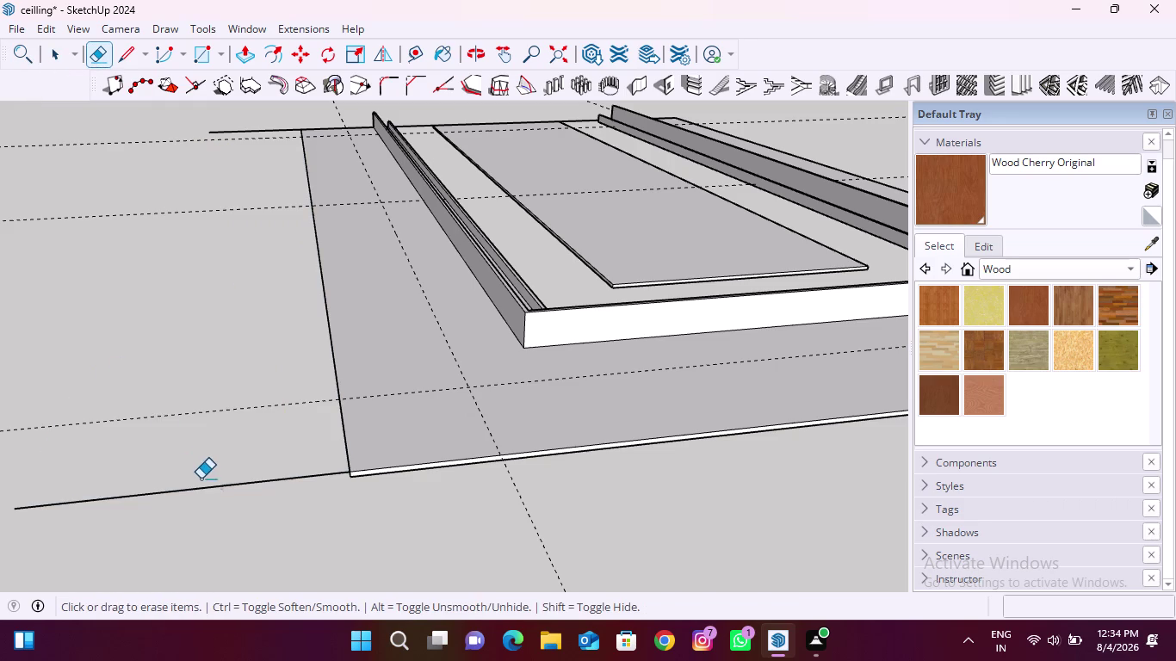
drag(198, 474, 218, 509)
scroll(down, 3)
scroll(up, 3)
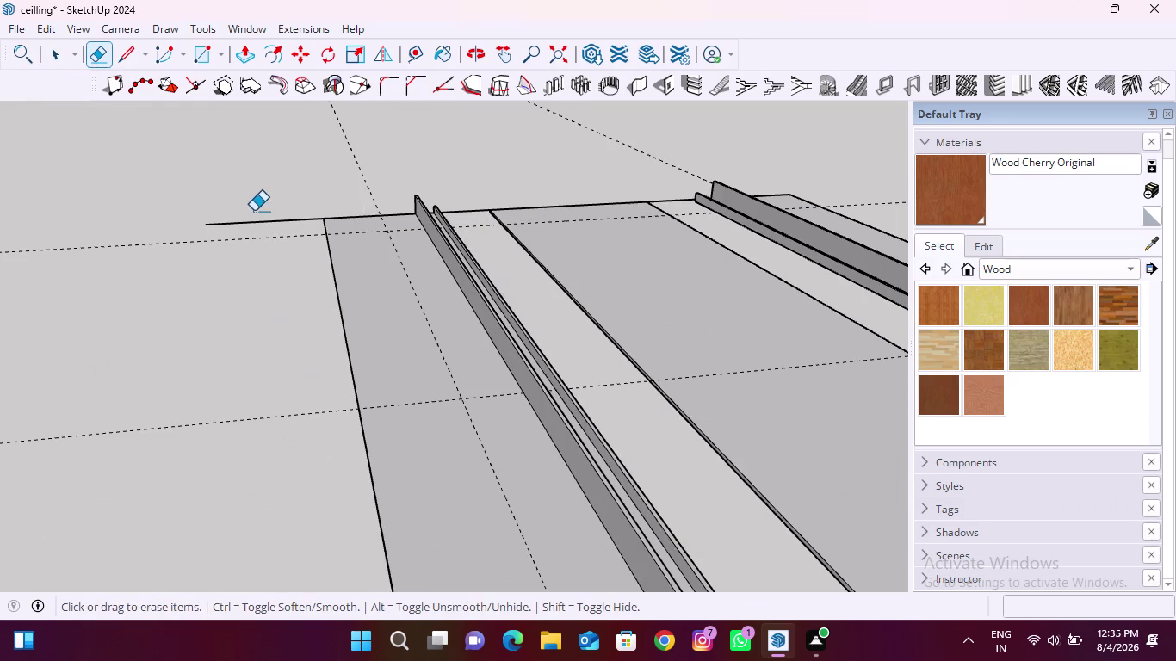
drag(256, 210, 257, 224)
scroll(down, 3)
Select the inner panel outline's left side, near end and right side together.
key(space)
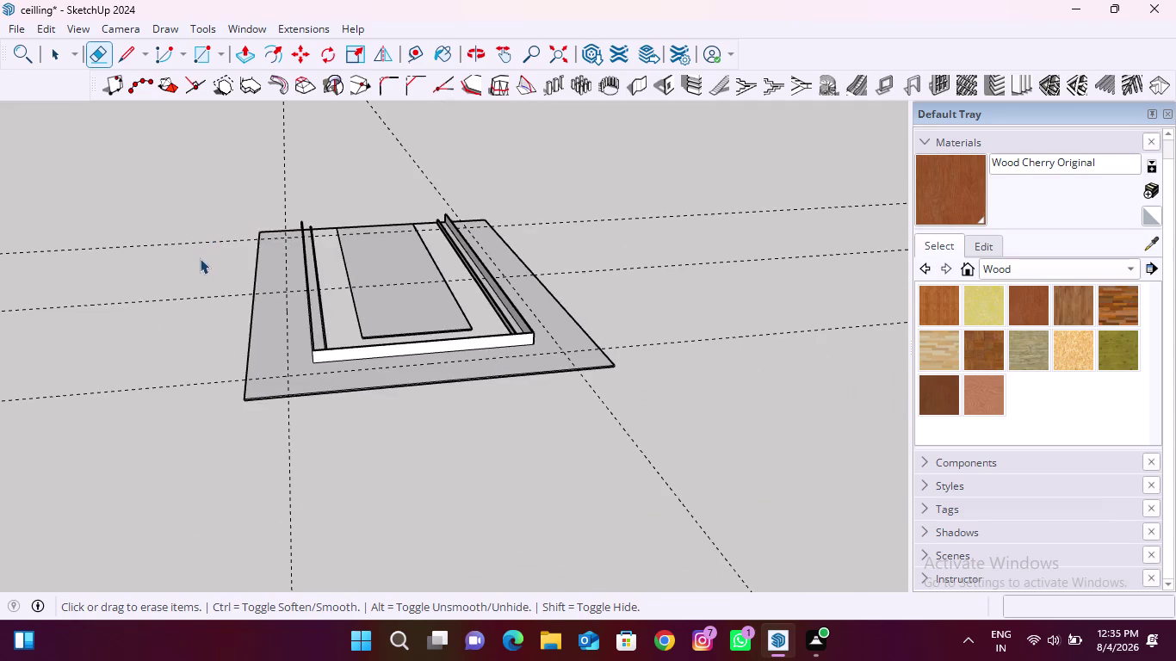
scroll(down, 3)
scroll(up, 3)
scroll(up, 3)
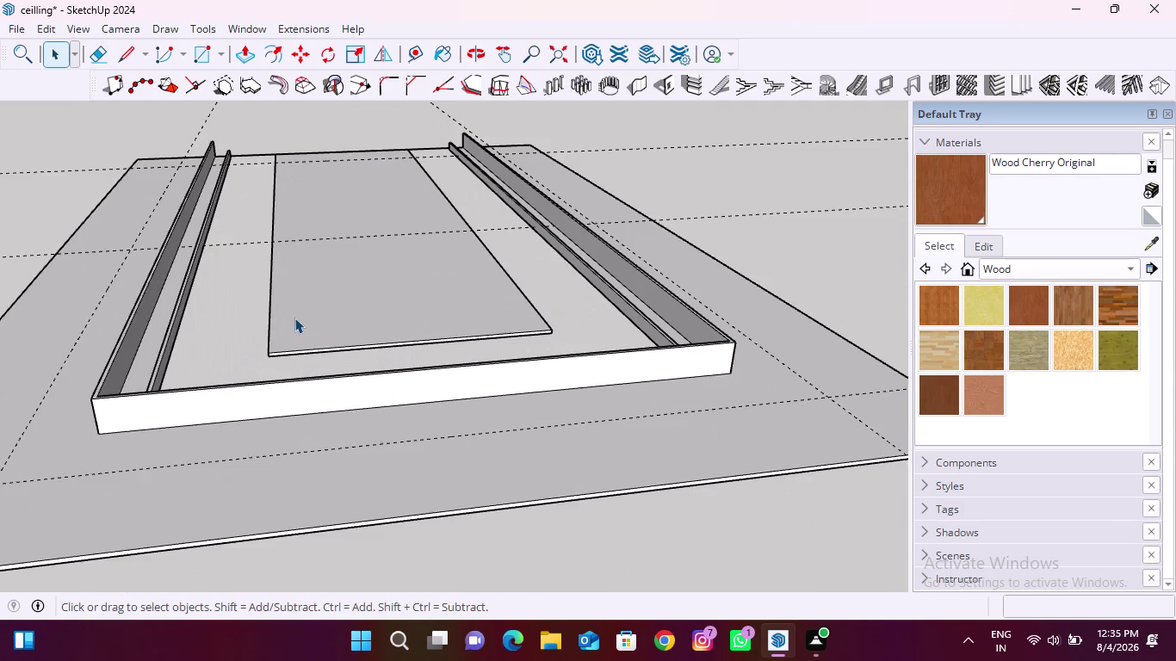
scroll(up, 3)
scroll(up, 3)
scroll(up, 3)
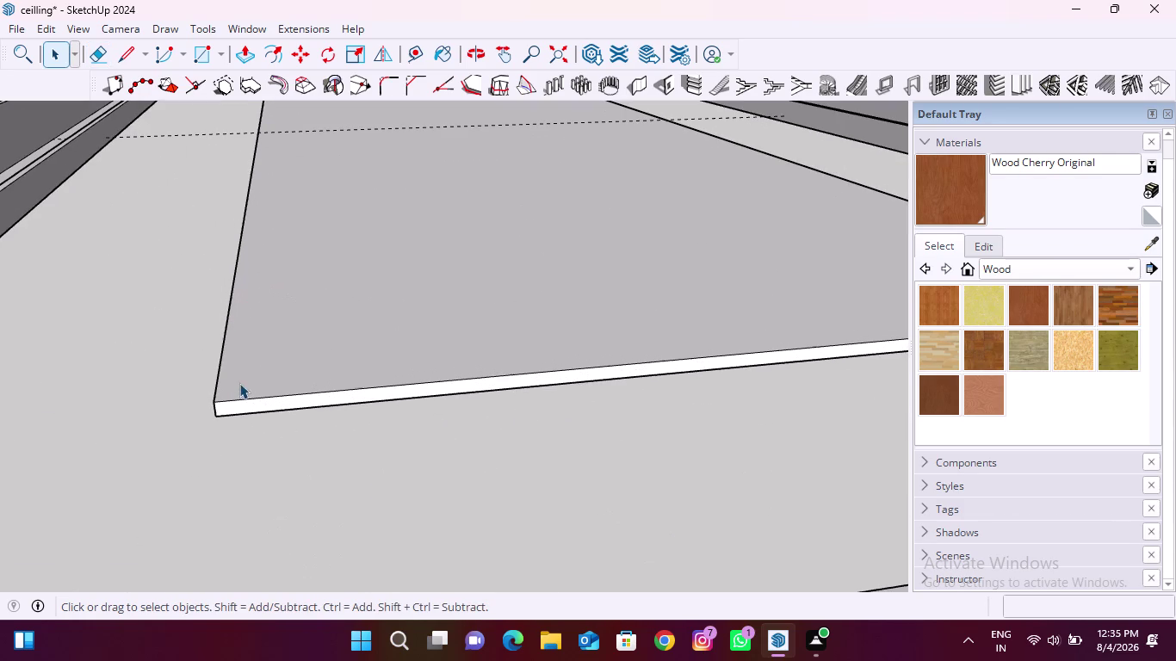
click(217, 385)
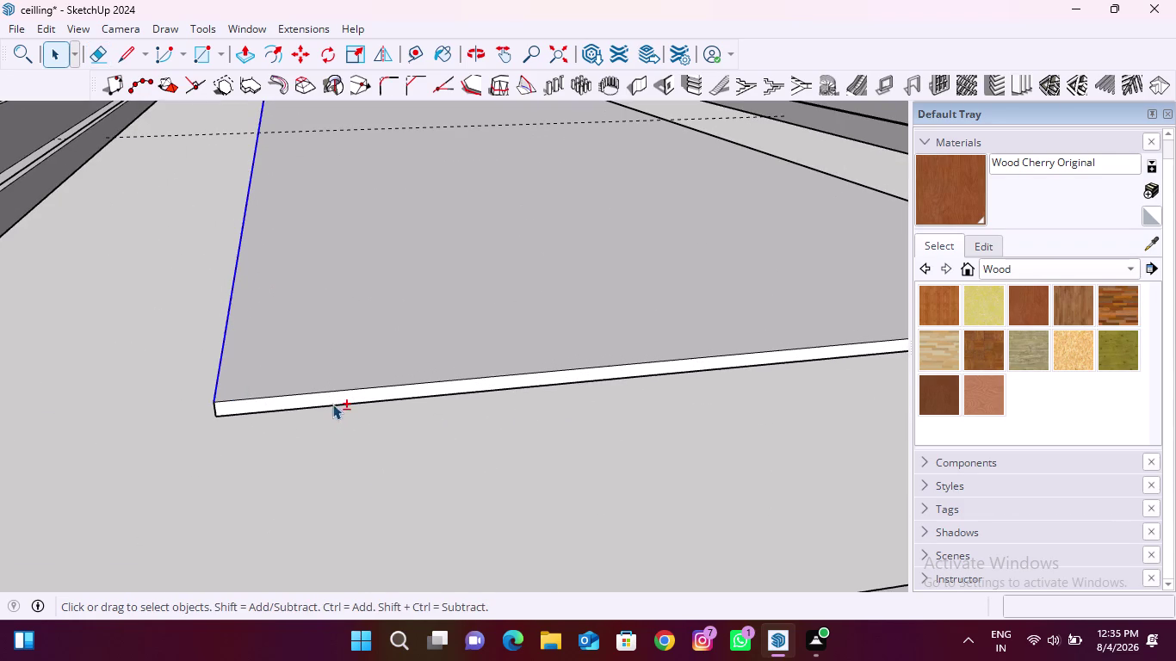
click(336, 390)
scroll(down, 3)
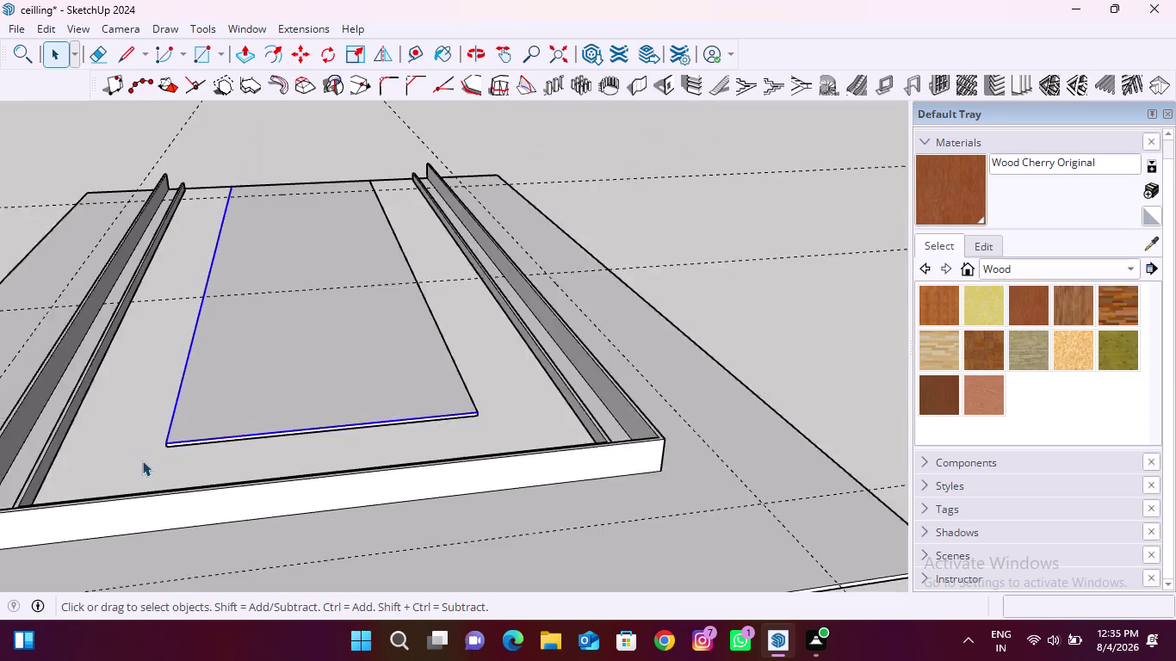
scroll(up, 3)
scroll(up, 3)
scroll(down, 3)
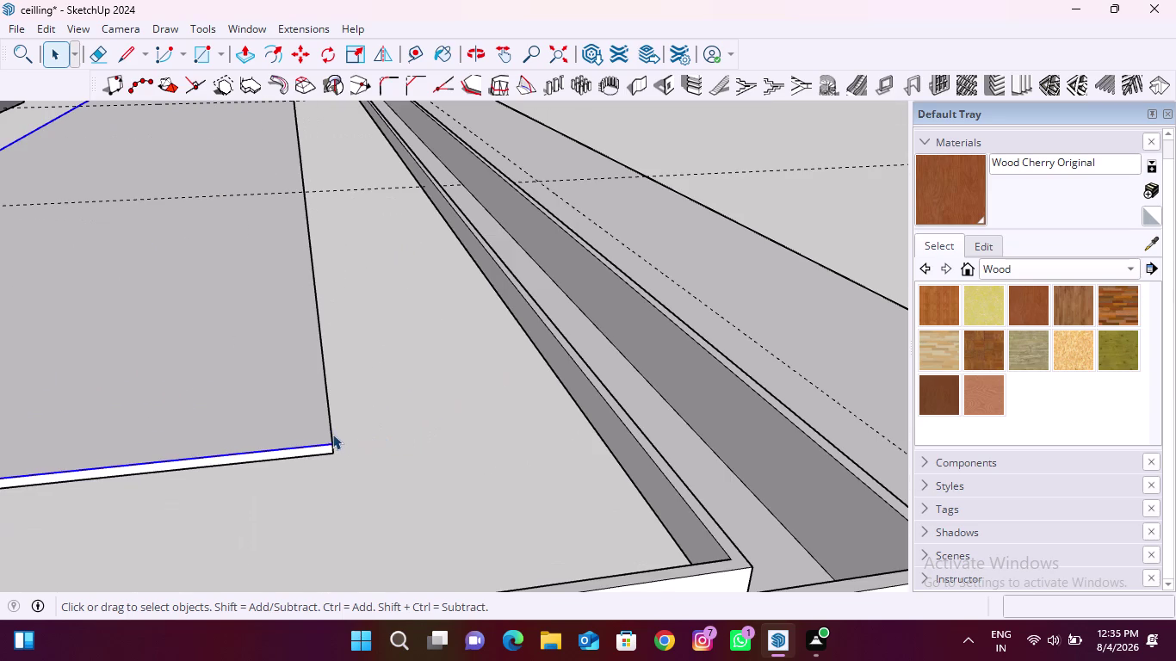
click(331, 430)
scroll(down, 3)
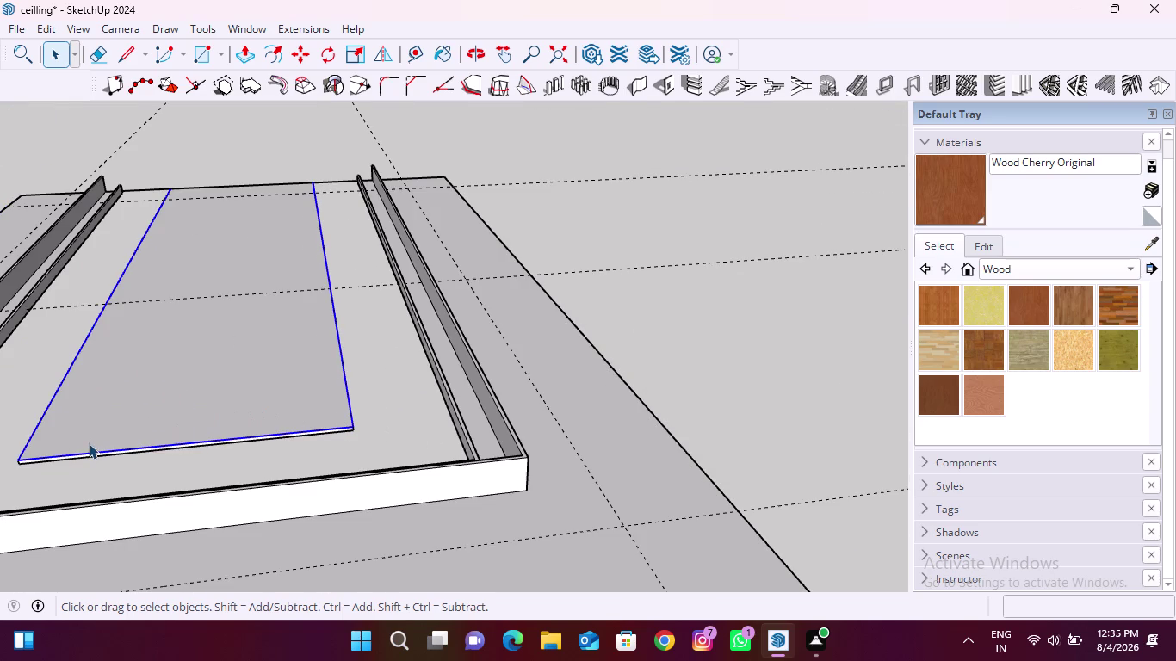
click(282, 57)
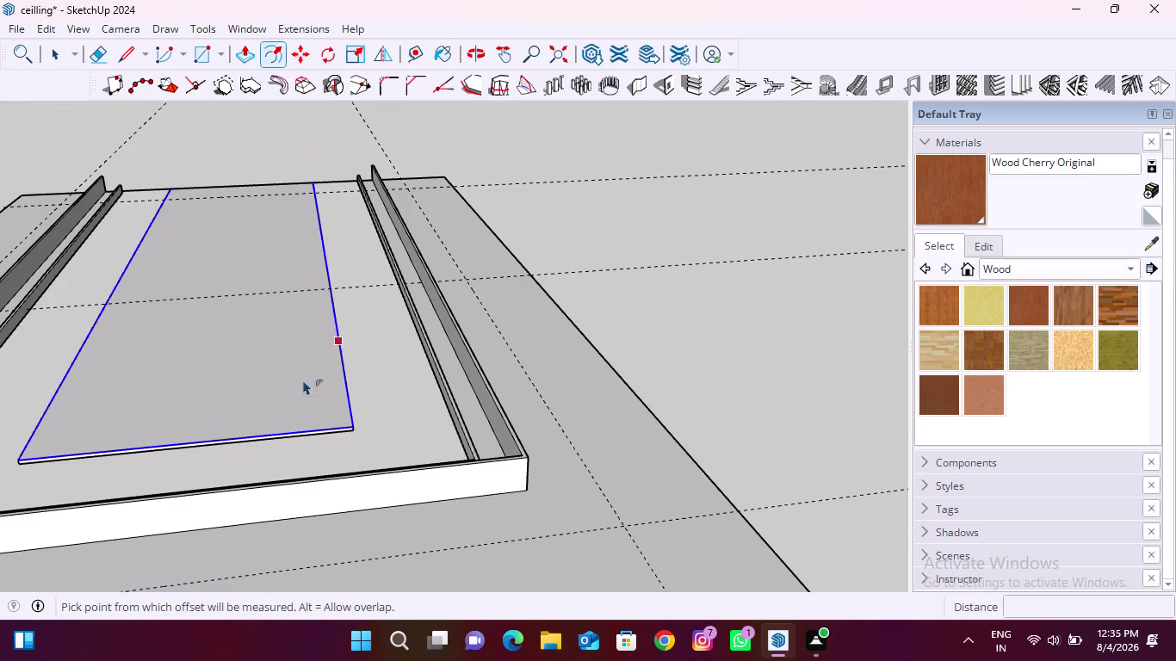
Offset the selected panel edges inward twice, first by 12 mm, then by 4 inches.
click(317, 405)
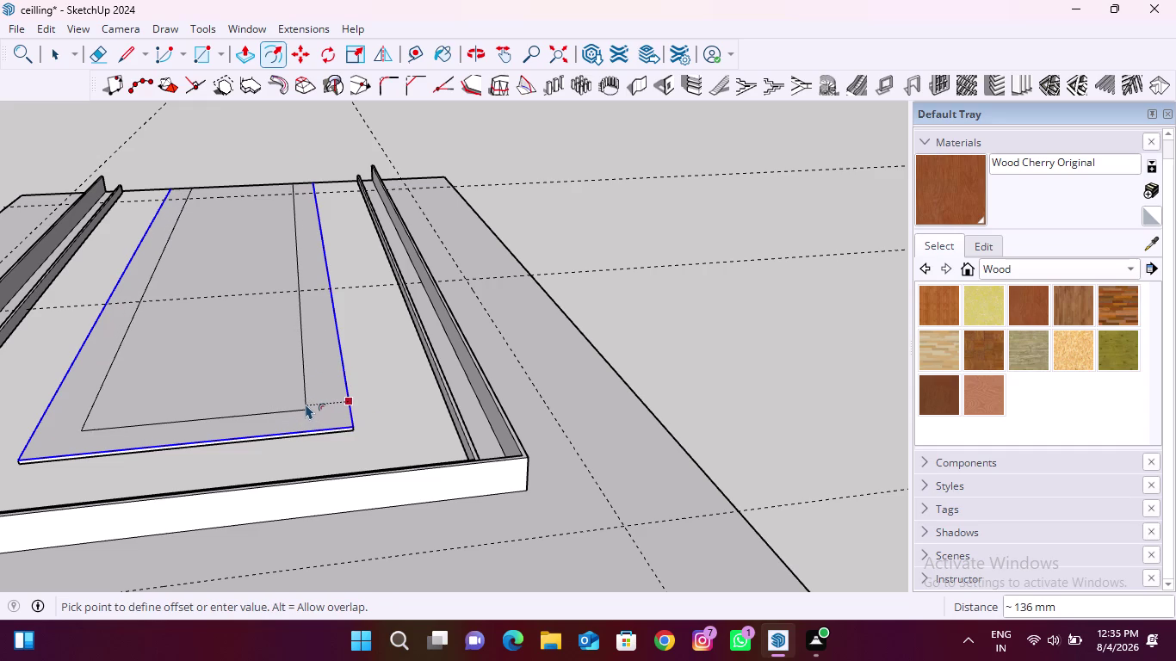
text(12)
key(Return)
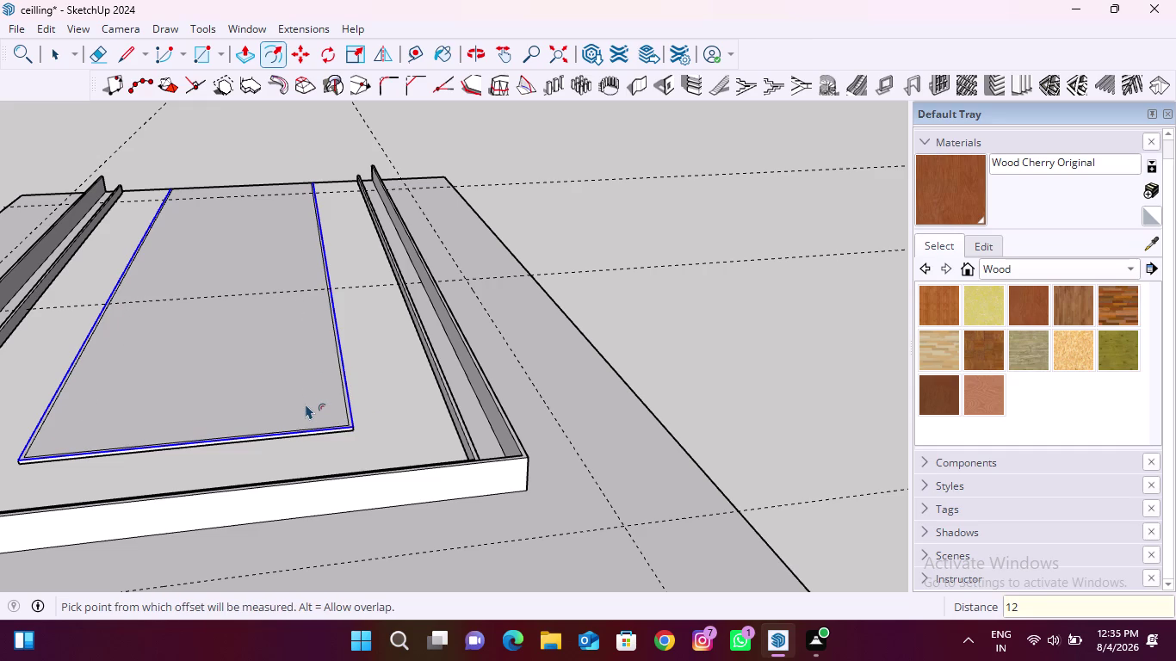
scroll(up, 3)
click(342, 405)
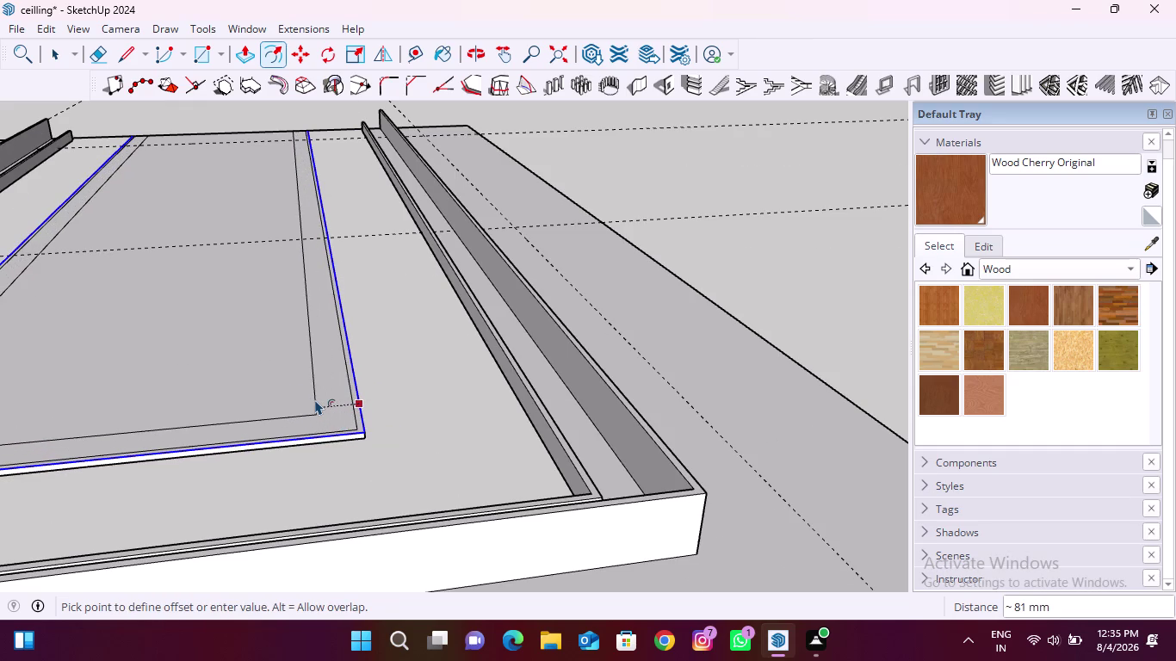
text(4")
key(Return)
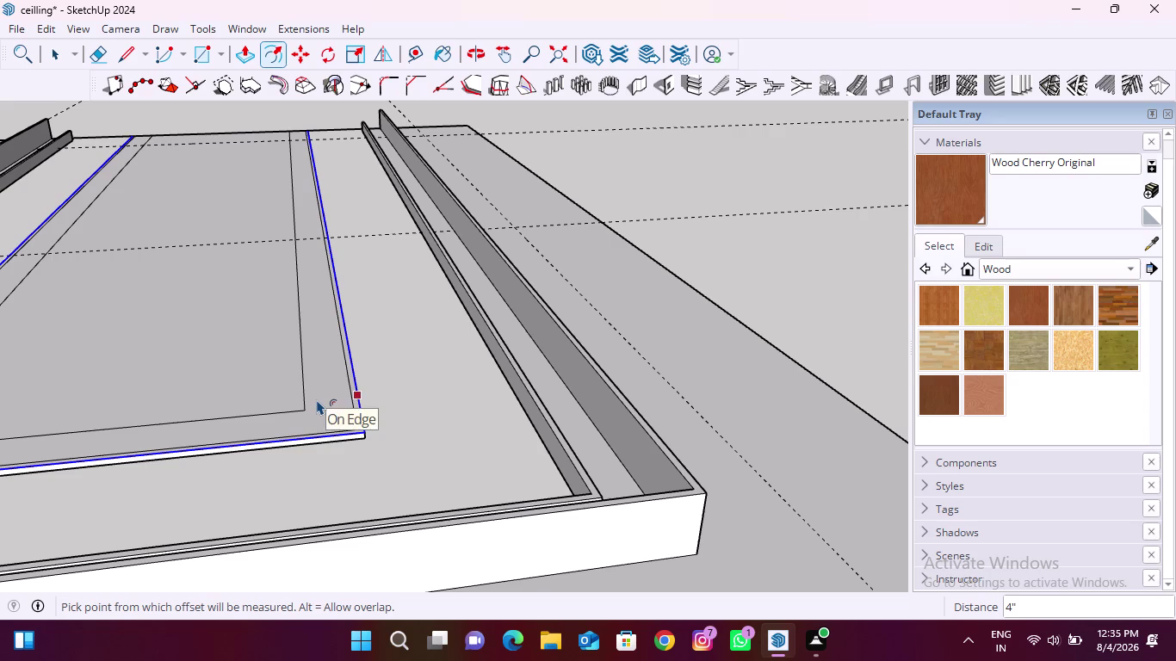
scroll(down, 3)
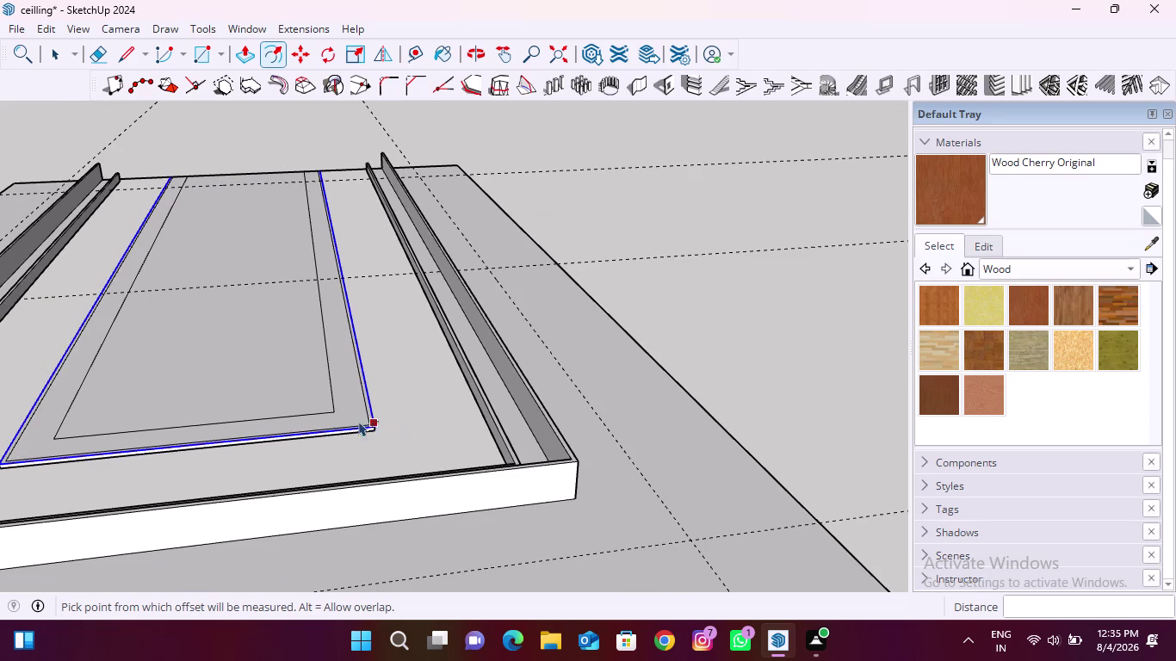
scroll(down, 3)
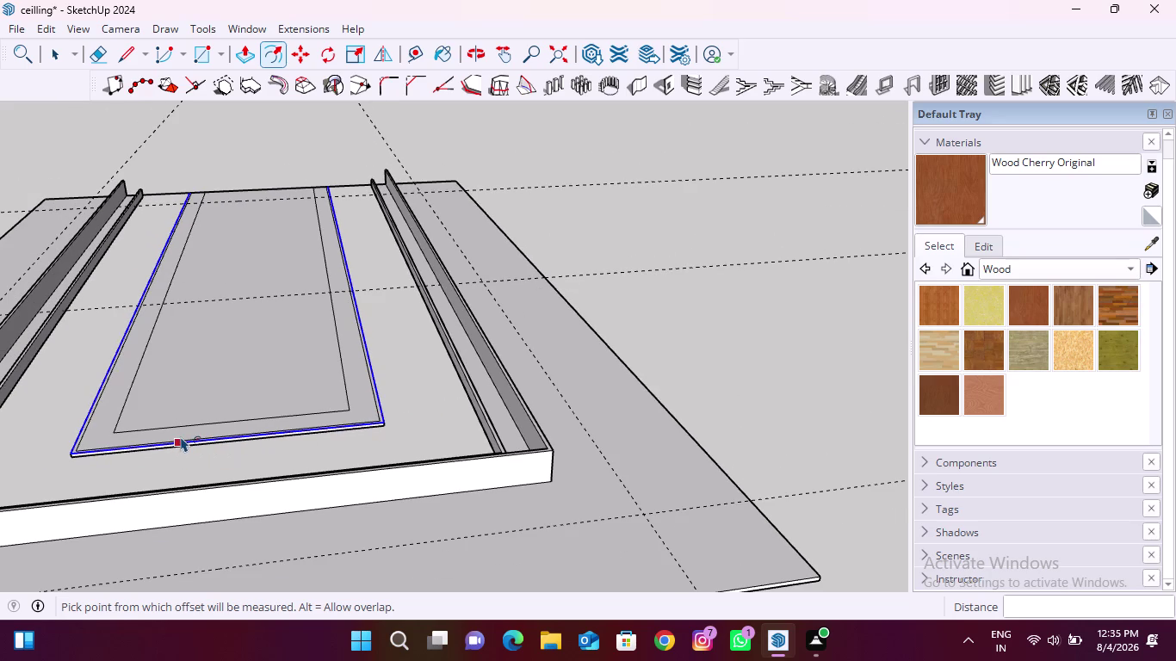
key(space)
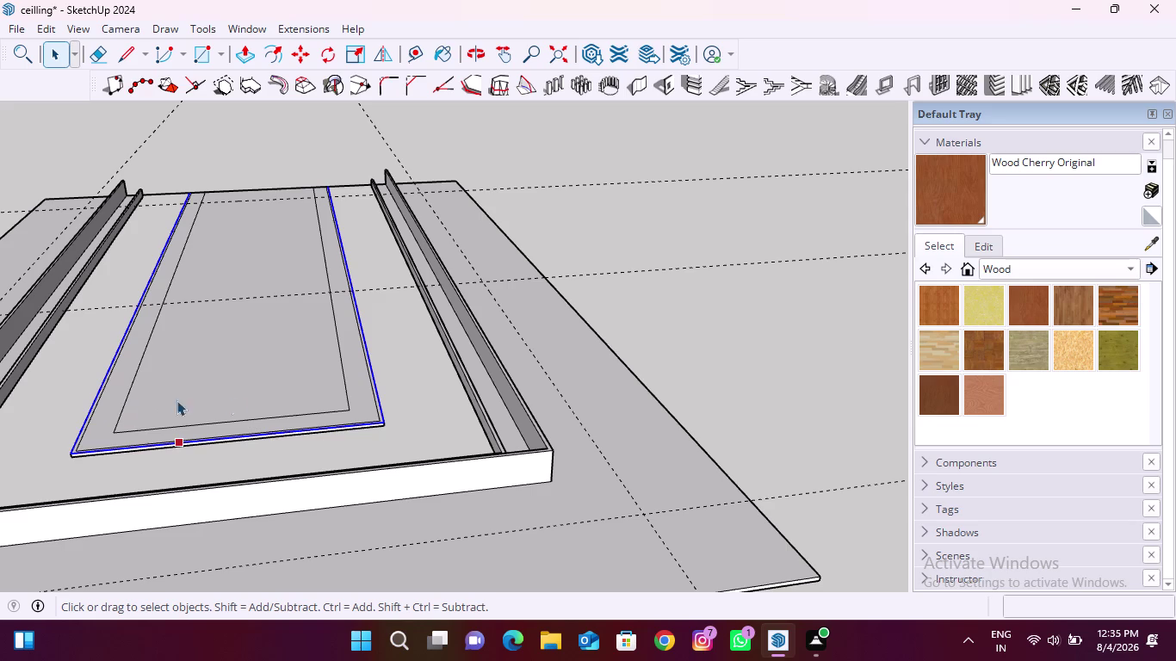
Select the inner rectangle's right side, left side and near end.
click(413, 399)
click(281, 414)
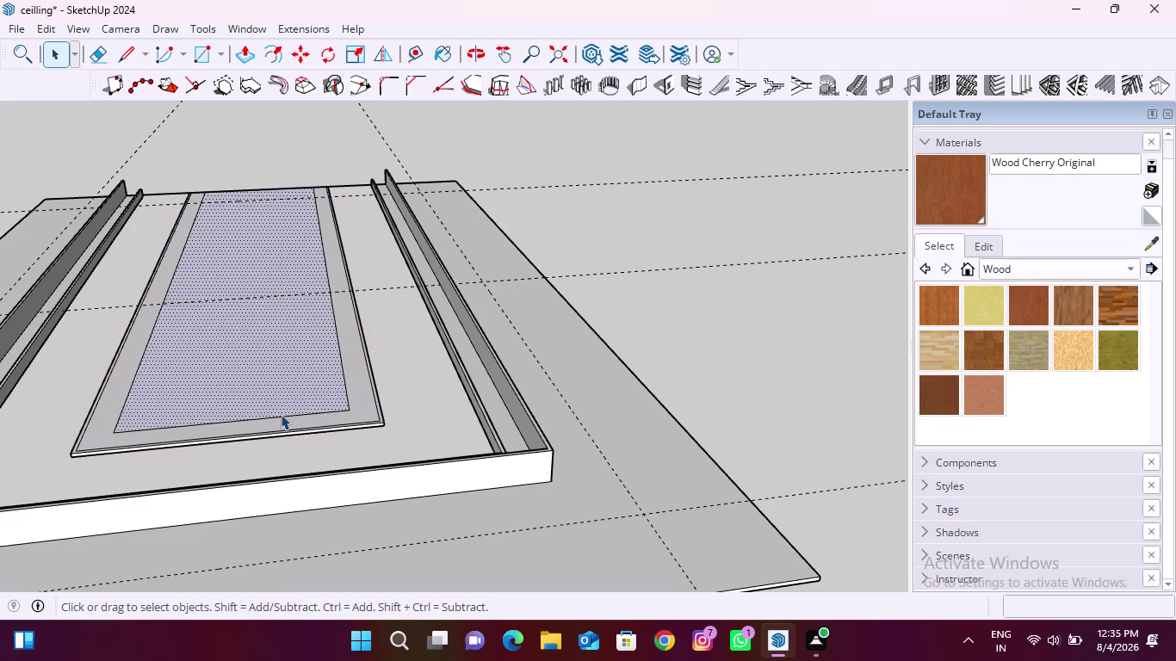
click(403, 394)
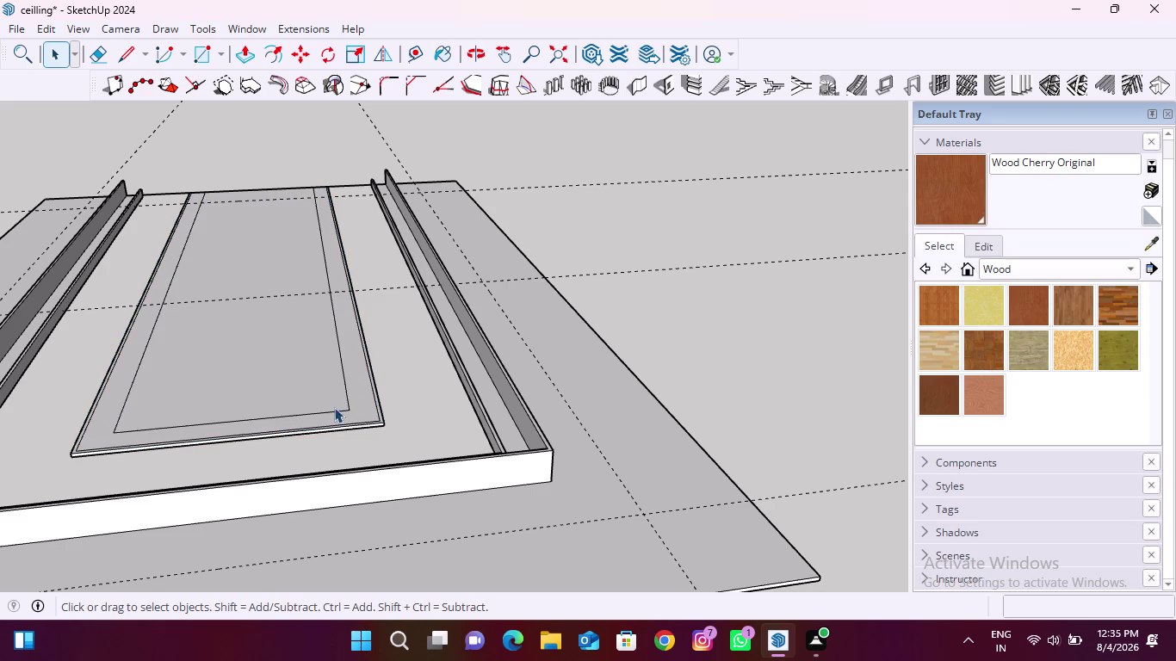
click(346, 393)
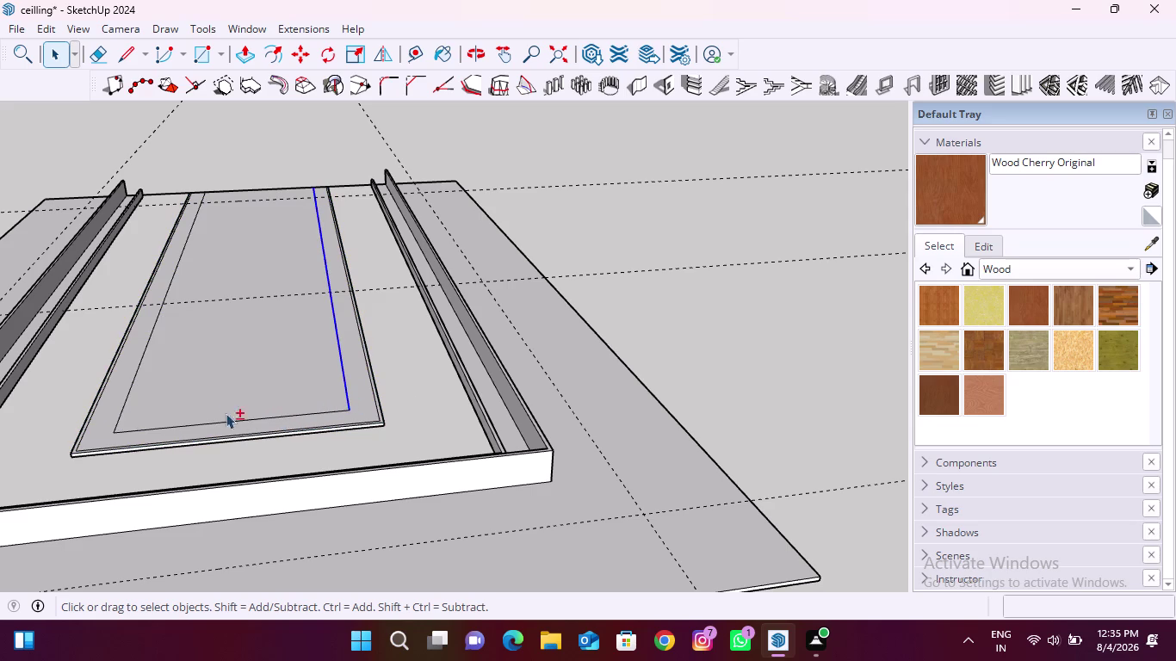
click(121, 409)
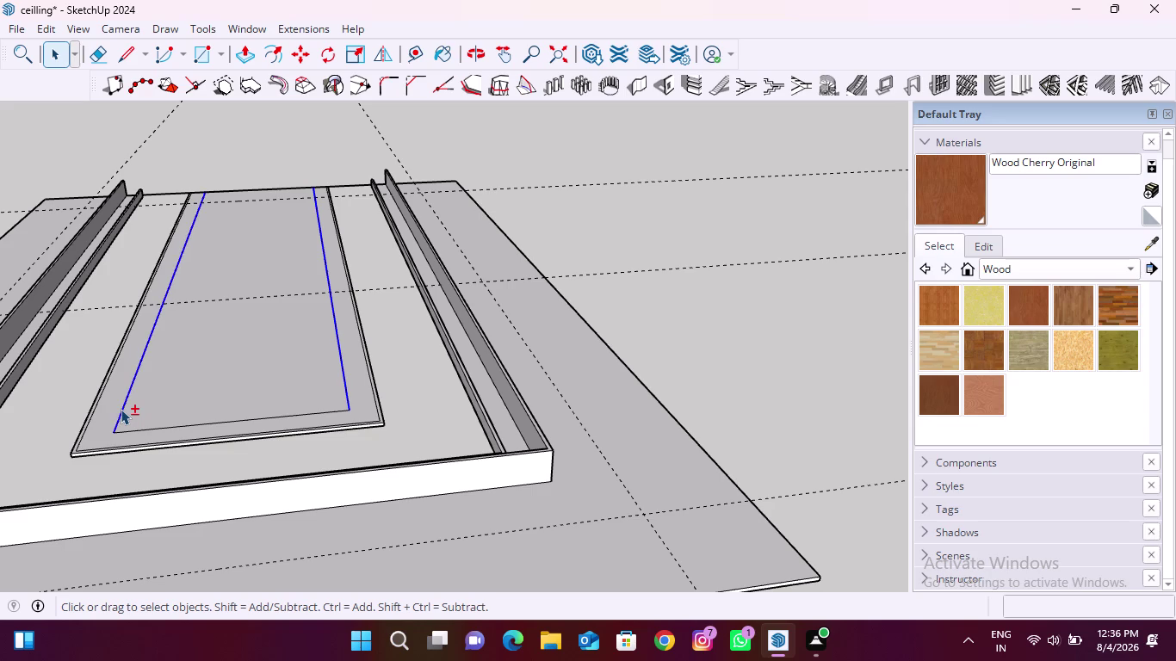
click(125, 430)
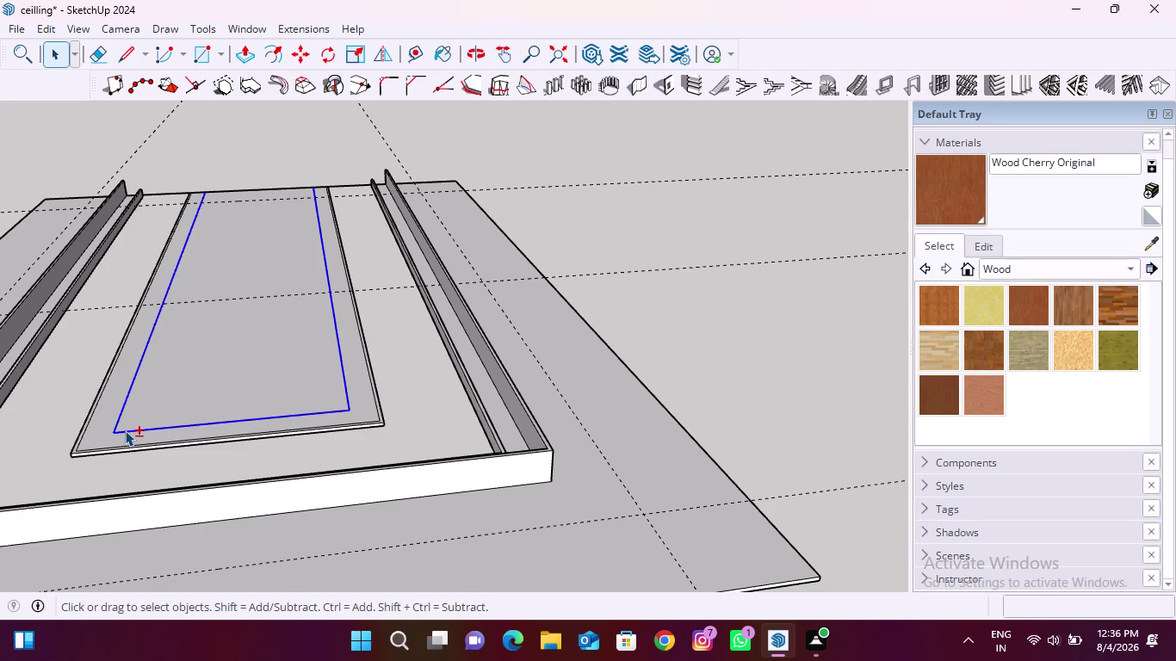
Offset those three edges 12 mm to draw the groove line, then clear the selection.
click(267, 54)
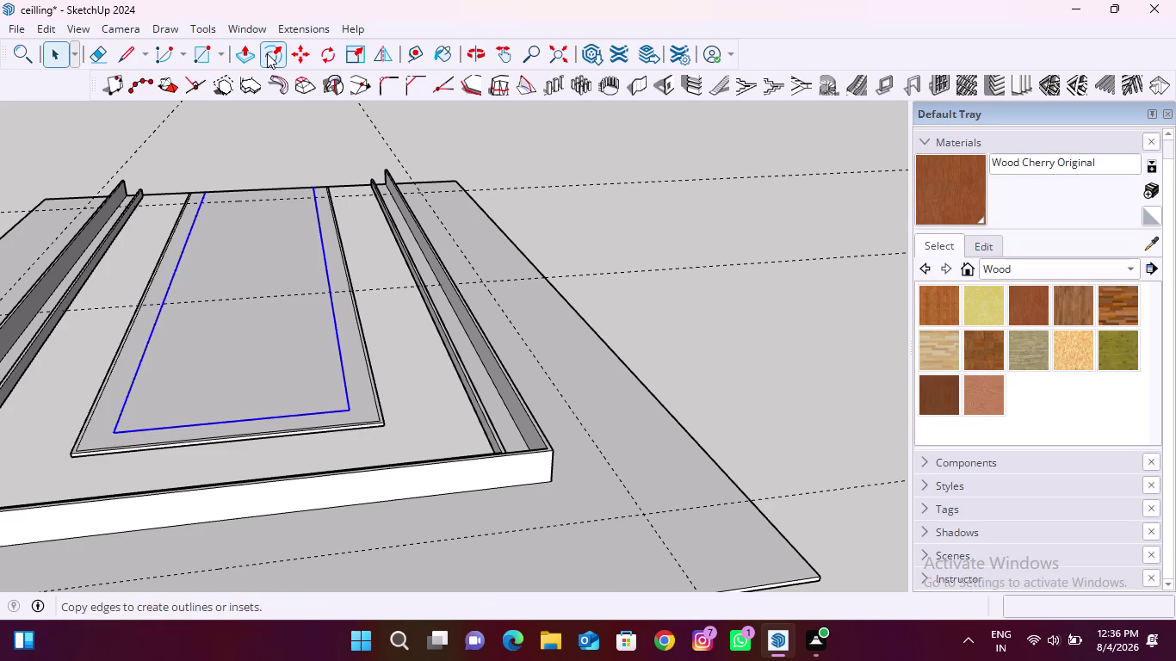
click(296, 412)
text(12)
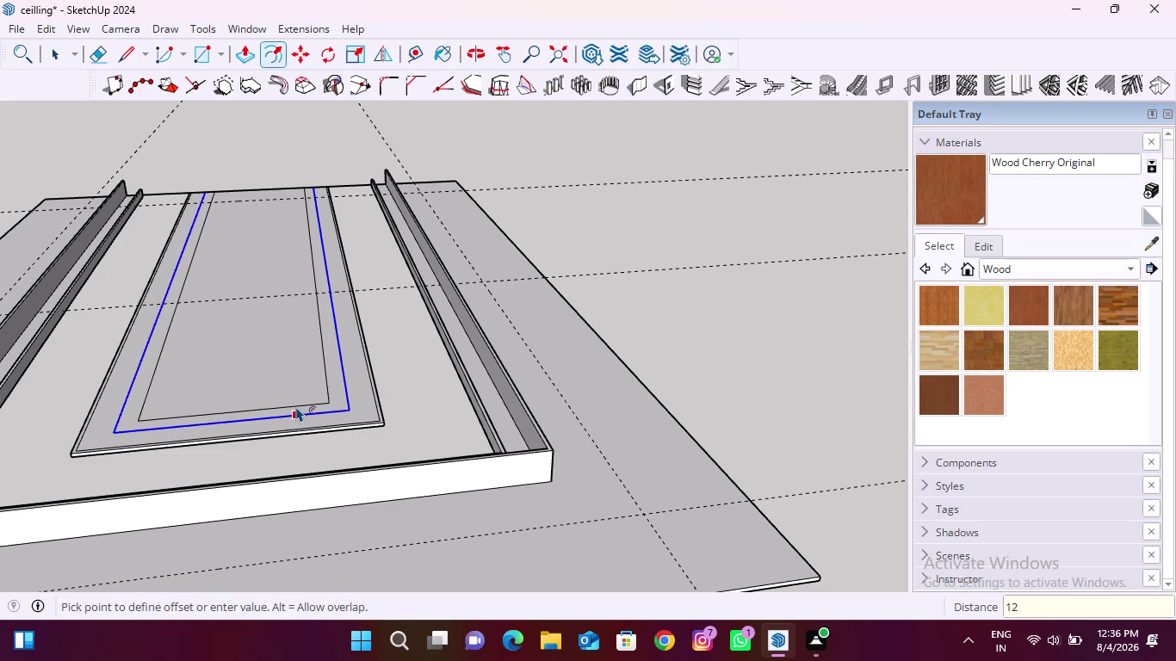
key(Return)
key(space)
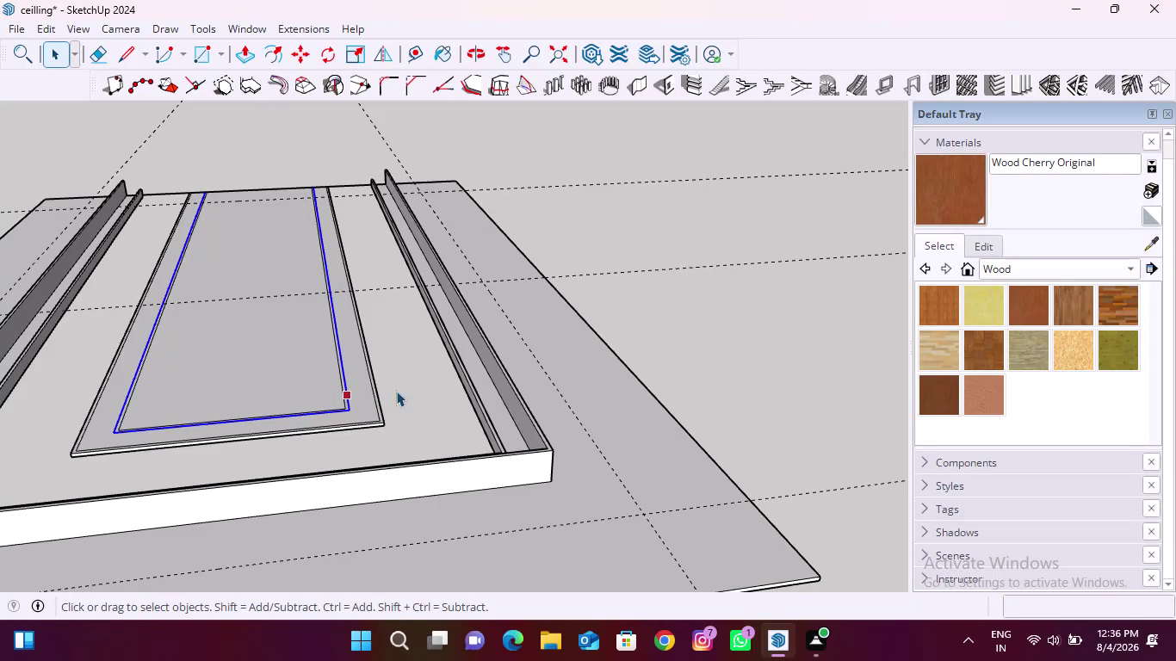
click(411, 392)
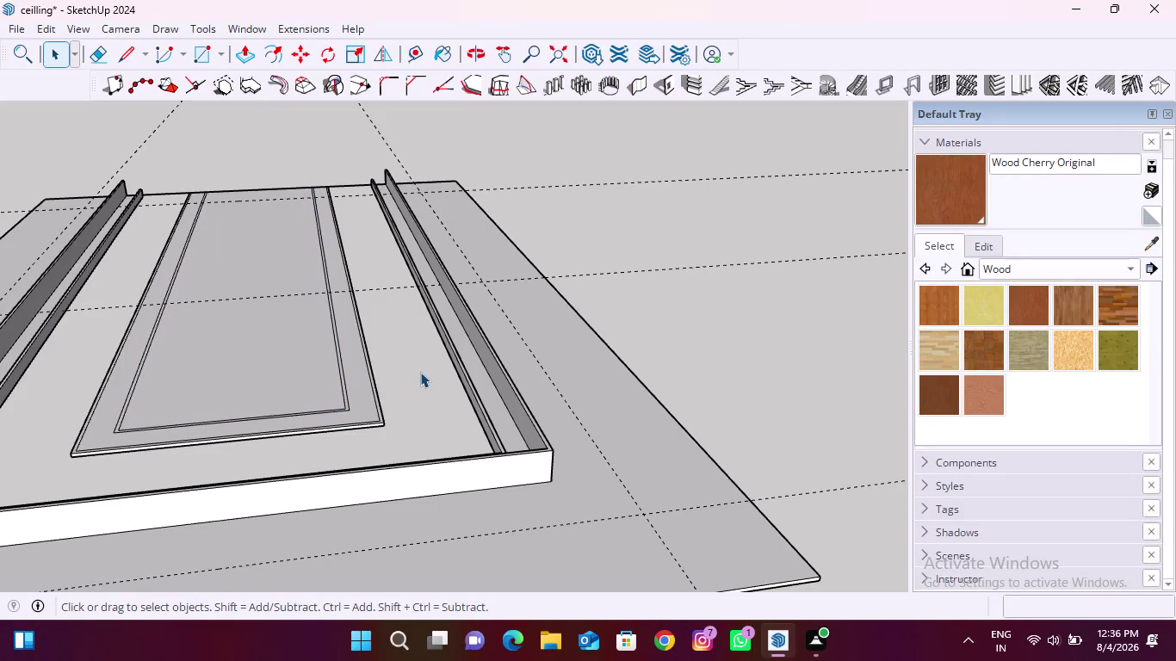
click(248, 60)
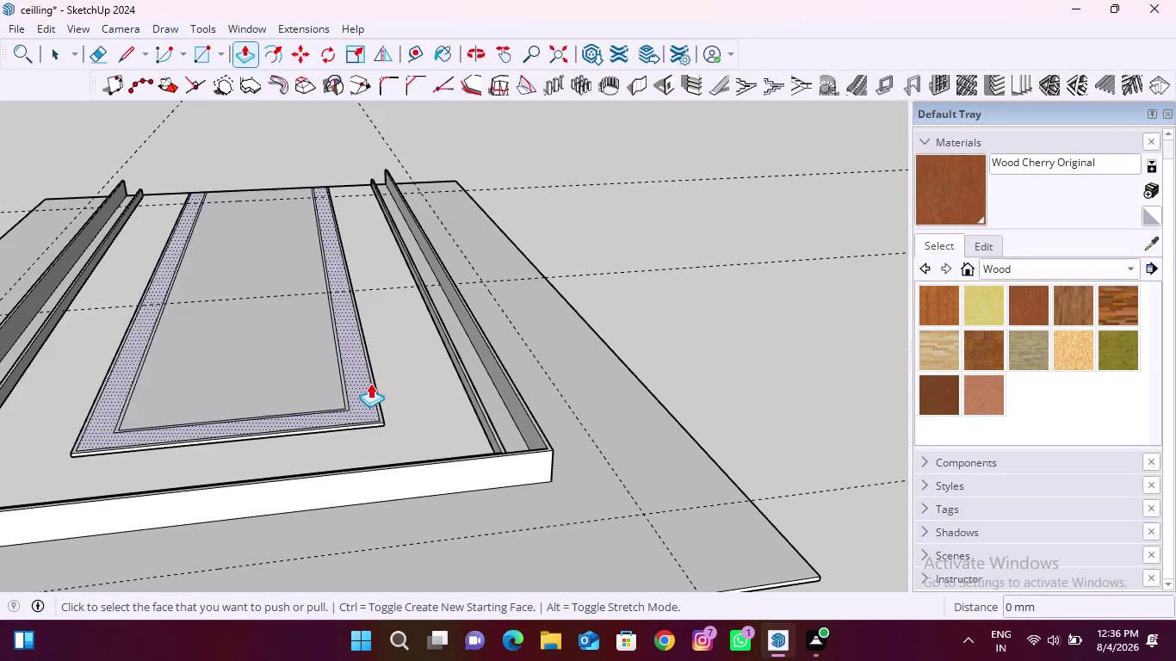
Push/Pull the outer border strip and the inner panel strip up into raised layers.
scroll(up, 3)
click(375, 390)
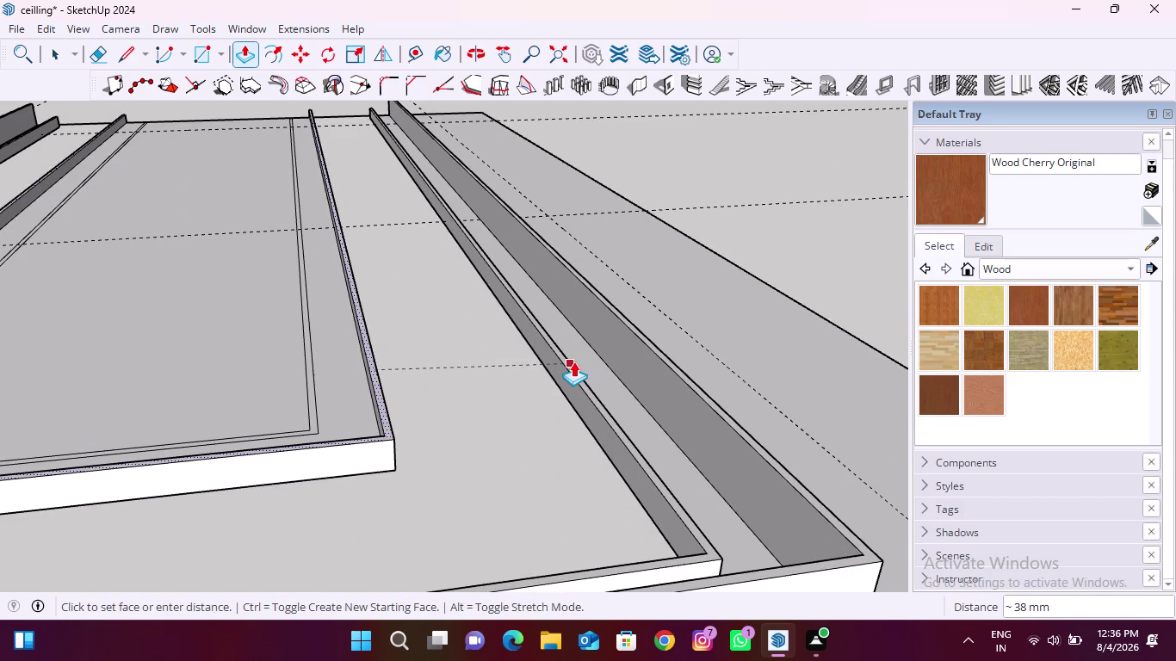
click(573, 361)
scroll(up, 3)
click(314, 388)
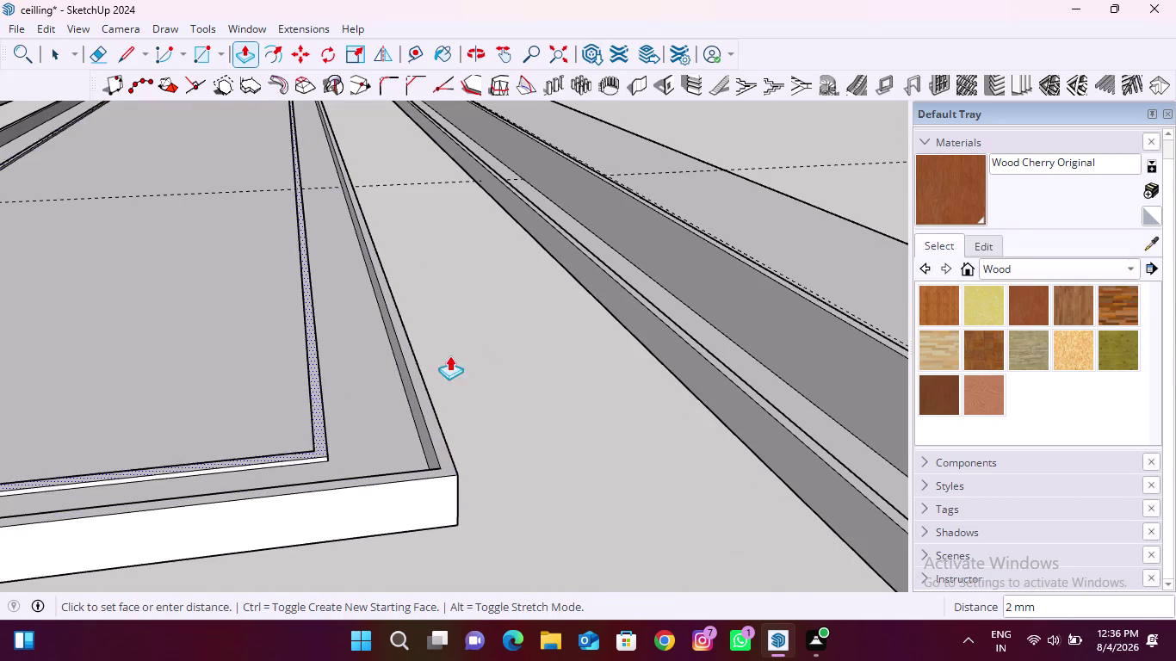
click(744, 251)
scroll(down, 3)
key(space)
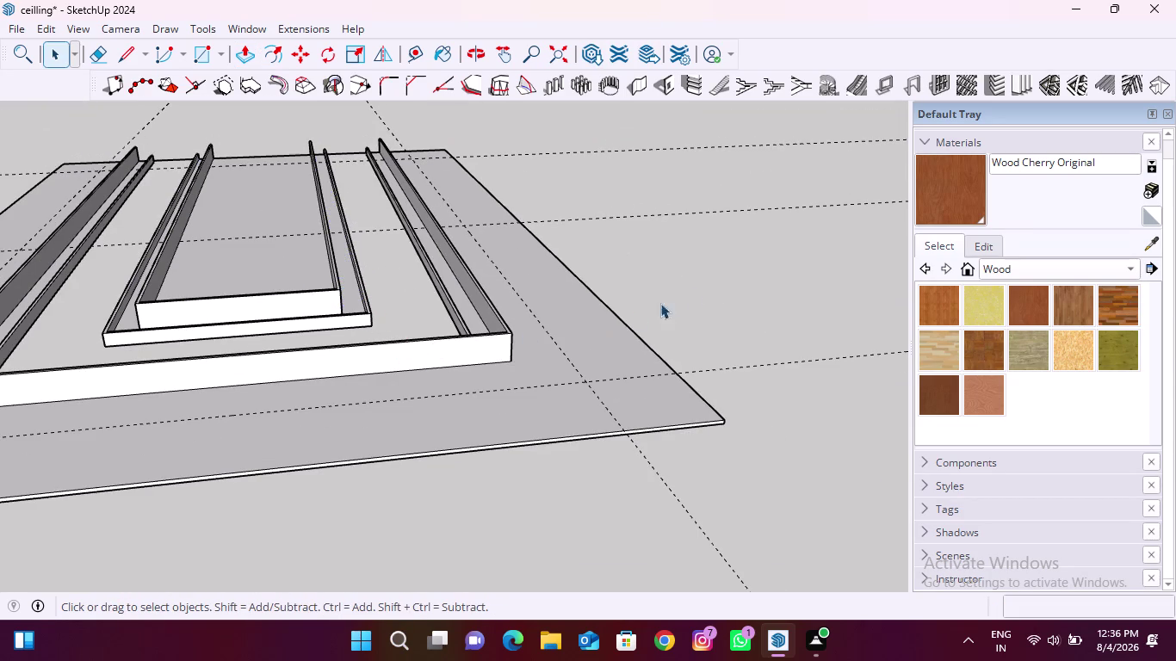
Deselect everything and orbit to view the stepped panels from above.
click(695, 288)
scroll(down, 3)
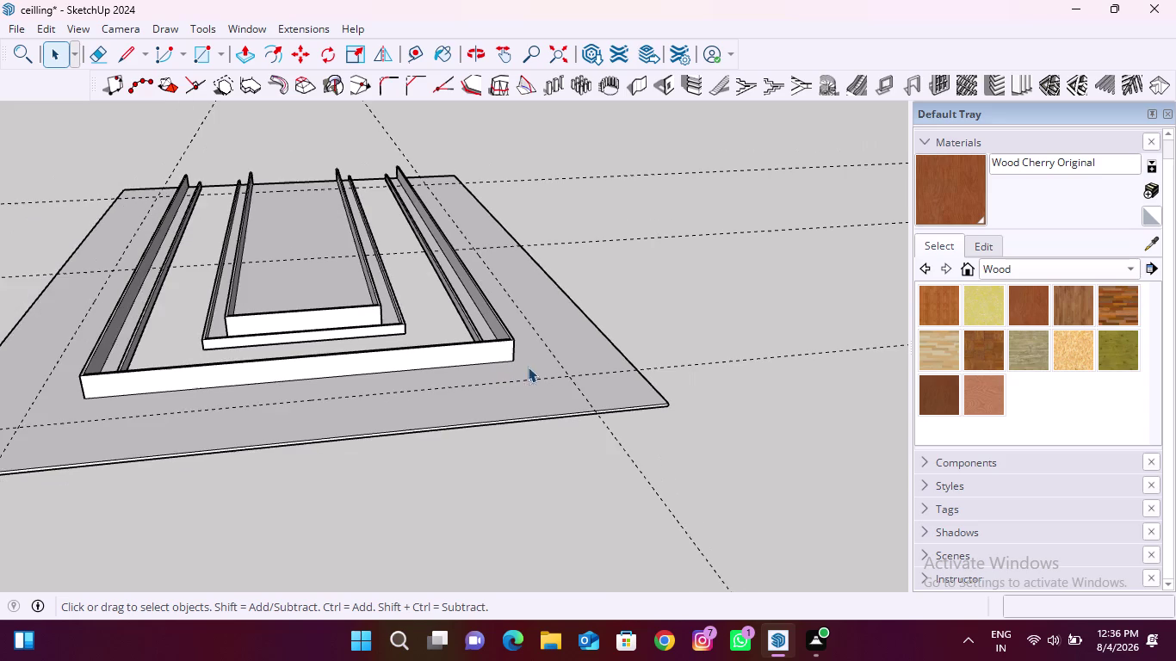
middle_drag(317, 359, 339, 410)
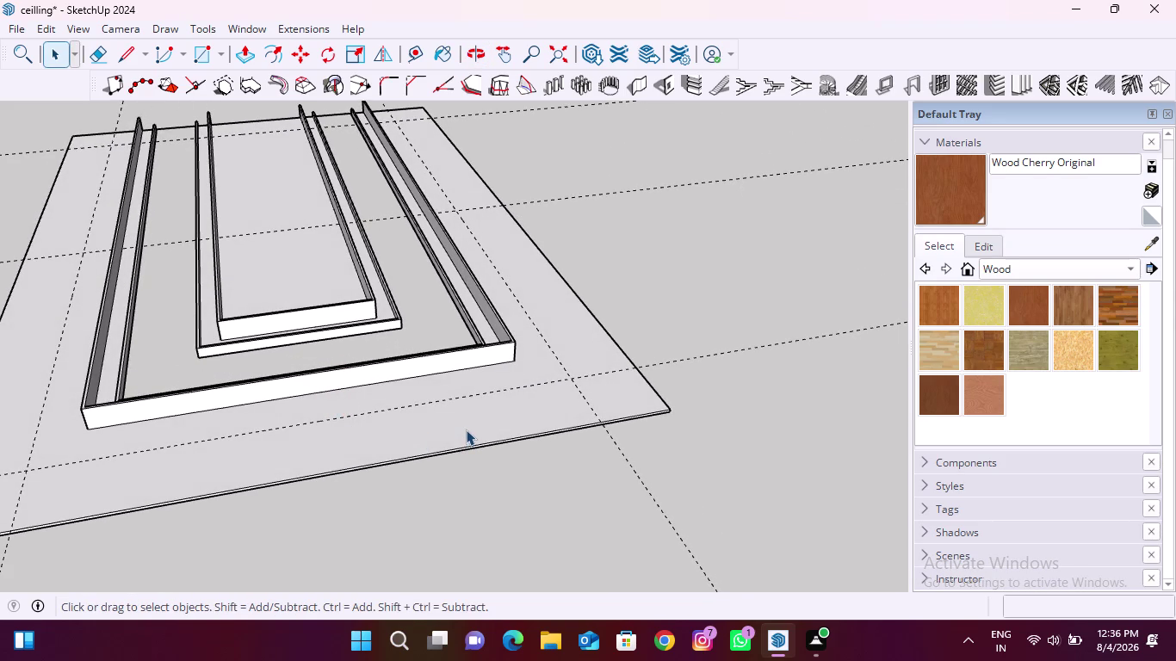
scroll(down, 3)
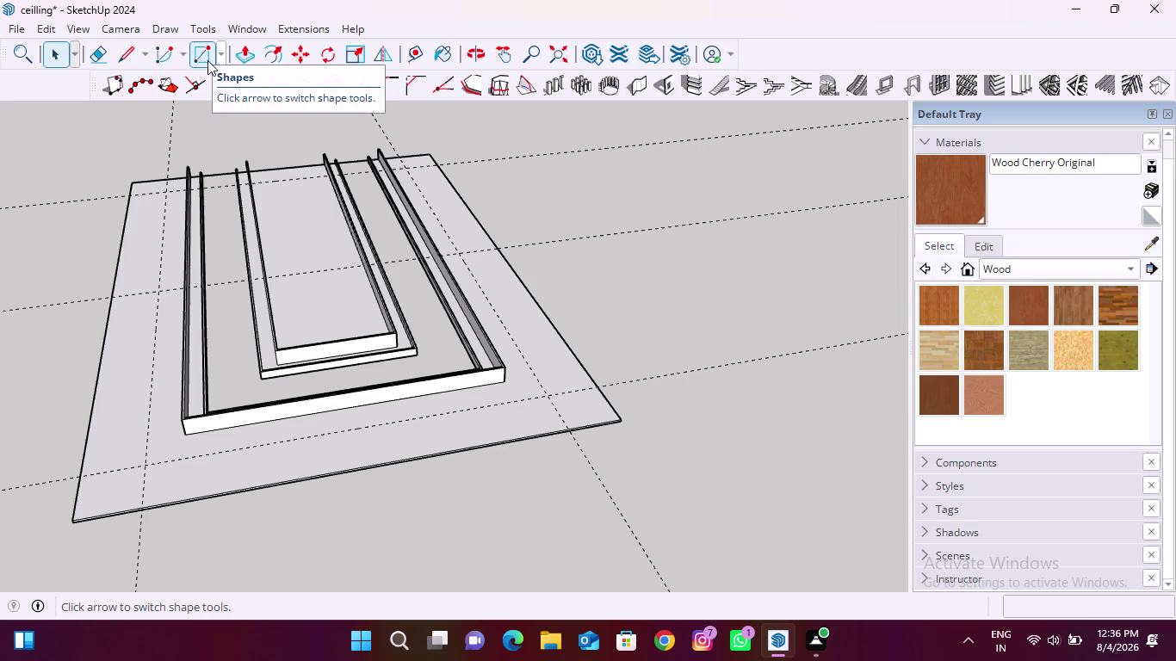
click(207, 60)
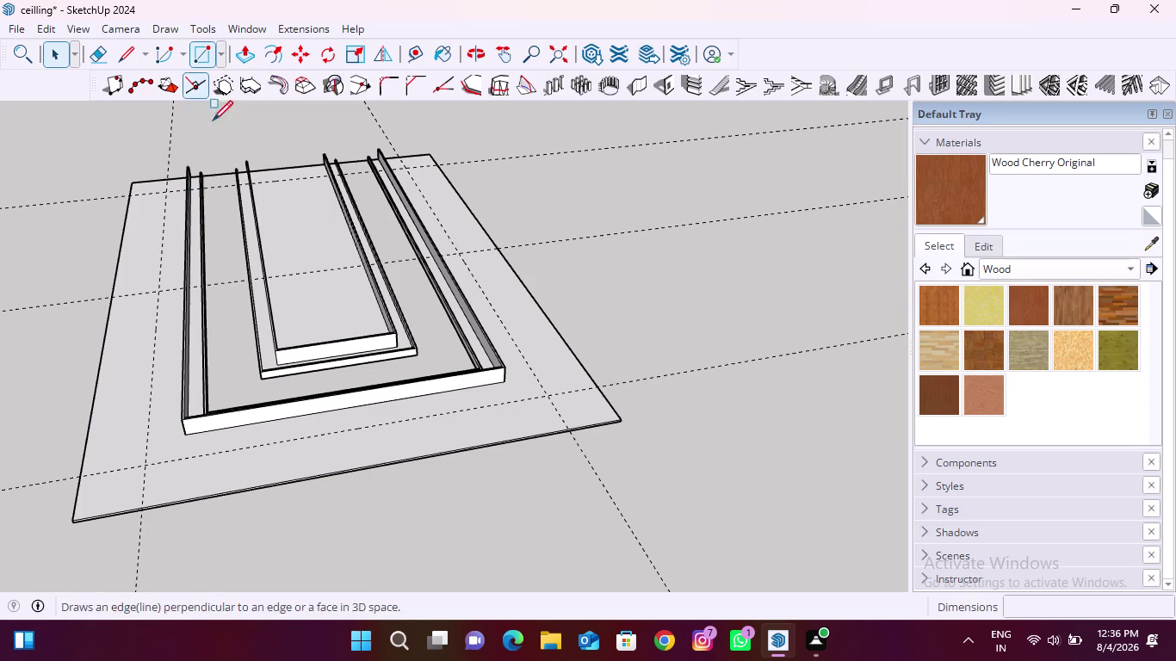
Draw a thin inset rectangle on the upper panel's top face and start pulling its U-shaped band.
scroll(up, 3)
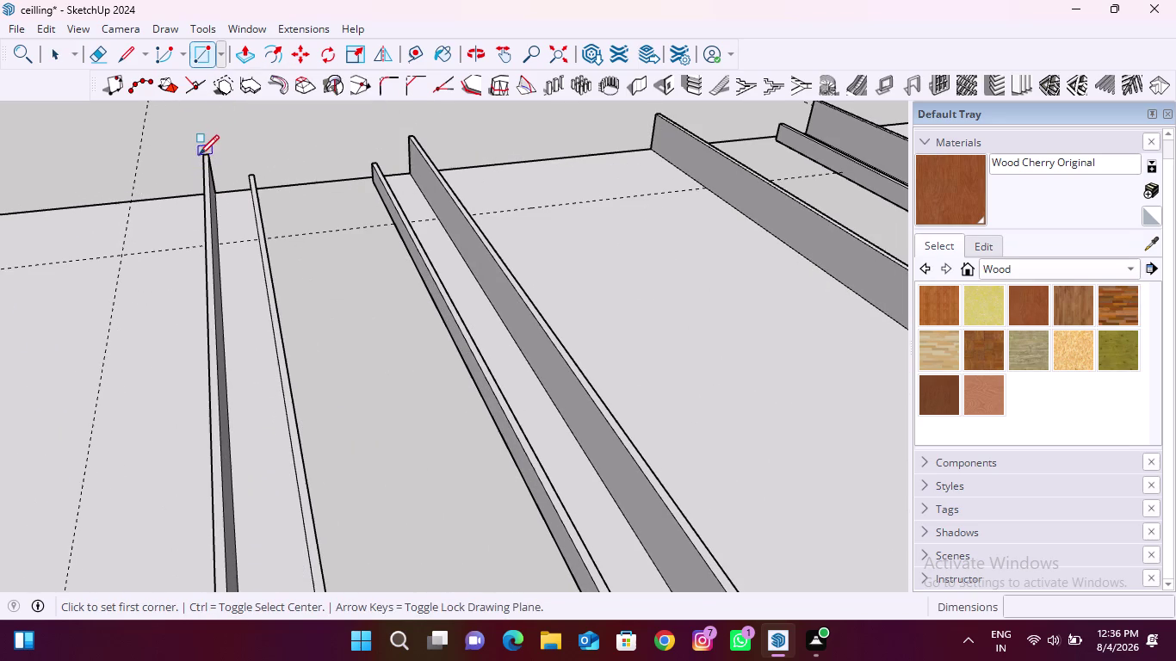
click(200, 155)
scroll(down, 3)
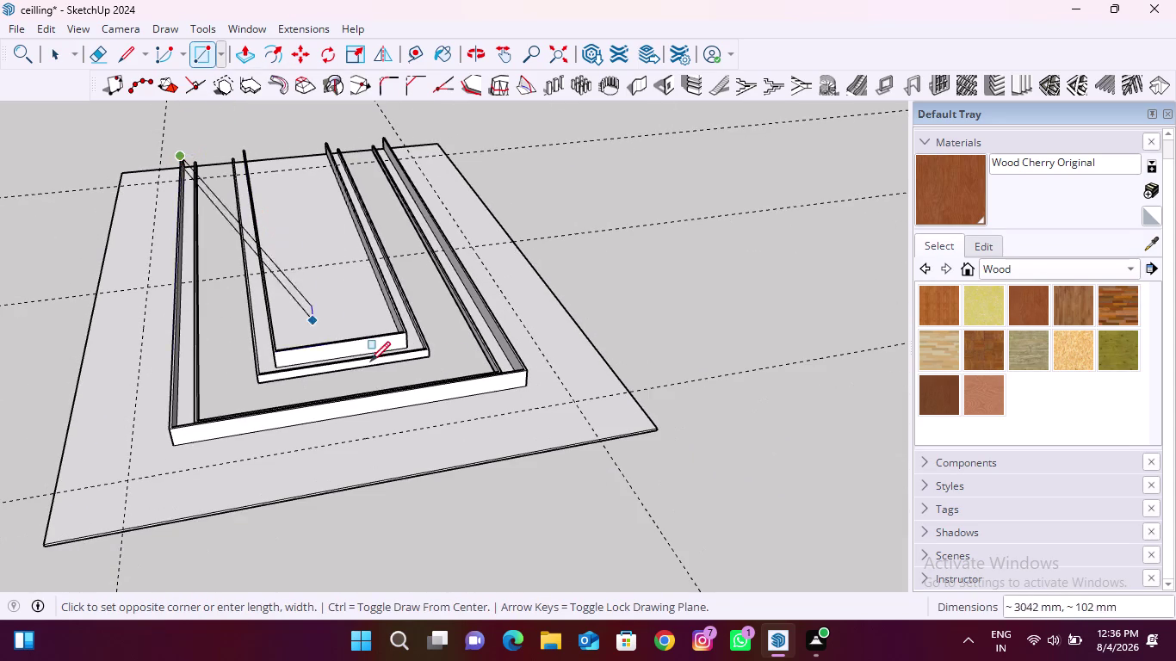
scroll(up, 3)
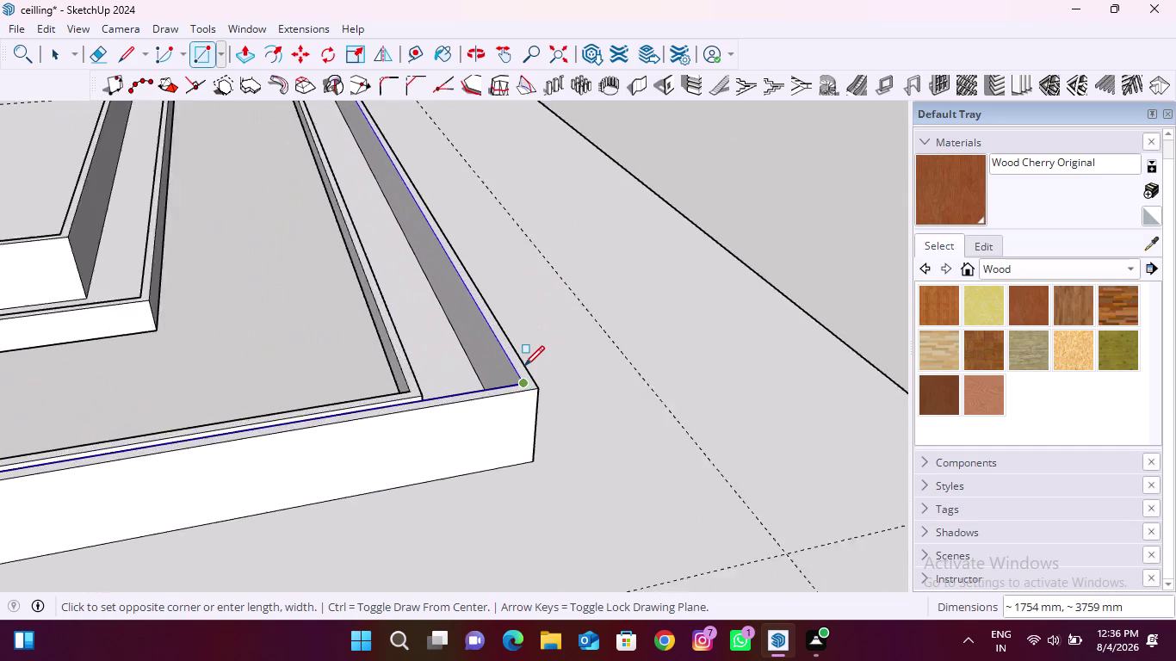
scroll(up, 3)
click(539, 397)
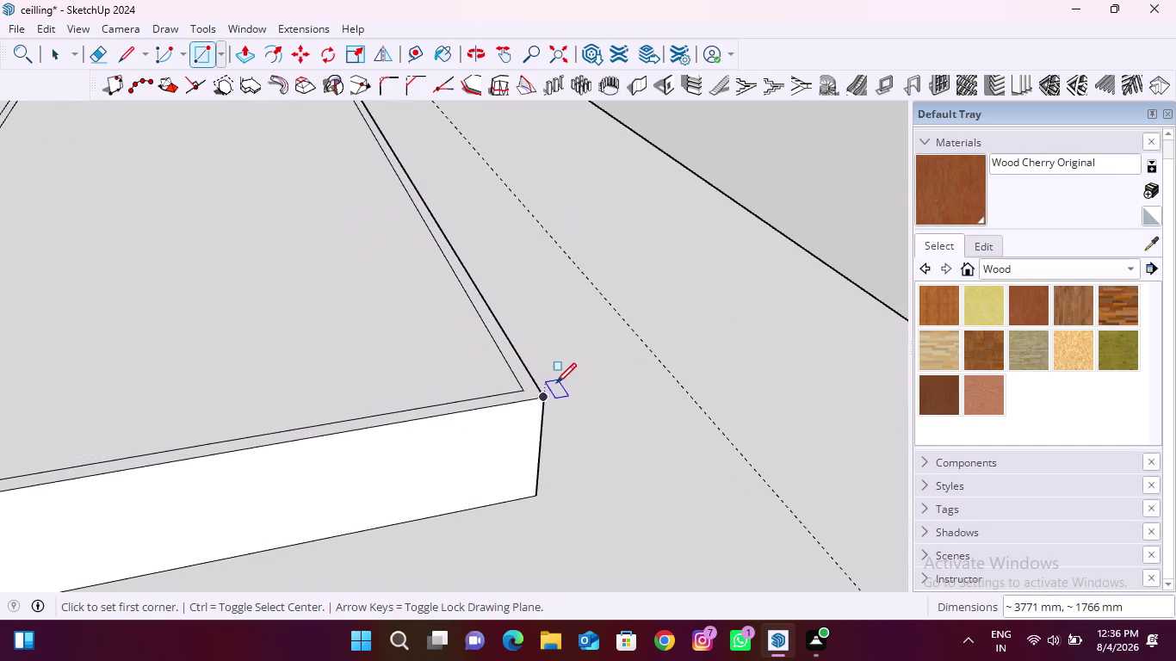
scroll(down, 3)
scroll(up, 3)
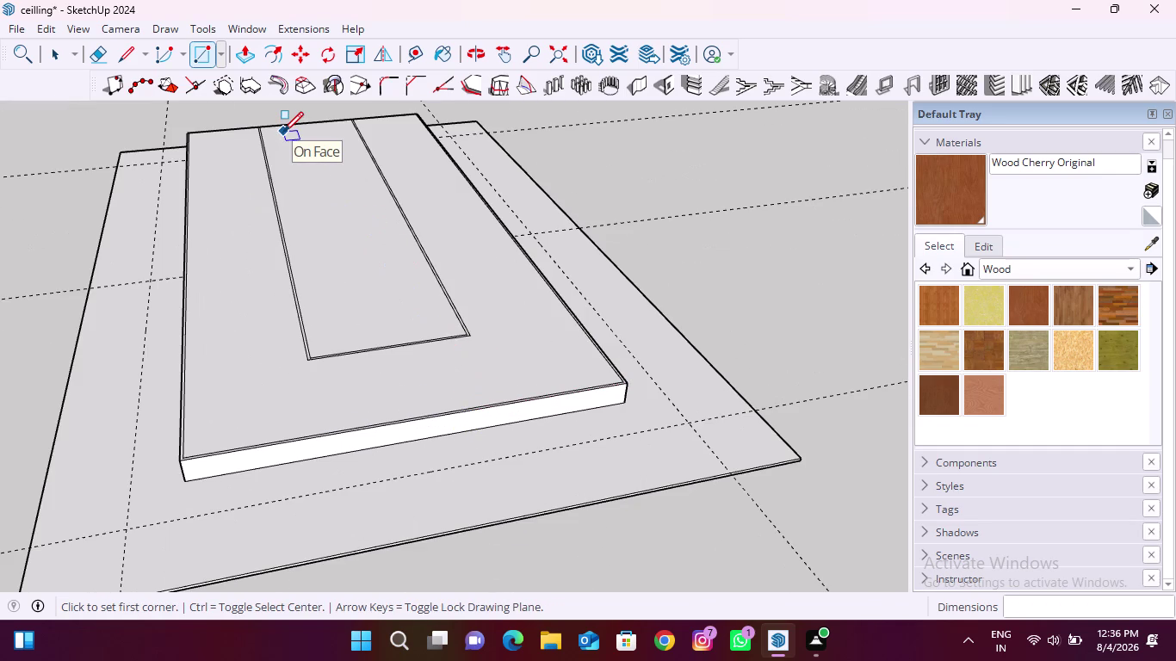
click(242, 58)
click(495, 324)
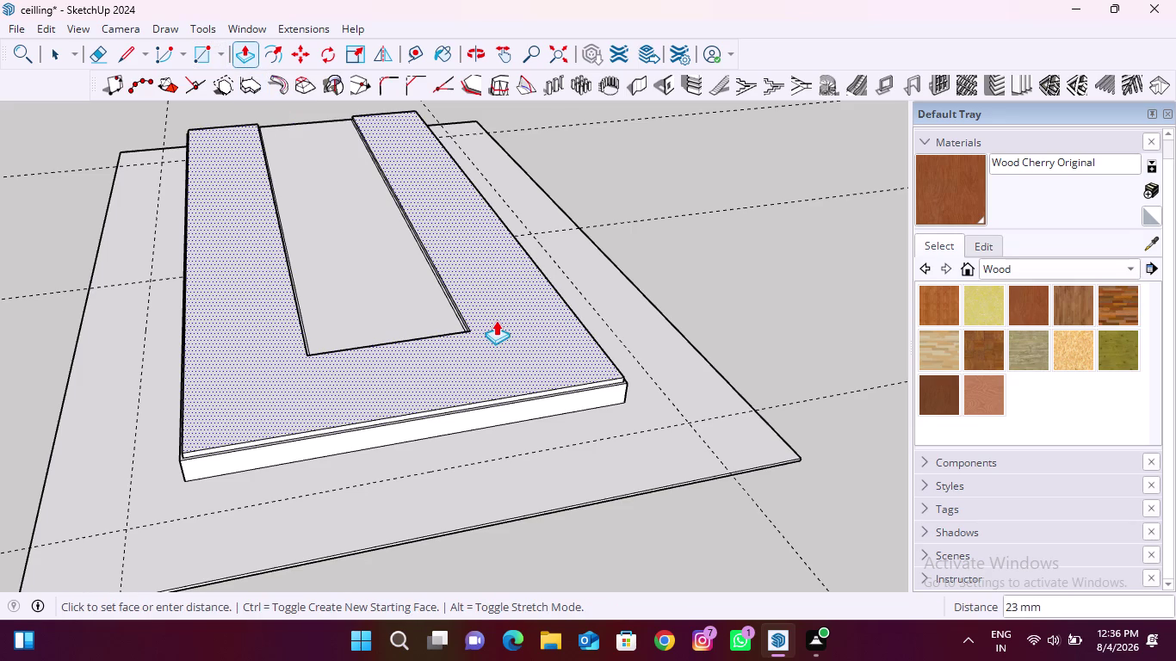
Extrude the U-shaped band up by 12 mm.
text(12)
key(Return)
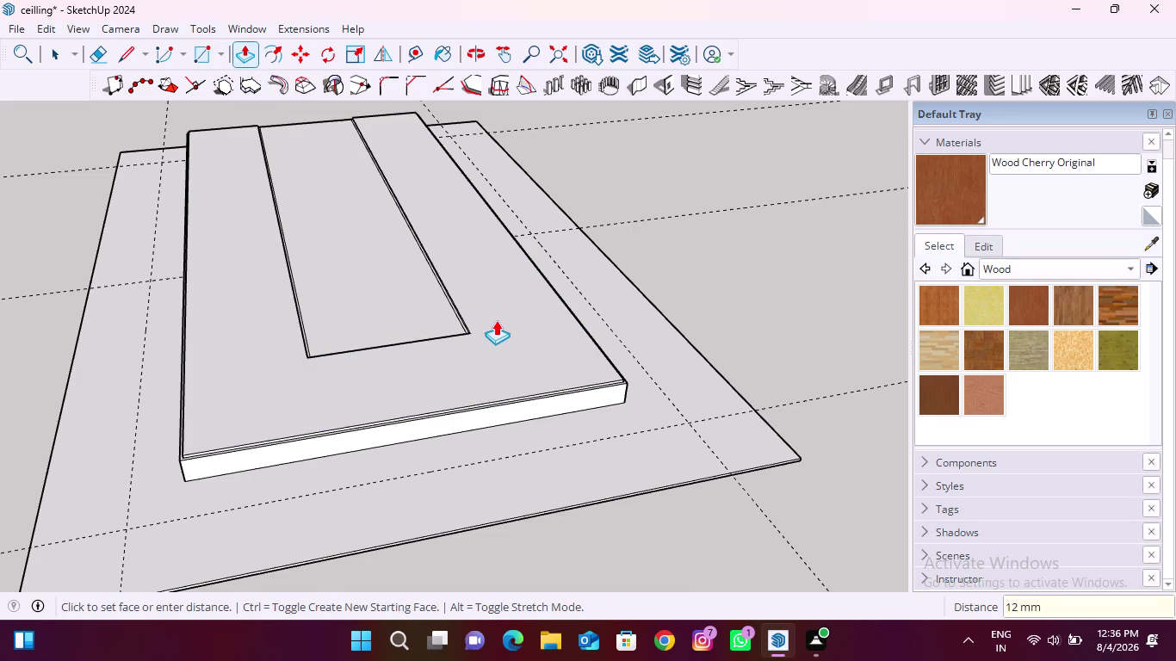
key(space)
Orbit under the ceiling and select the dark back-facing underside faces.
scroll(down, 3)
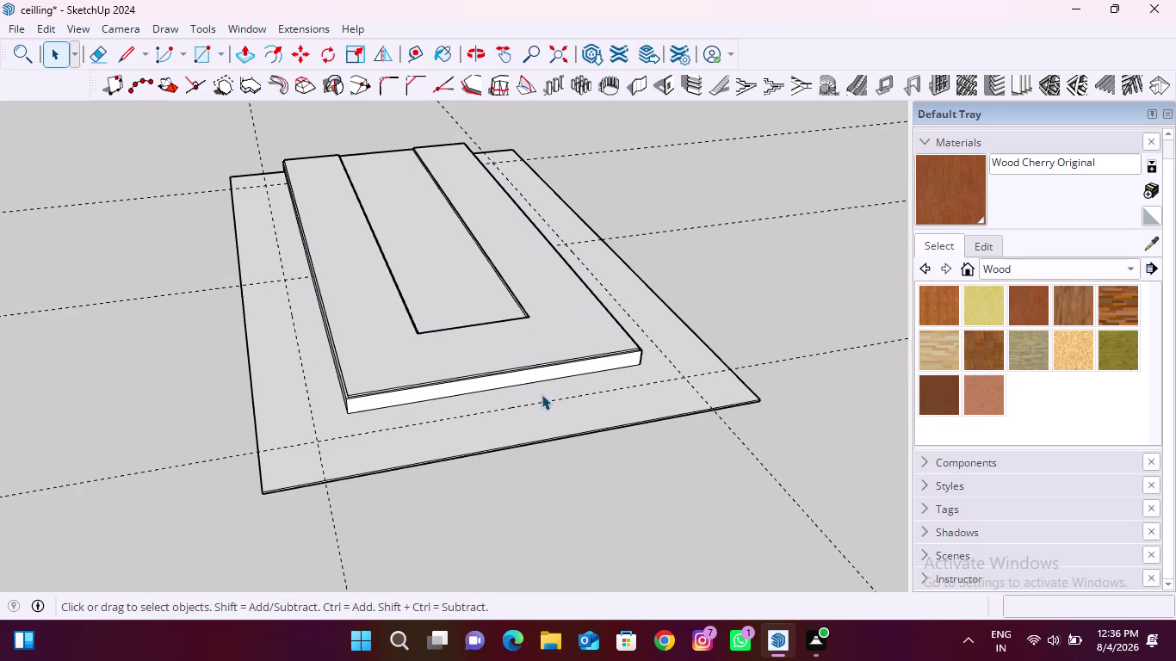
middle_drag(549, 420, 487, 175)
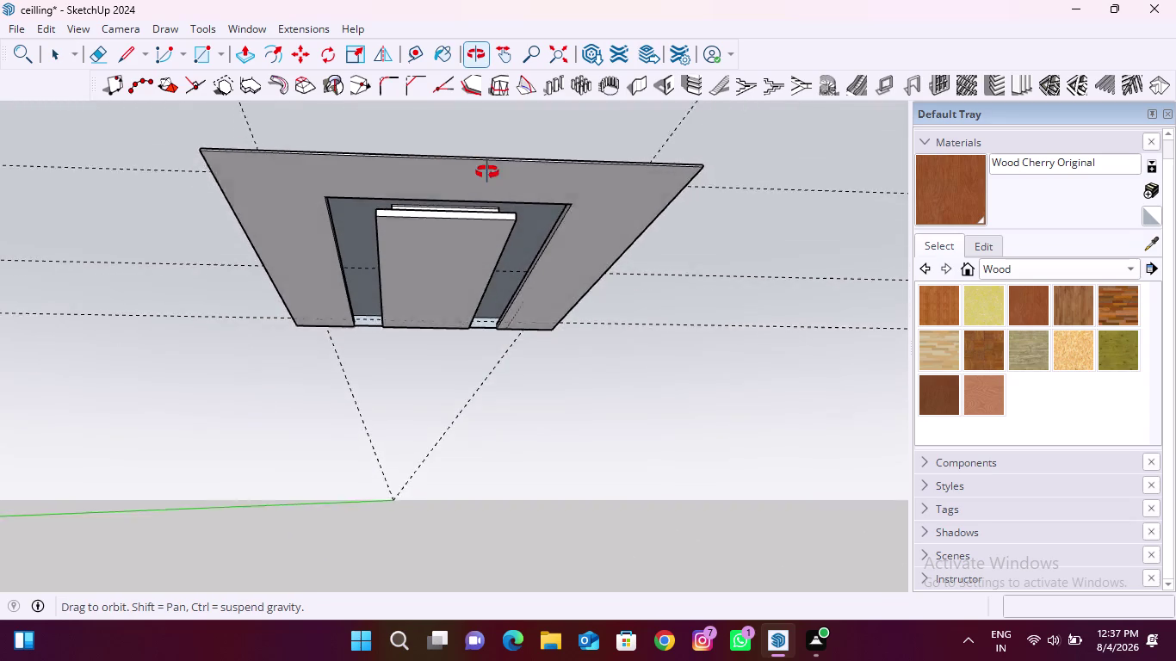
middle_drag(487, 175, 472, 150)
scroll(up, 3)
scroll(up, 3)
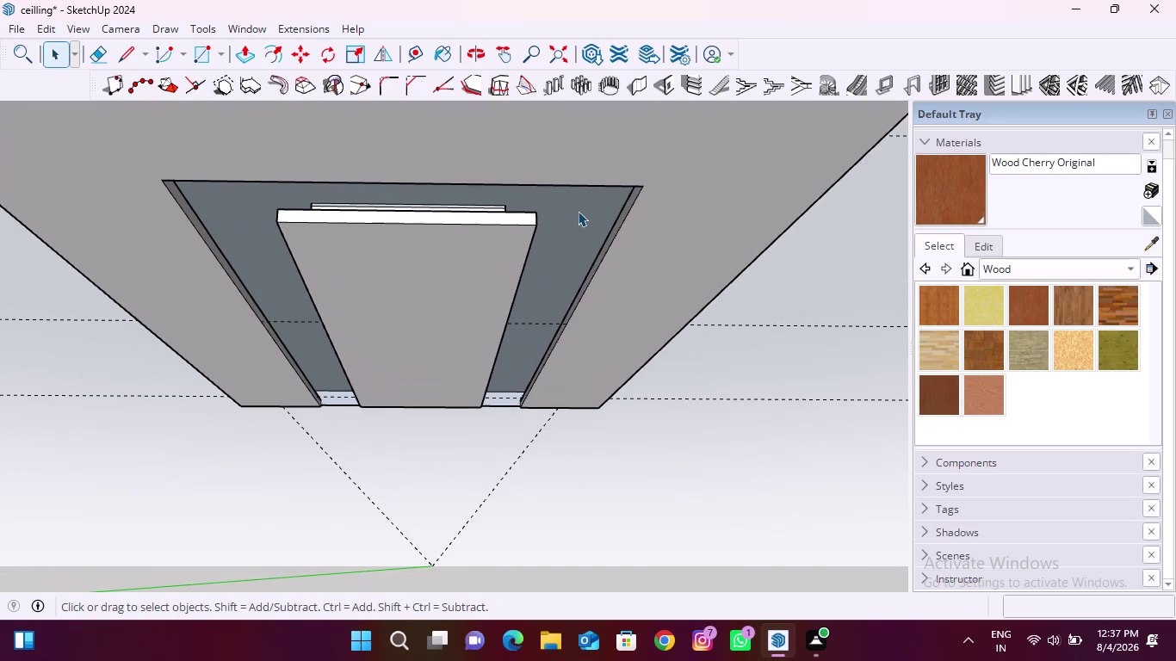
click(577, 211)
right_click(578, 211)
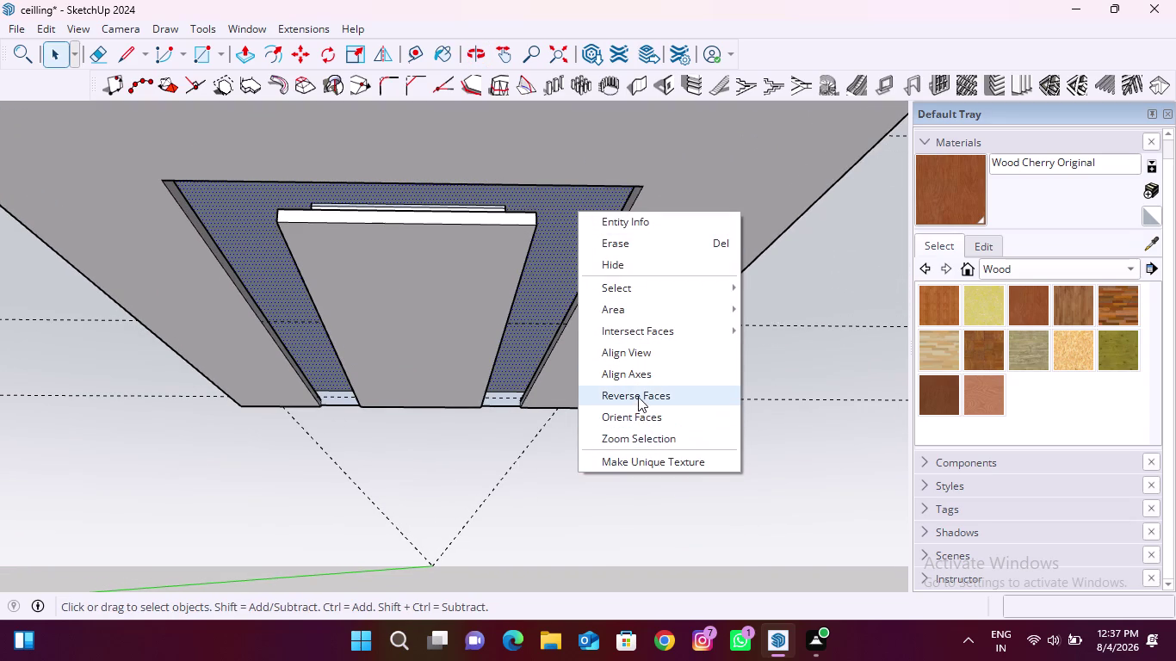
Reverse the selected faces and orbit beneath and beside the panels to inspect them.
click(638, 397)
scroll(up, 3)
middle_drag(435, 213, 445, 252)
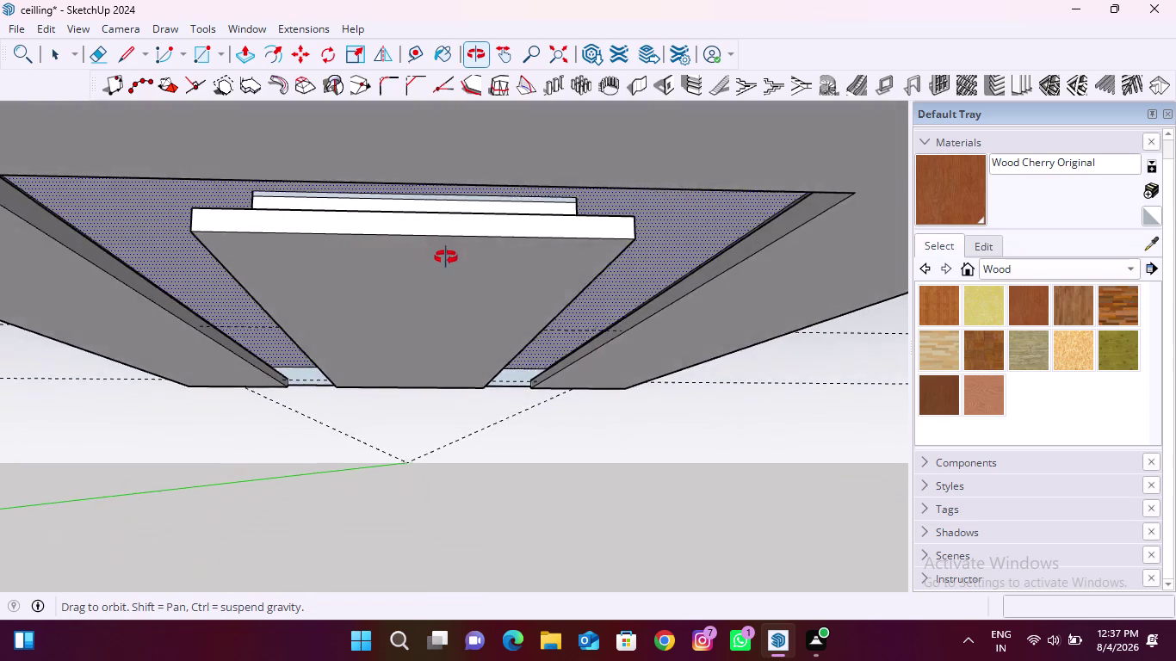
middle_drag(445, 252, 678, 289)
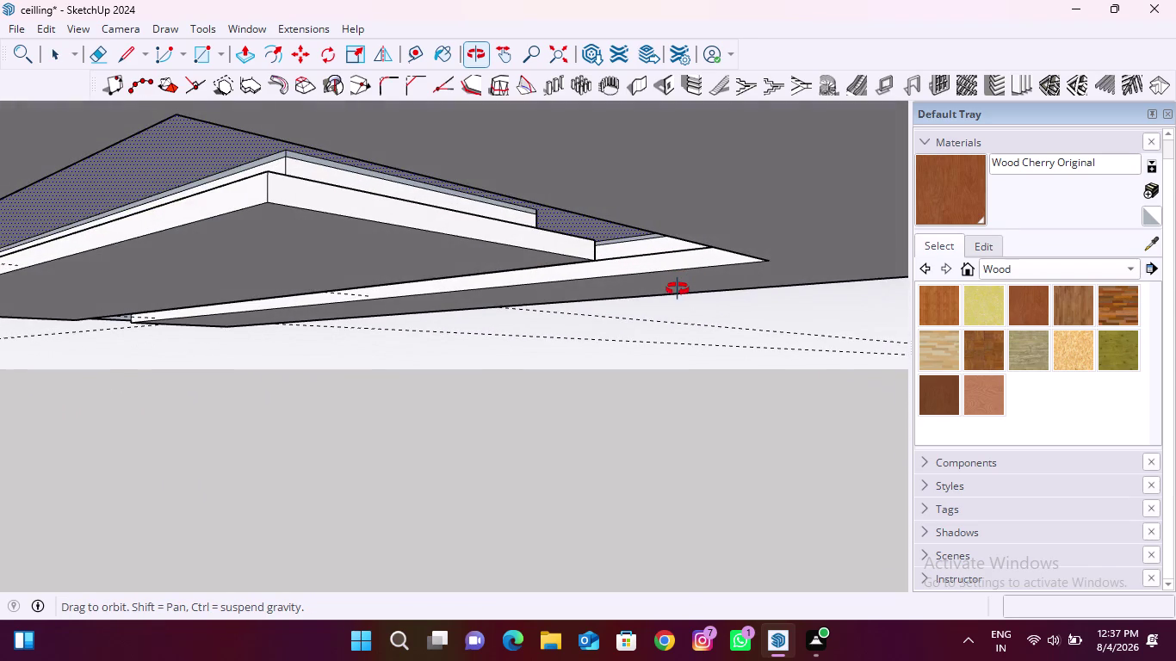
middle_drag(678, 290, 649, 293)
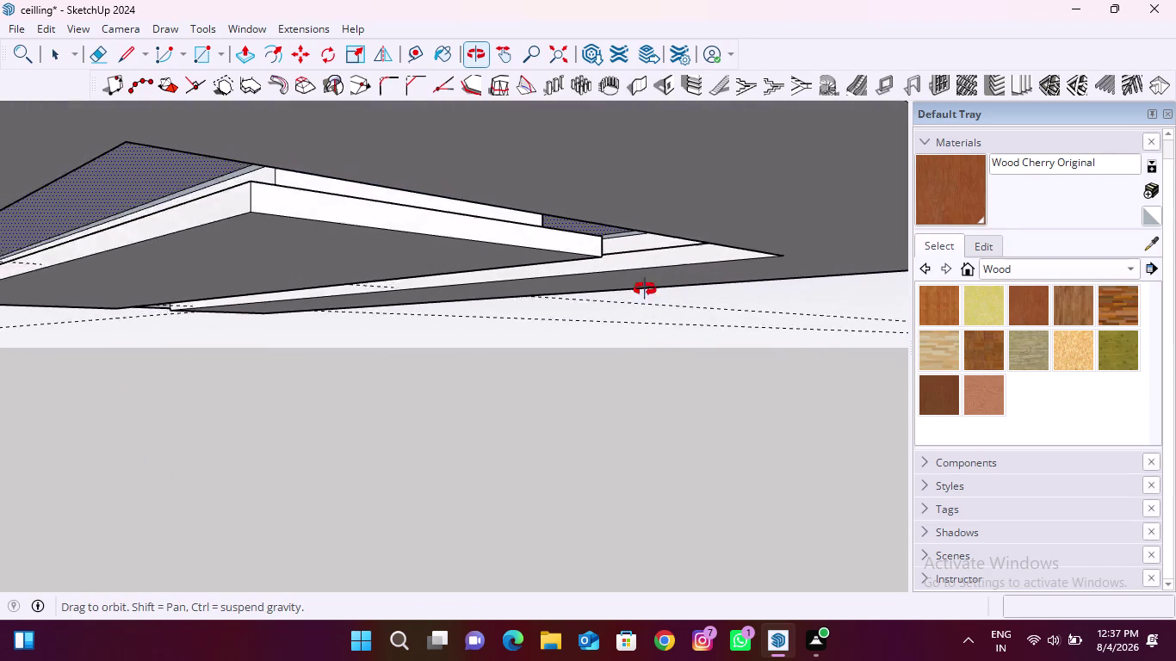
middle_drag(649, 293, 422, 242)
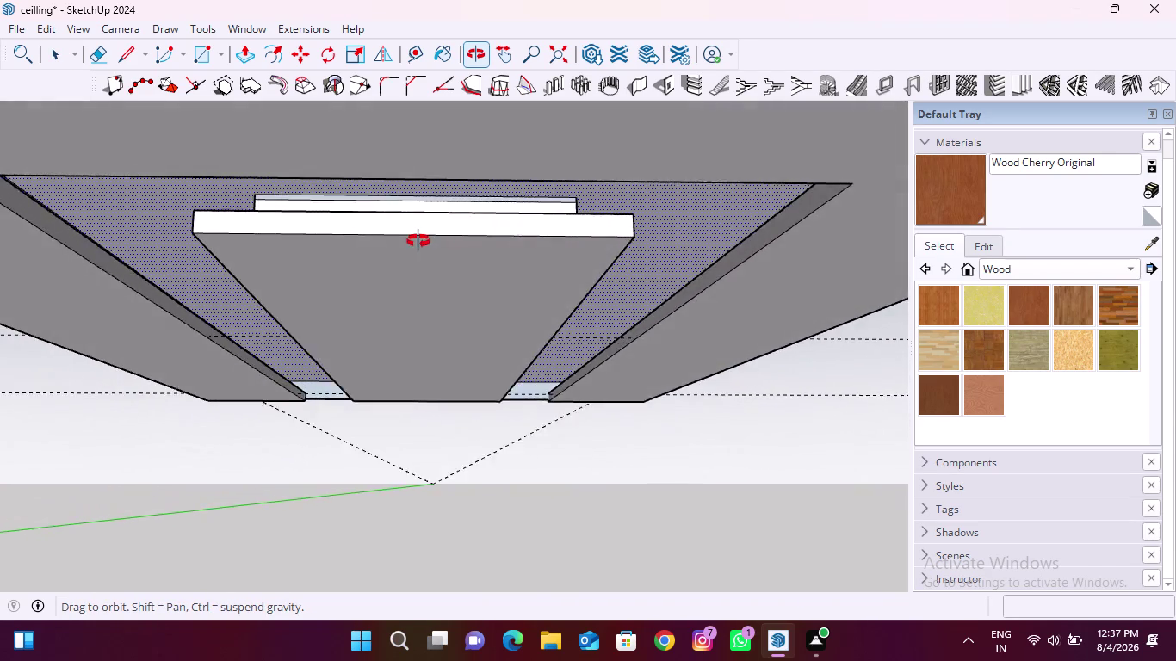
middle_drag(423, 242, 400, 461)
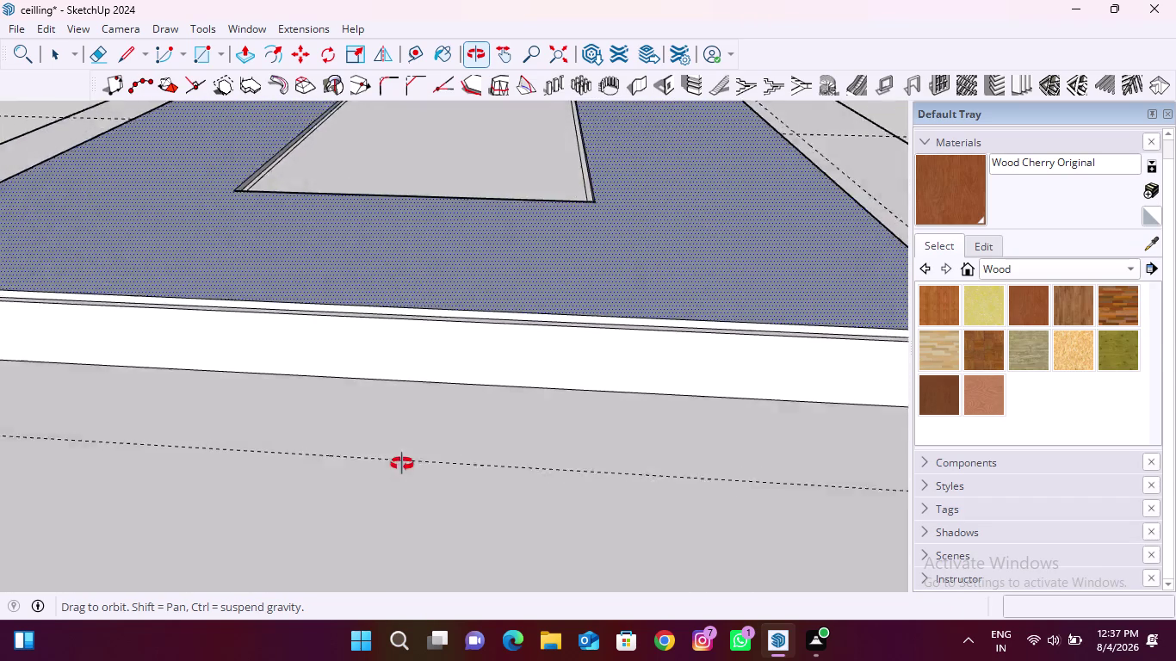
middle_drag(399, 461, 433, 500)
Orbit around the panel corner, sides and top to check the band, then undo twice.
scroll(down, 3)
middle_drag(473, 291, 838, 410)
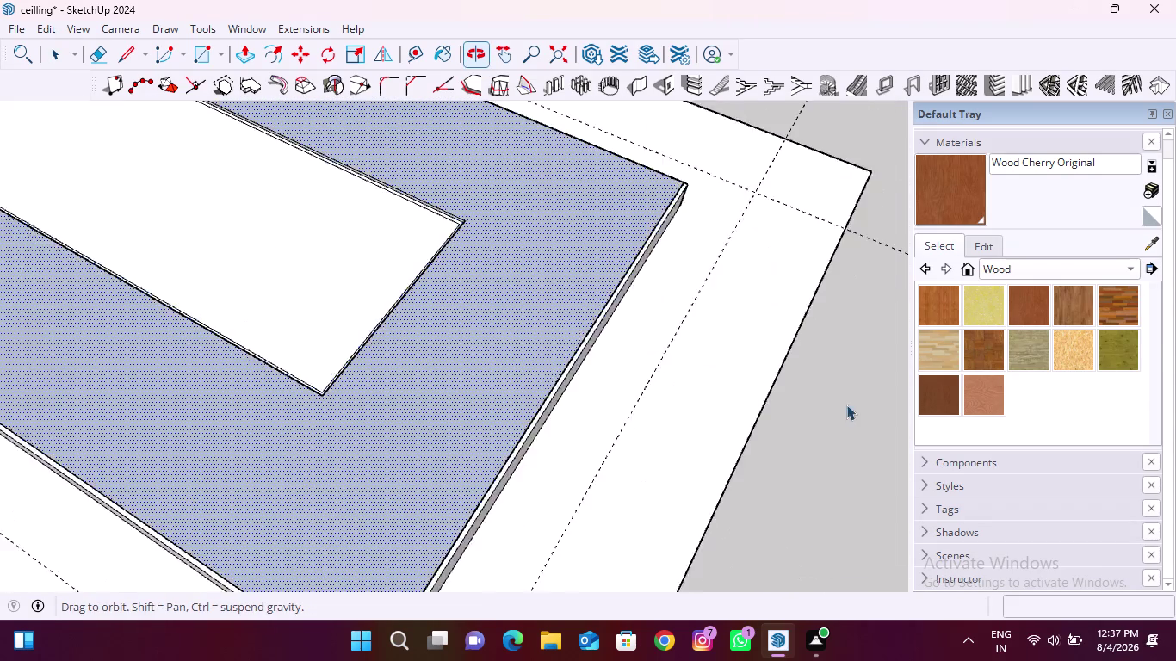
middle_drag(377, 322, 232, 279)
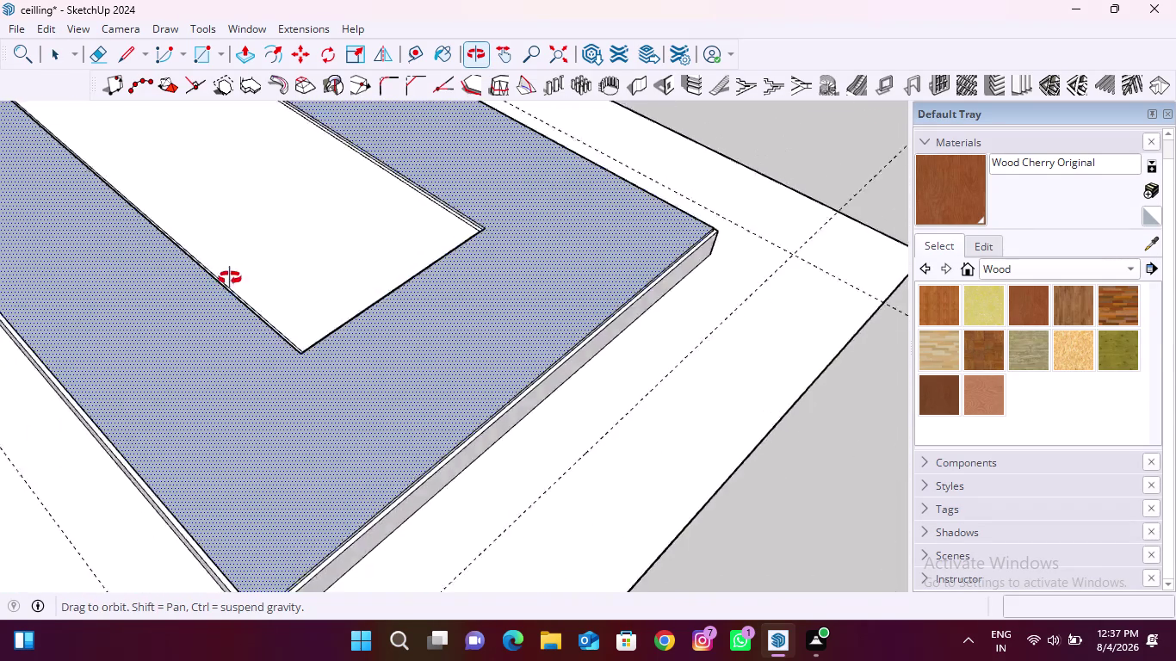
middle_drag(232, 279, 229, 278)
middle_drag(681, 457, 481, 307)
middle_drag(553, 455, 525, 384)
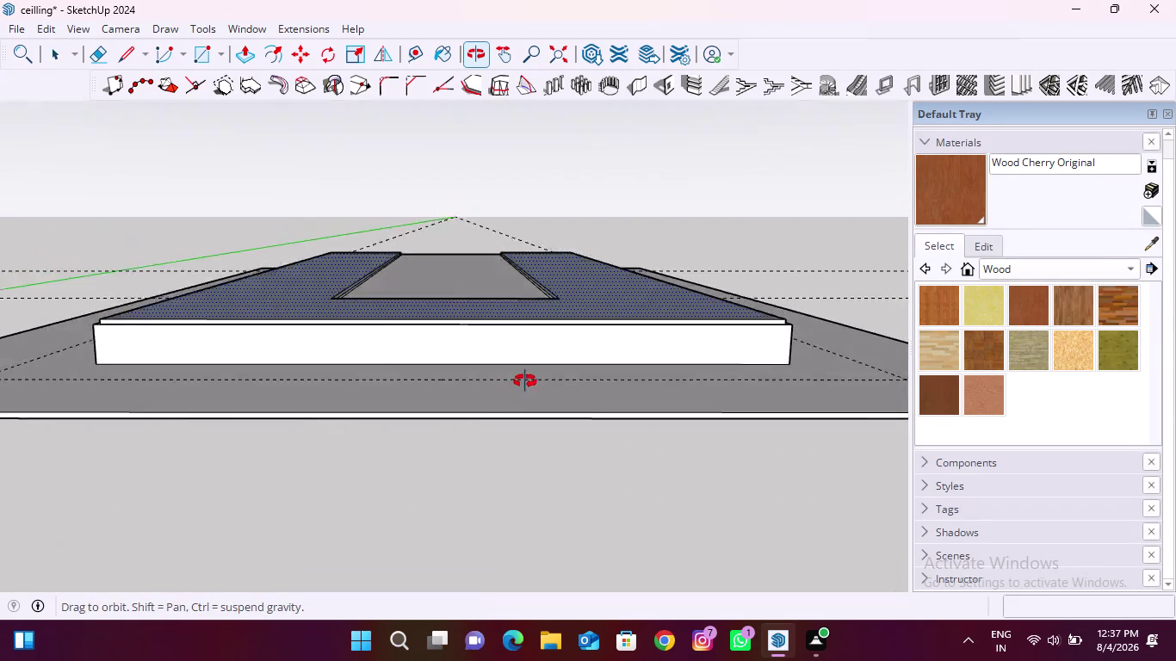
middle_drag(526, 384, 515, 468)
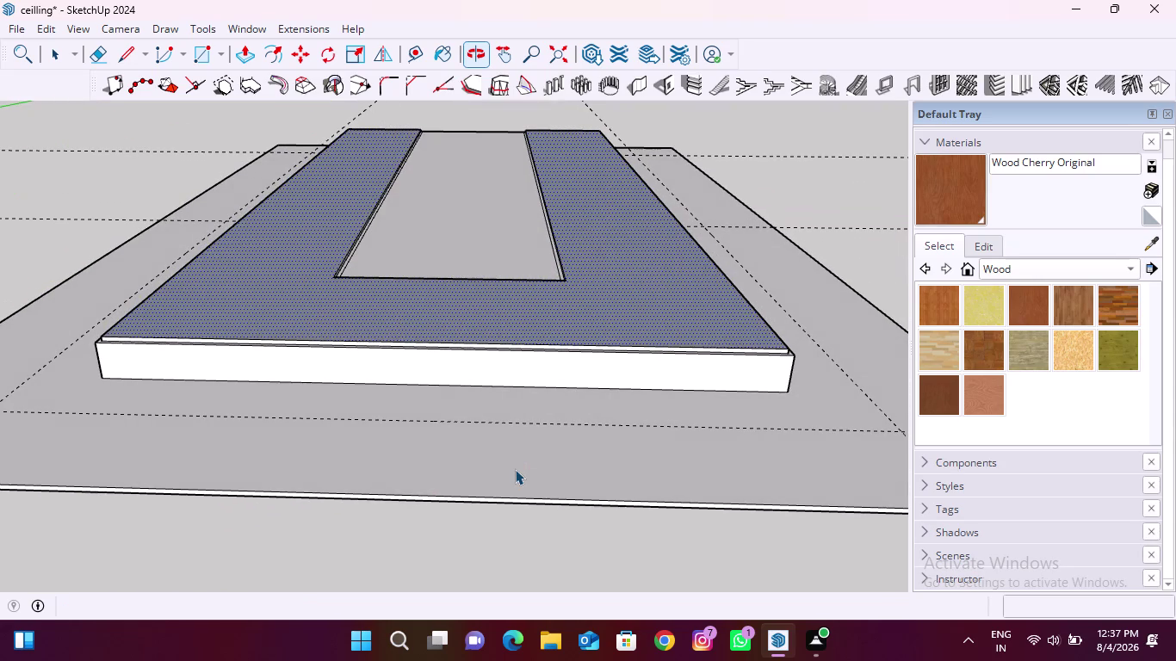
key(ctrl+z)
key(ctrl+z)
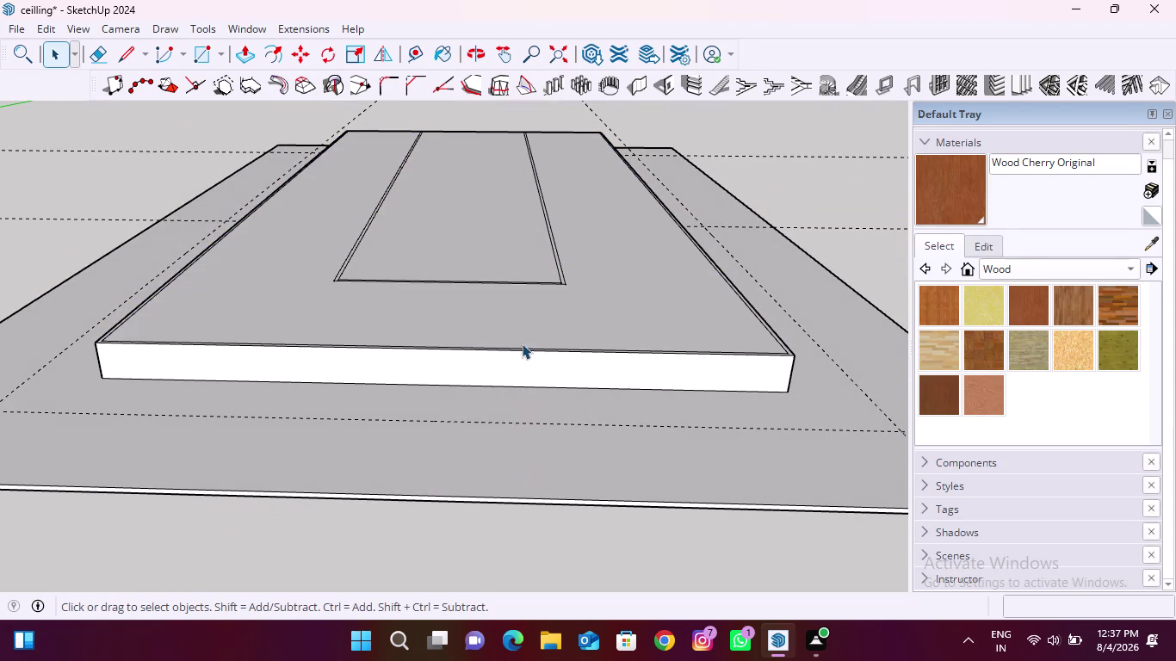
Delete the upper panel's central rectangle face.
middle_drag(522, 343, 527, 418)
scroll(down, 3)
scroll(down, 3)
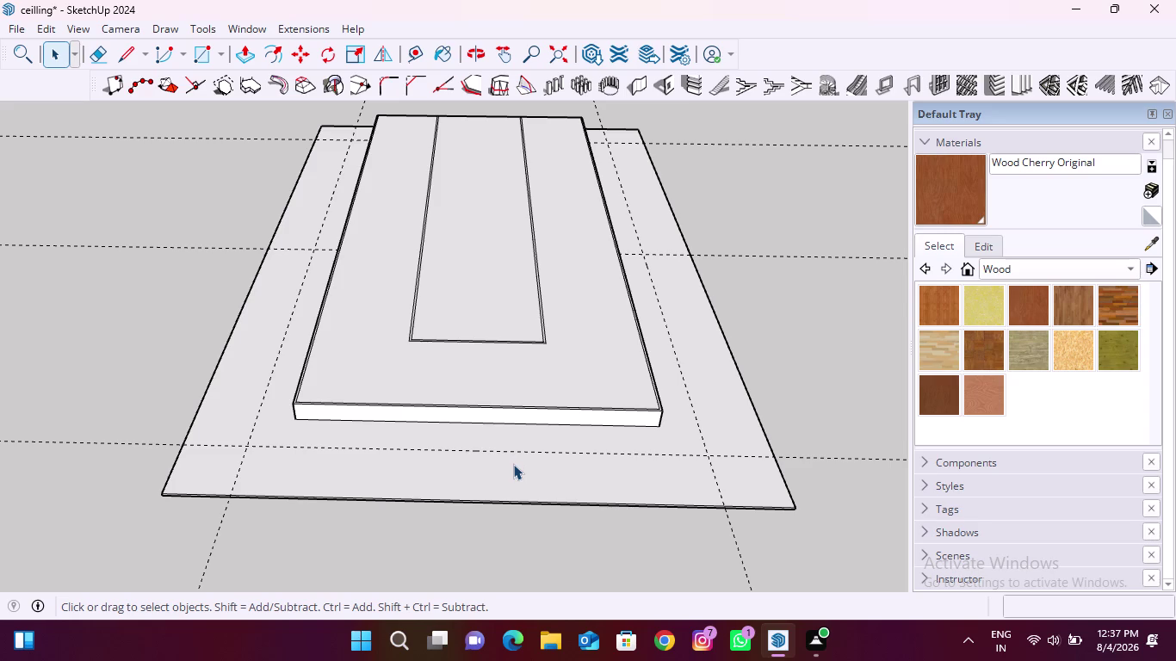
click(501, 304)
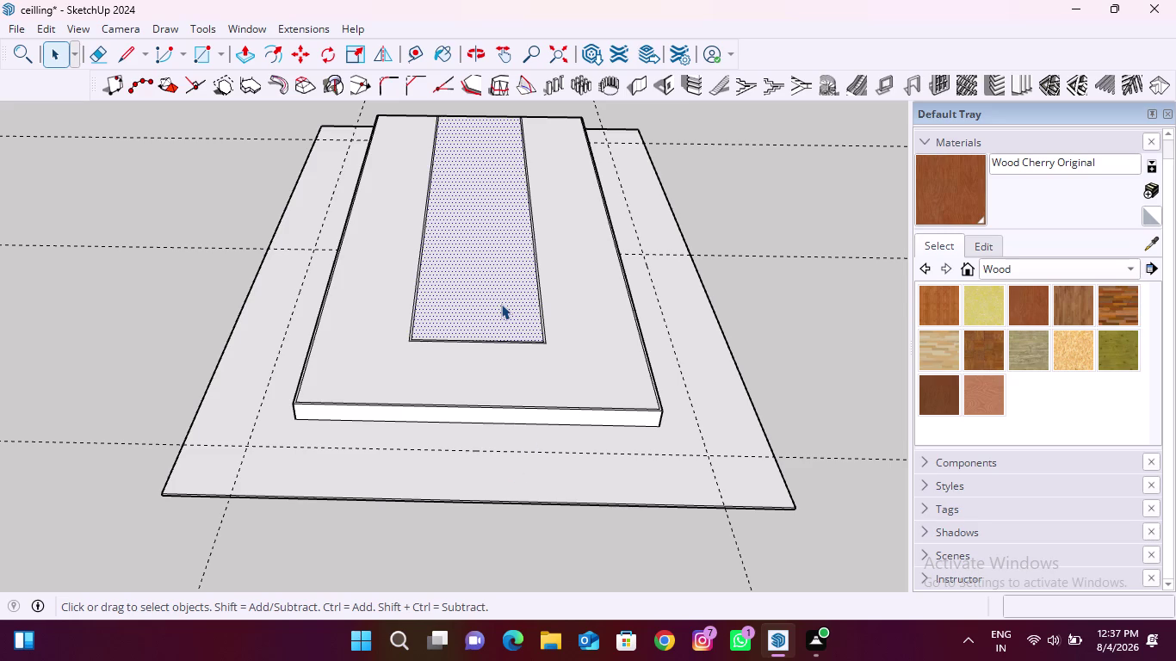
key(Delete)
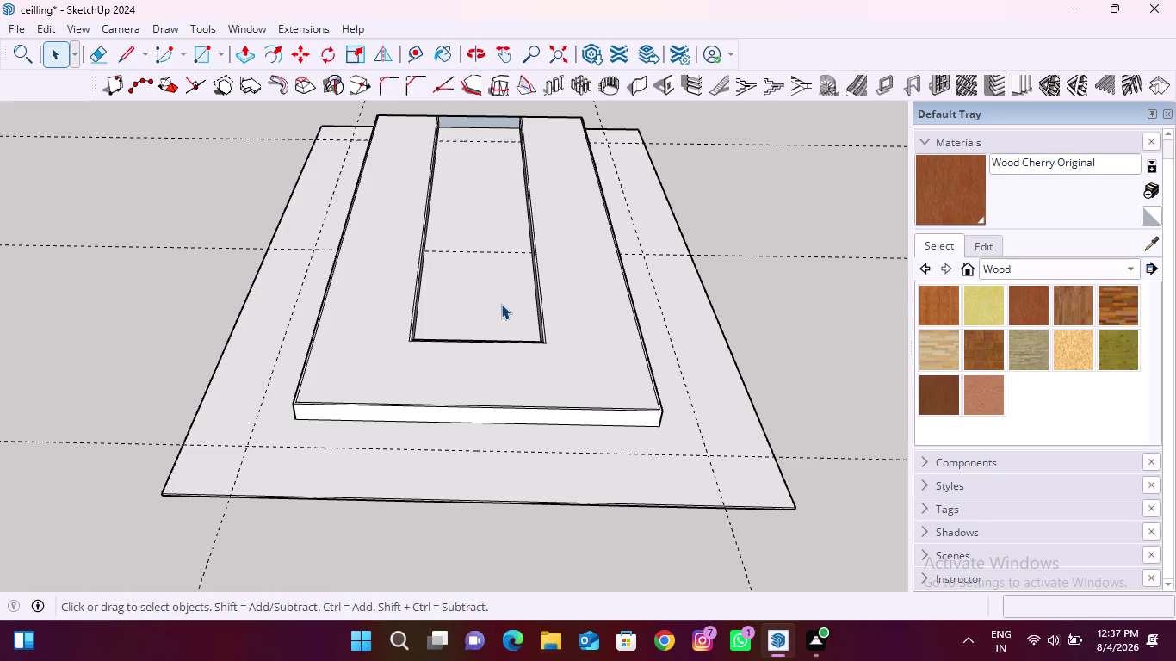
Push/Pull the surrounding band a further 12 mm.
scroll(down, 3)
scroll(up, 3)
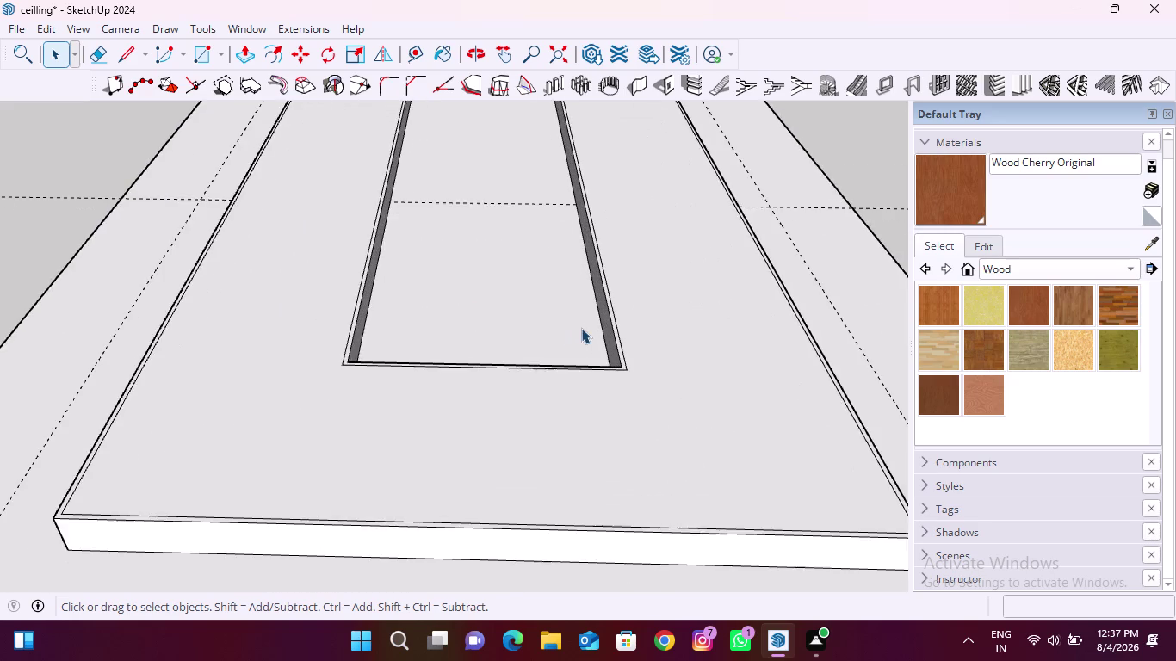
scroll(up, 3)
scroll(down, 3)
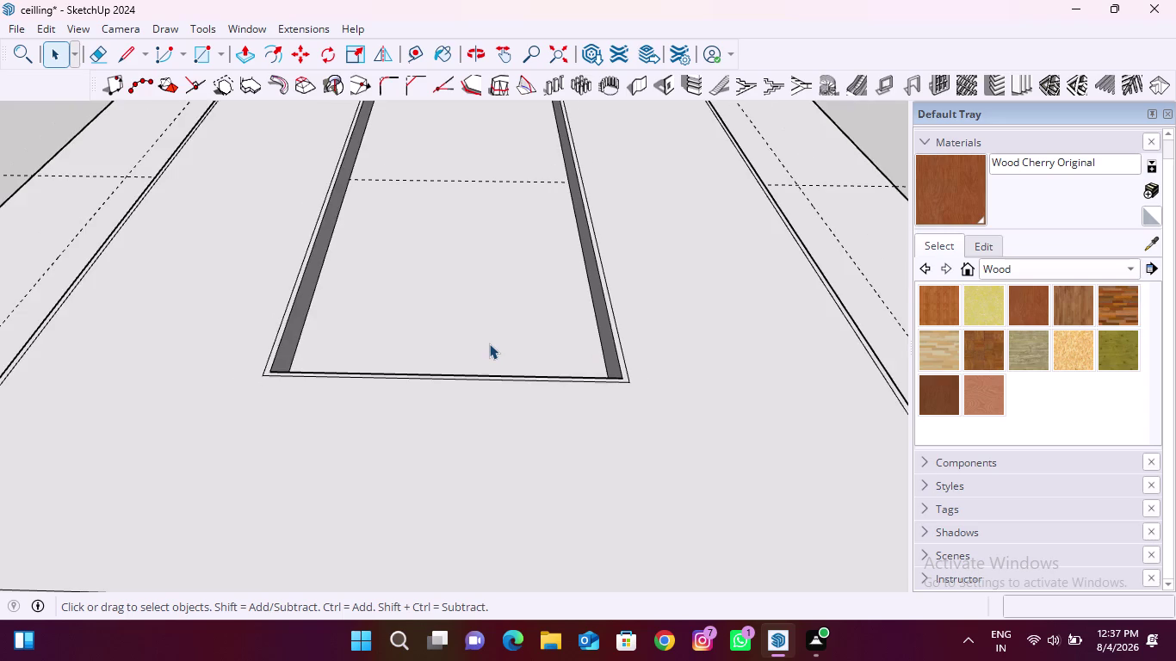
scroll(down, 3)
scroll(down, 3)
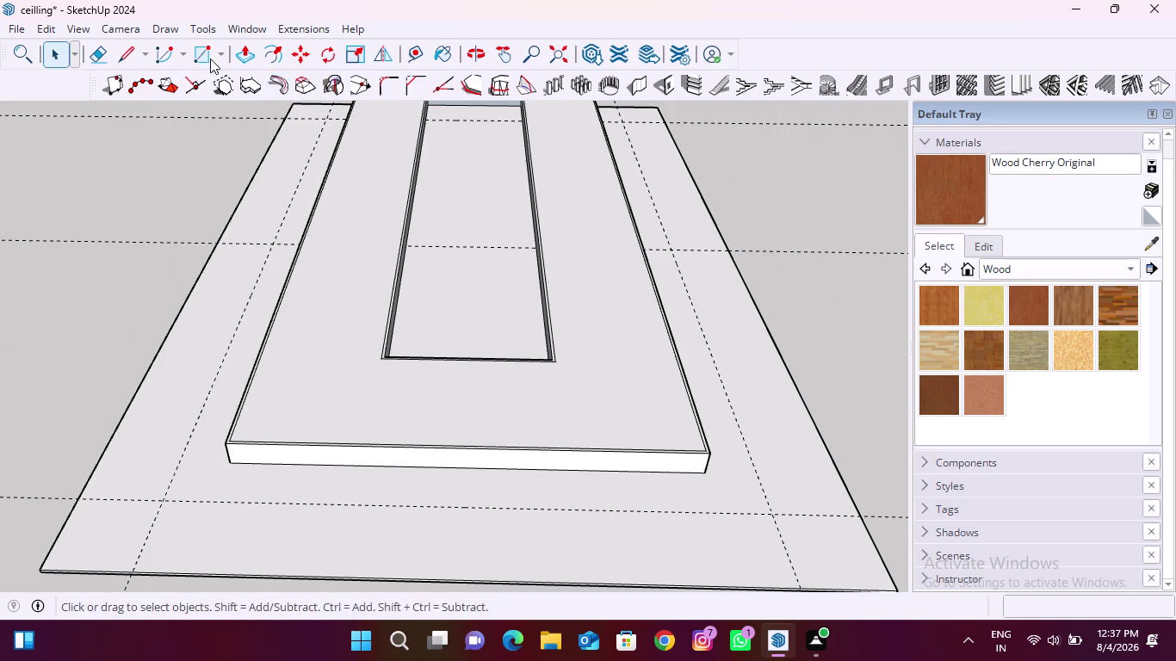
click(235, 49)
click(584, 362)
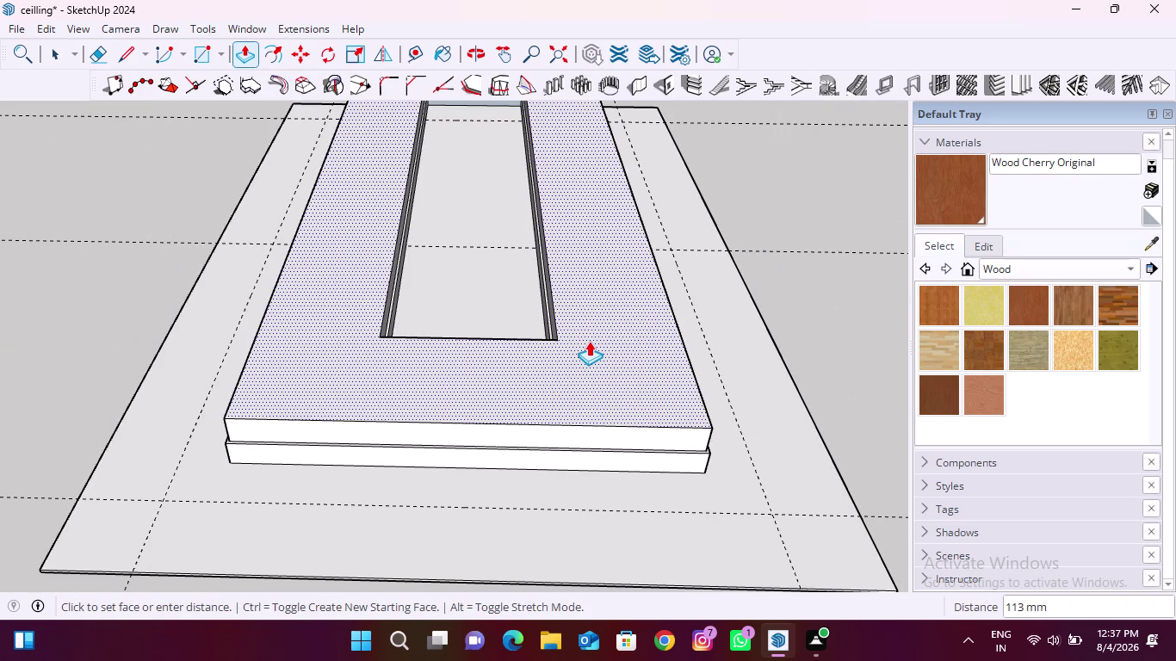
text(12)
key(Return)
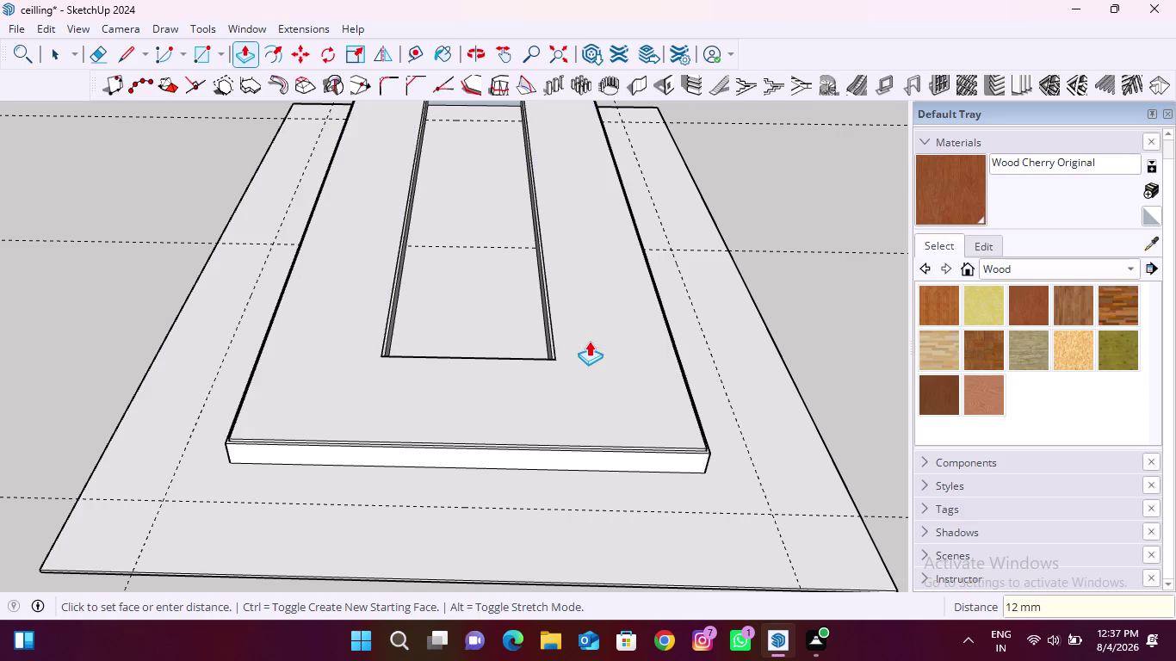
scroll(down, 3)
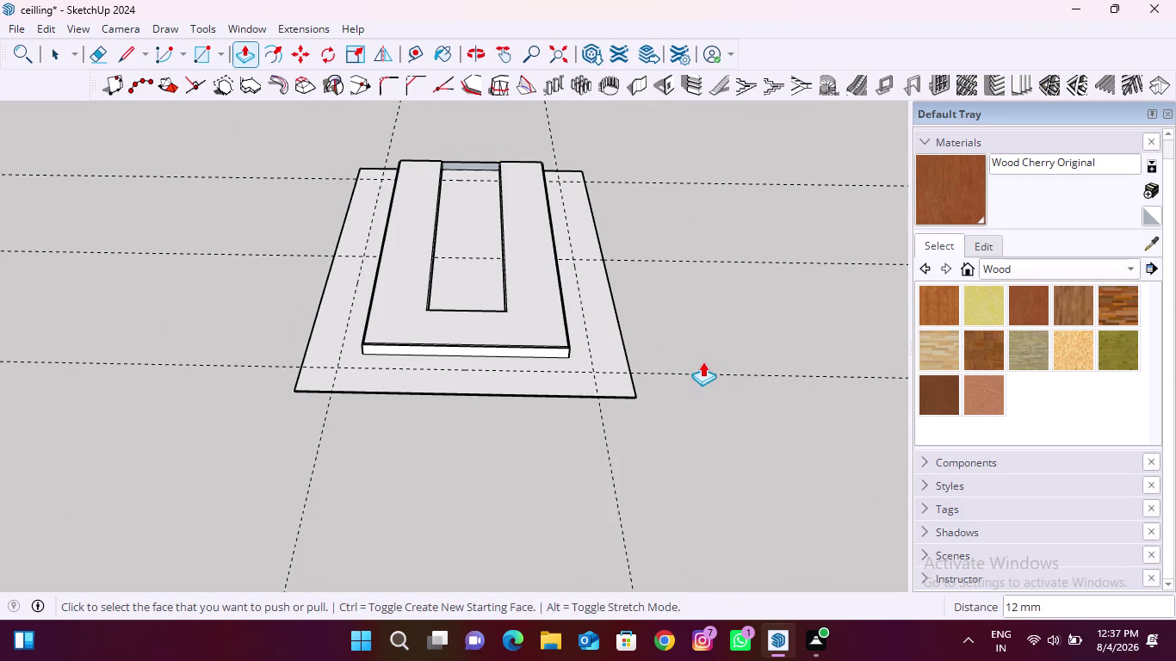
key(space)
Orbit beneath the ceiling and reverse the back-facing border face.
middle_drag(505, 438, 507, 350)
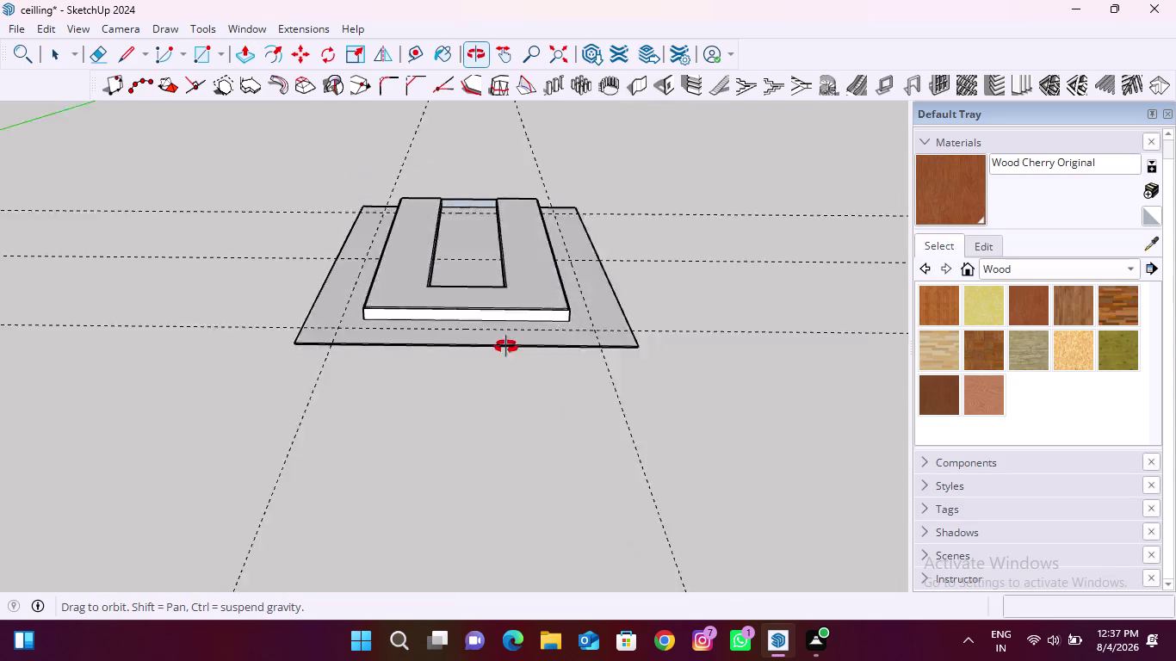
middle_drag(506, 350, 523, 146)
scroll(up, 3)
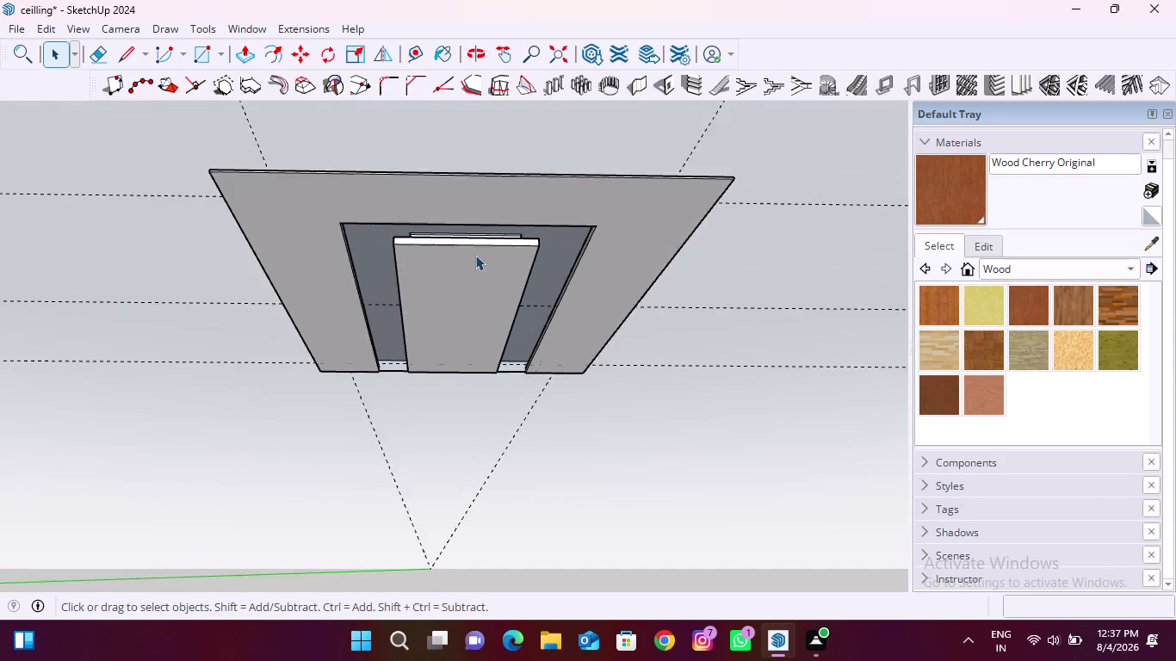
scroll(up, 3)
middle_drag(478, 292, 446, 202)
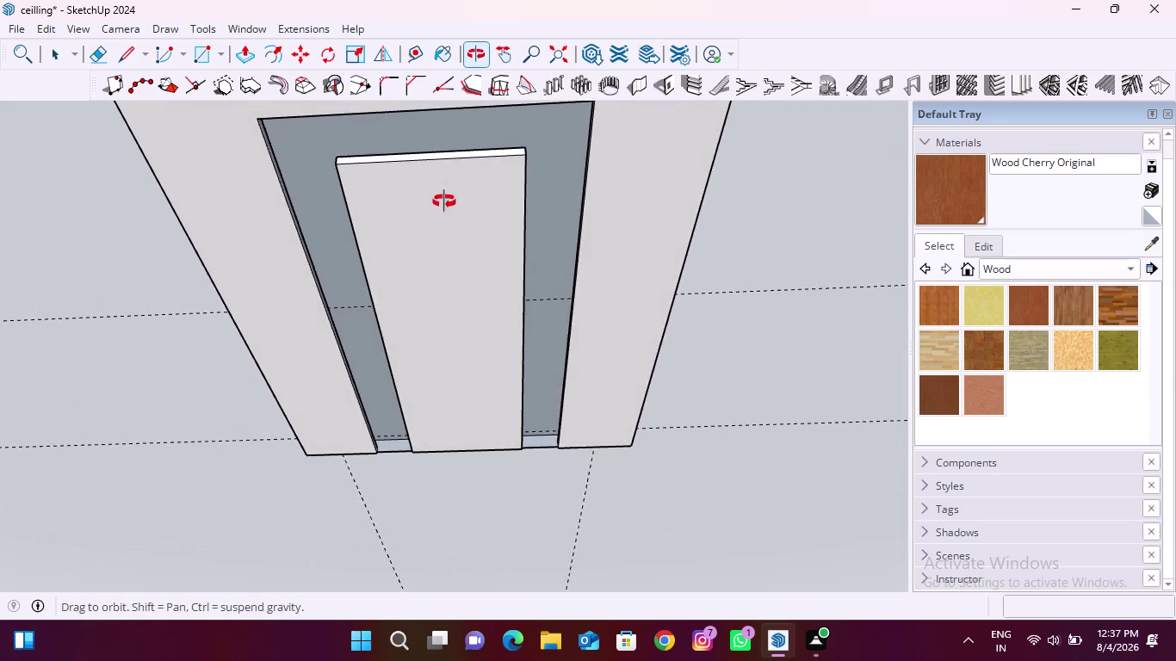
middle_drag(447, 202, 434, 204)
click(536, 201)
right_click(535, 201)
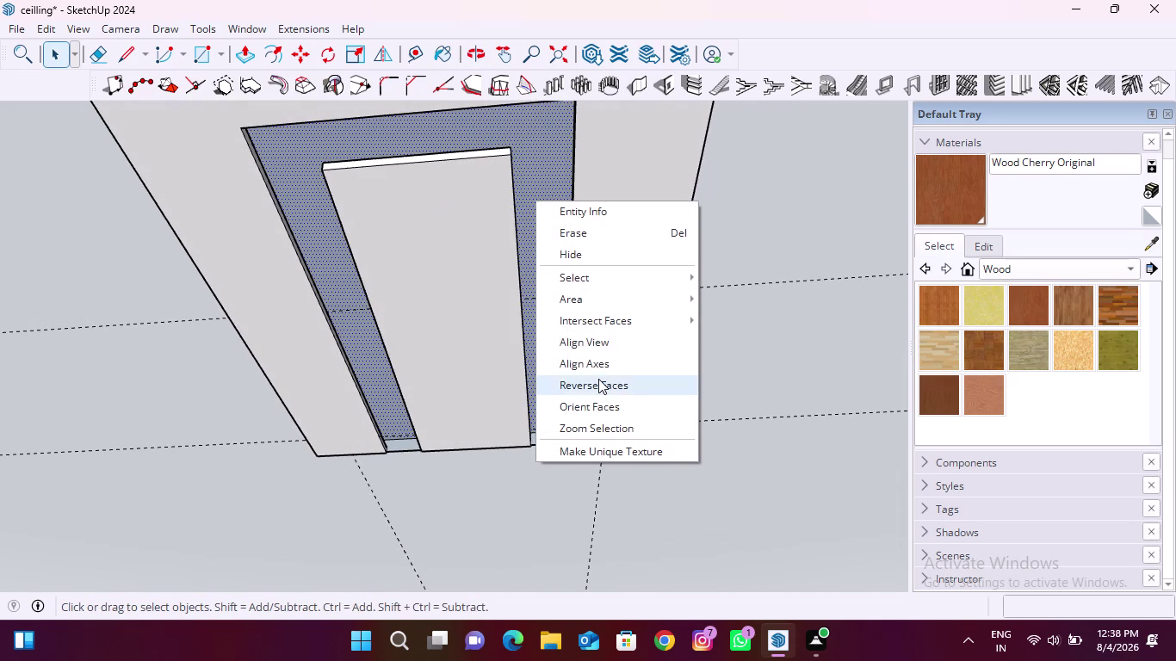
click(598, 379)
Orbit to a low side view, then down onto the stepped panel to check it.
scroll(down, 3)
scroll(up, 3)
scroll(down, 3)
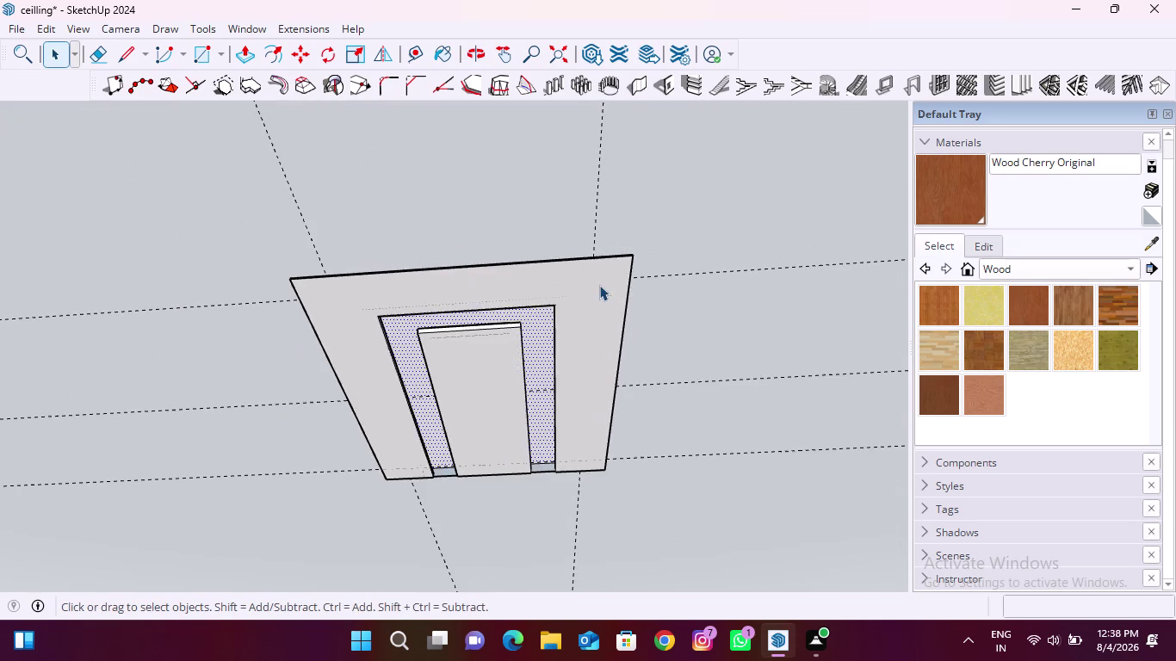
middle_drag(596, 267, 497, 453)
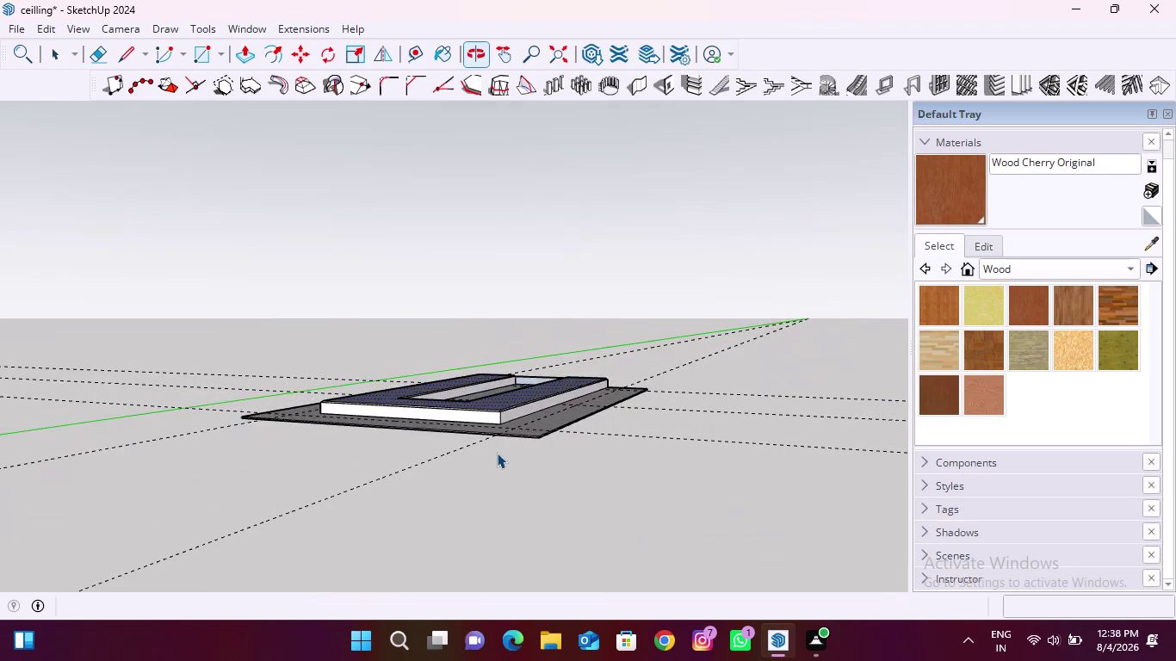
scroll(up, 3)
scroll(down, 3)
middle_drag(597, 330, 589, 359)
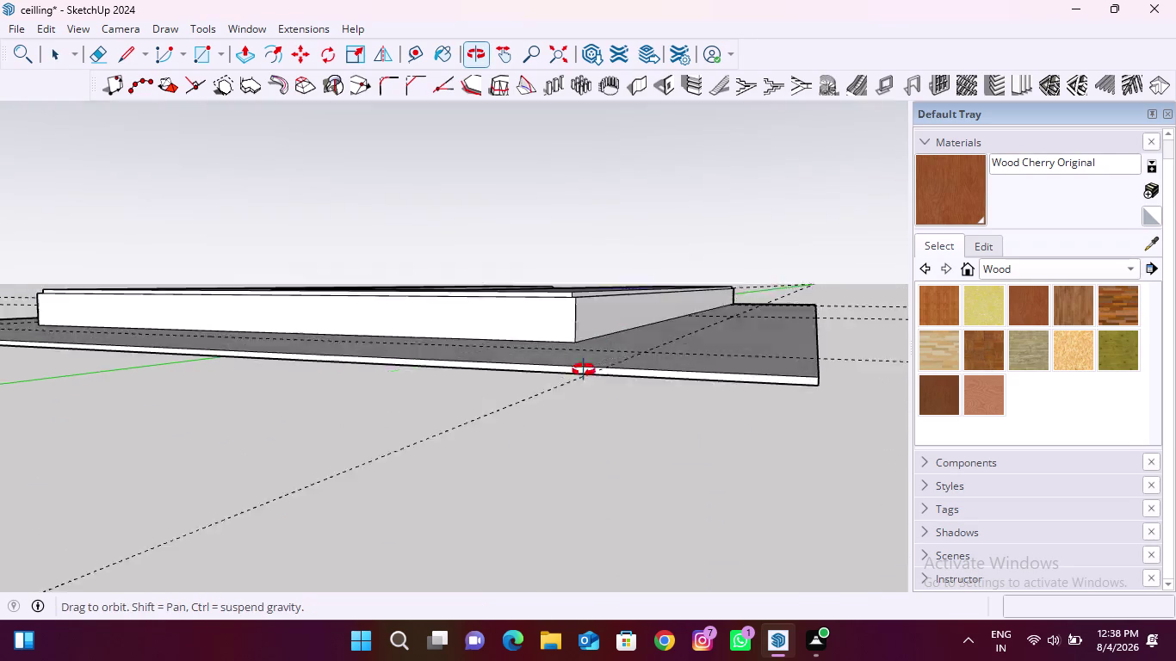
middle_drag(589, 359, 574, 392)
scroll(down, 3)
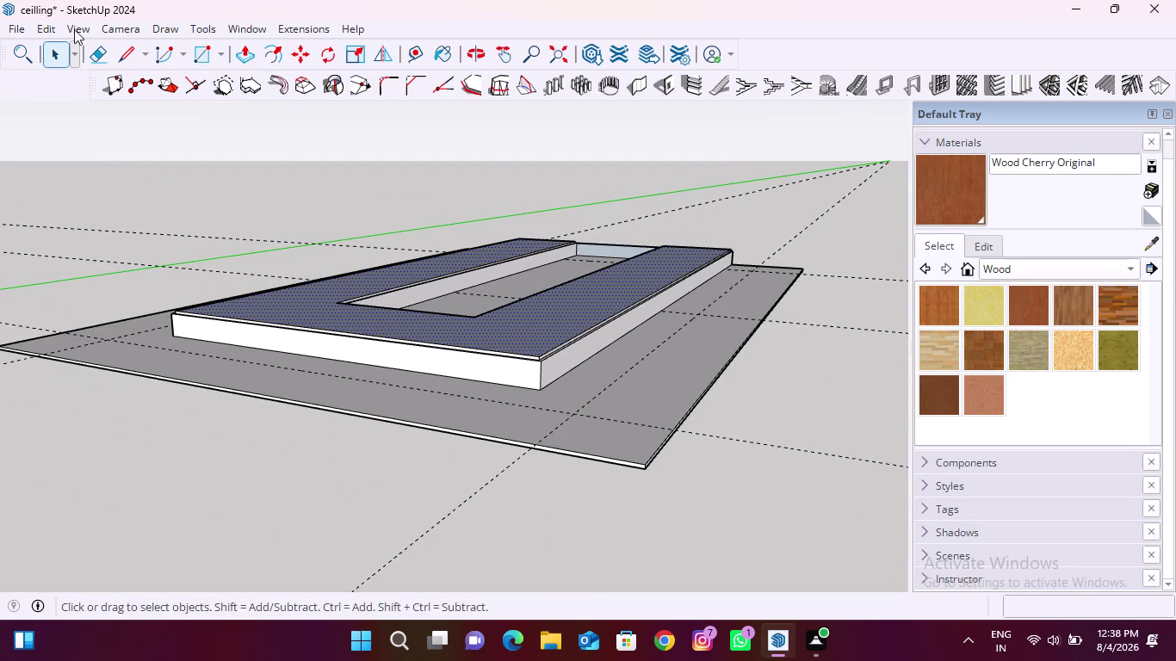
Delete all dashed guide lines from the ceiling model with Edit > Delete Guides.
click(41, 29)
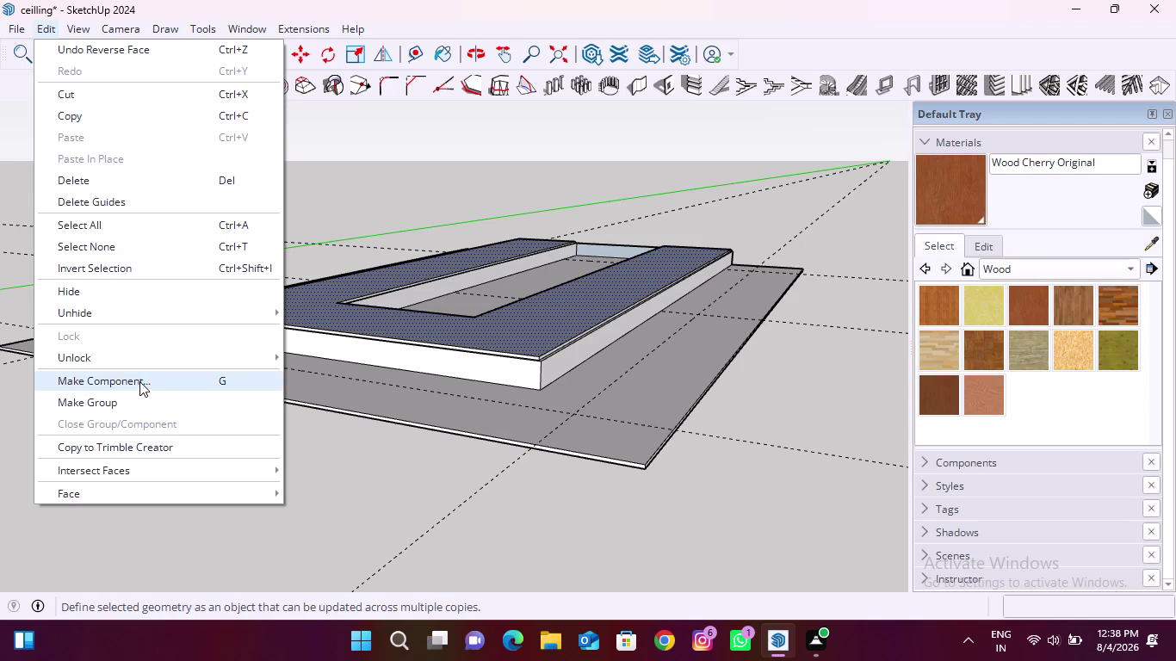
click(144, 202)
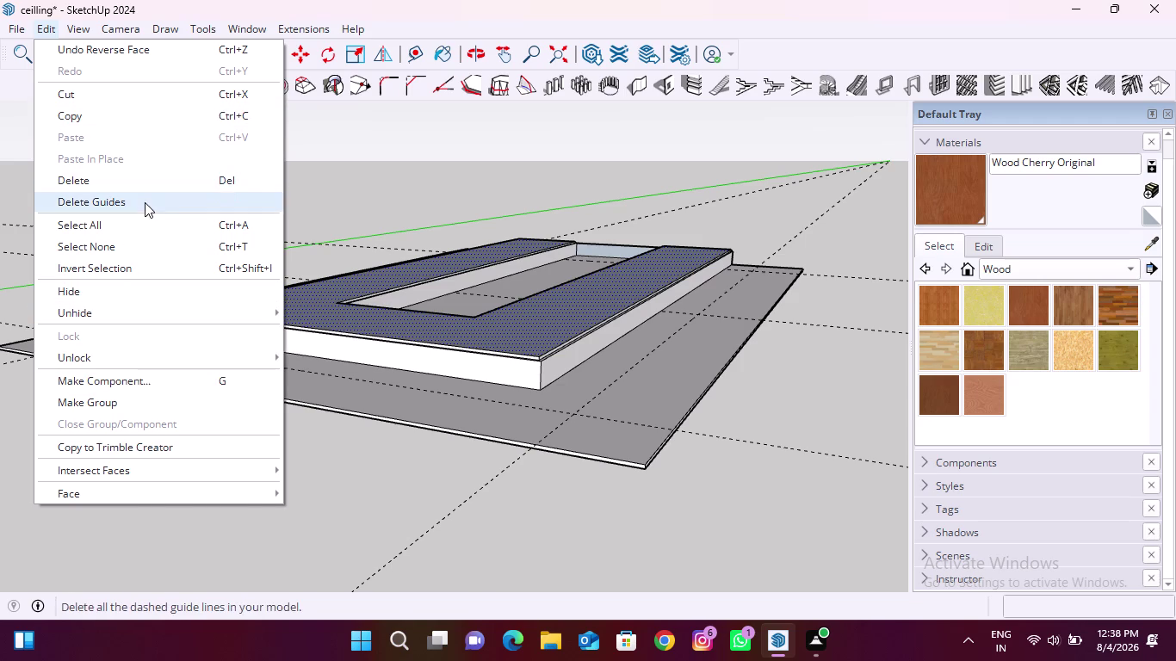
scroll(down, 3)
Orbit around the stepped panel to inspect its grooved front edge.
middle_drag(463, 447, 482, 416)
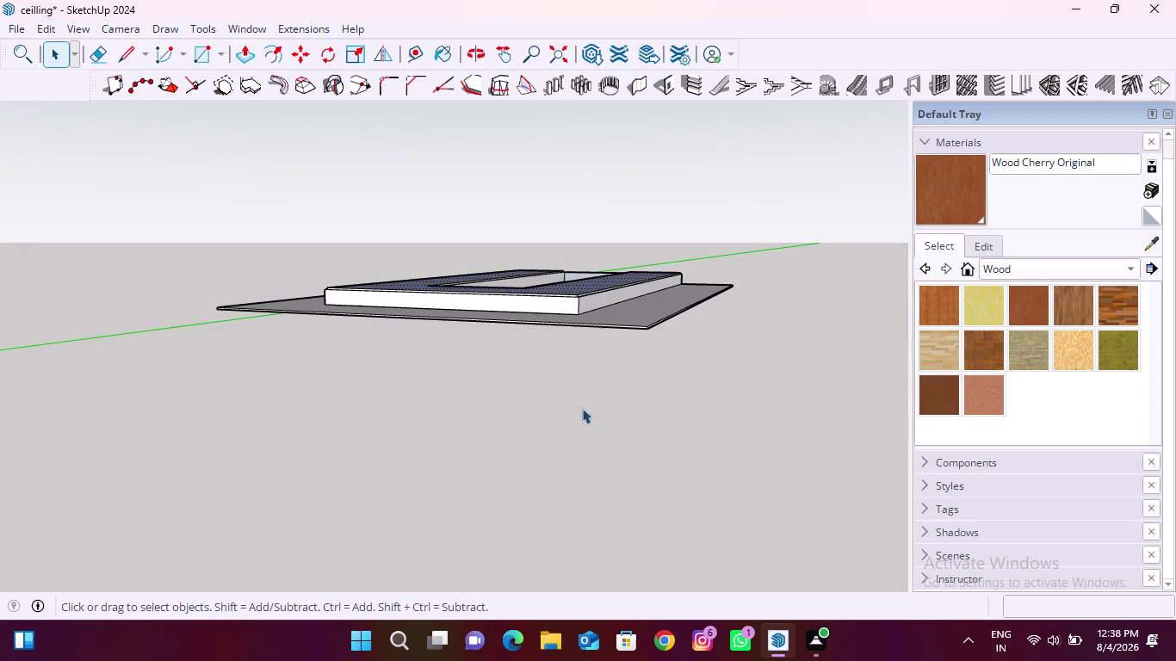
middle_drag(530, 316, 611, 480)
middle_drag(314, 421, 385, 421)
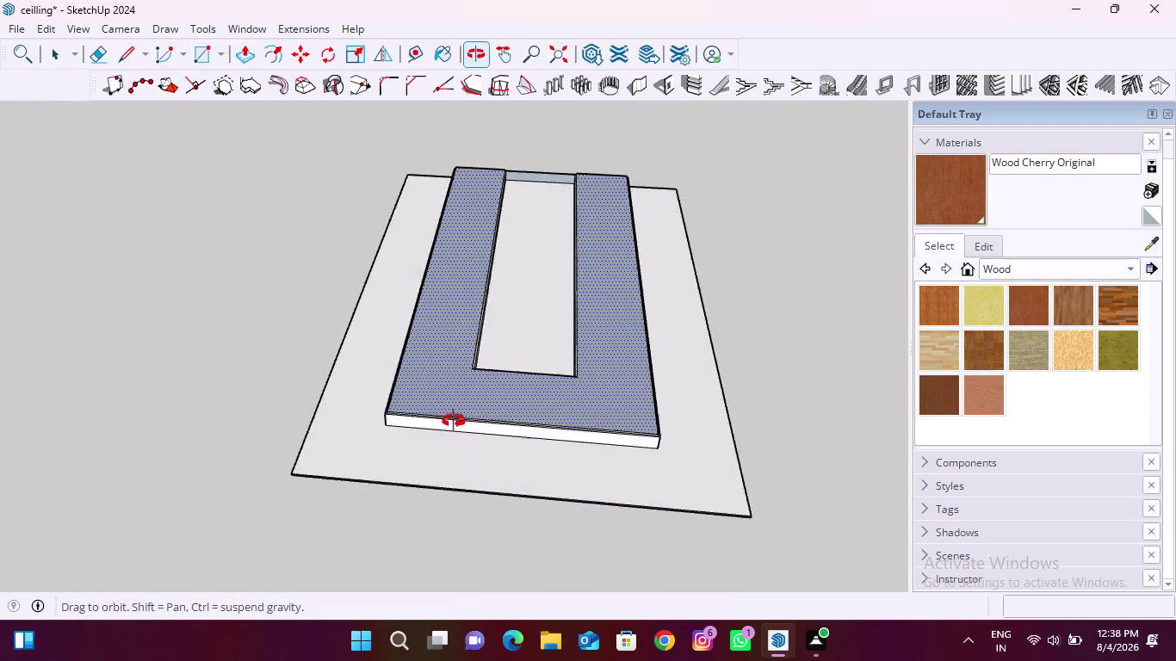
middle_drag(384, 421, 781, 421)
middle_drag(208, 358, 661, 311)
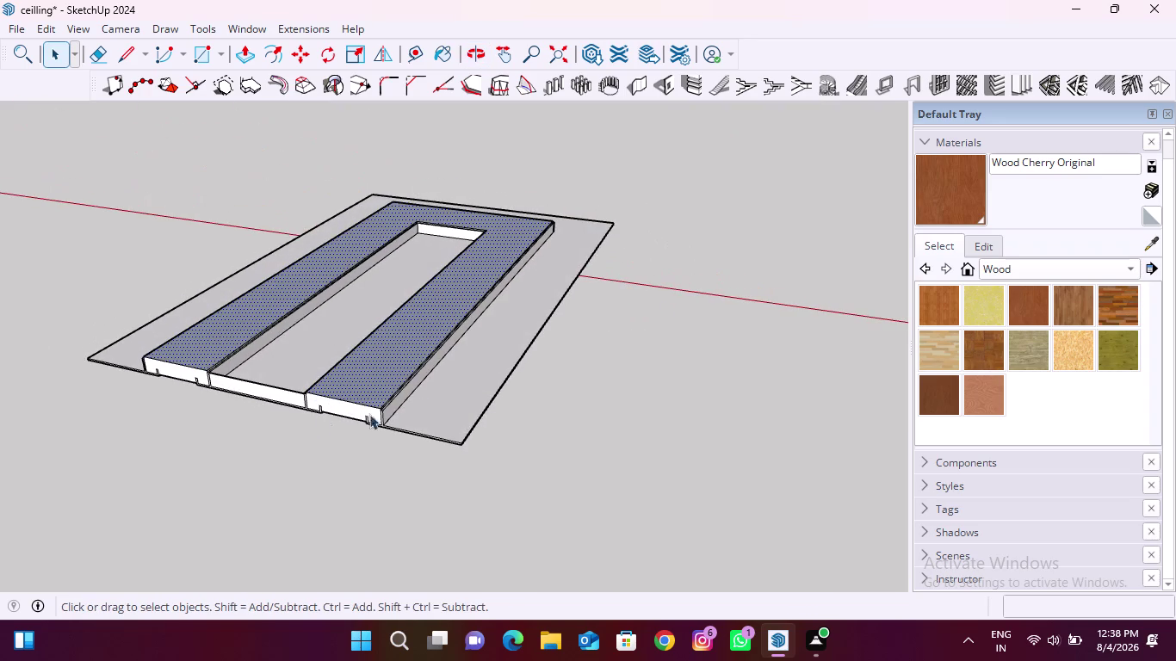
scroll(up, 3)
middle_drag(313, 440, 505, 392)
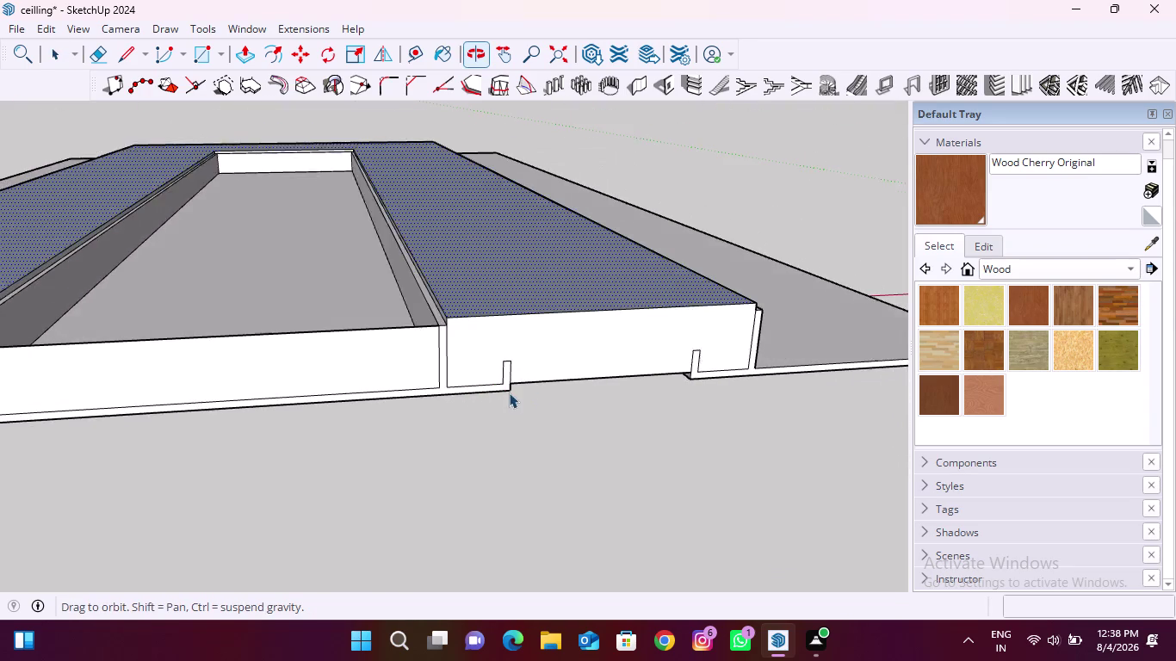
scroll(down, 3)
scroll(down, 3)
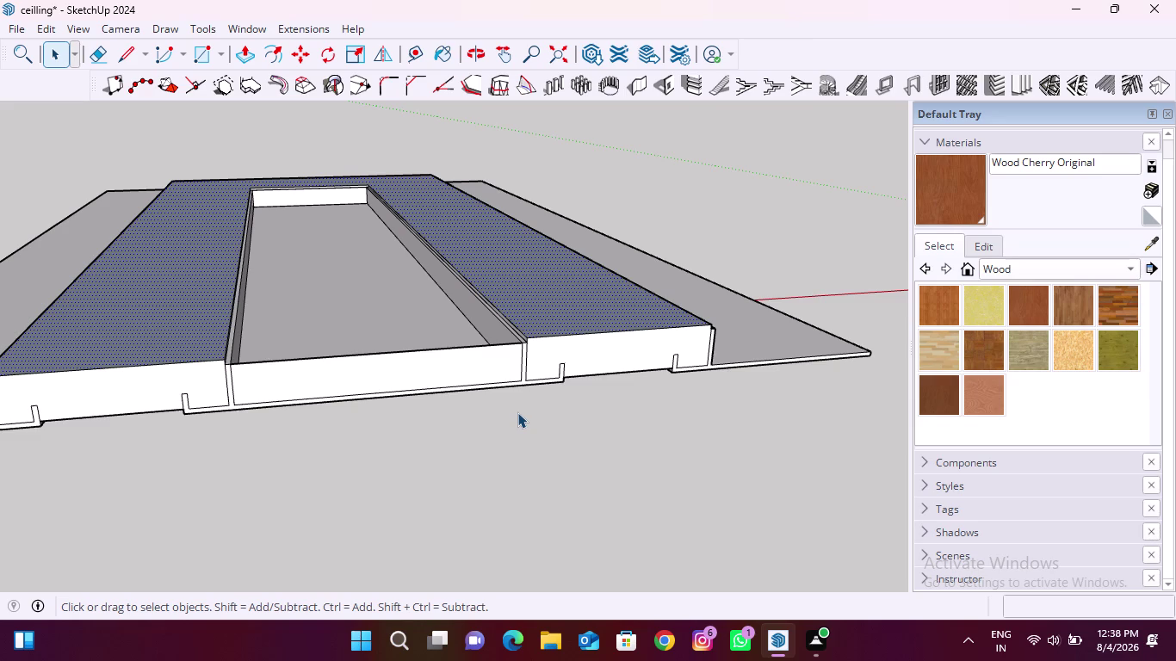
Delete the centre recess's front face and another face inside the recess.
click(434, 374)
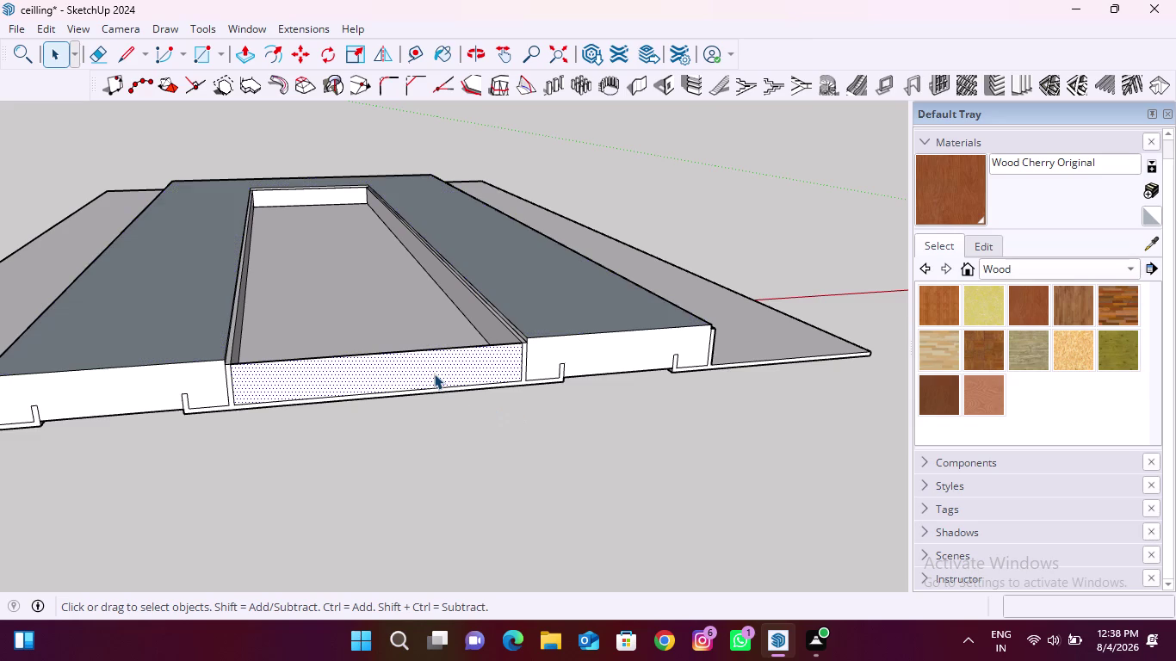
key(Delete)
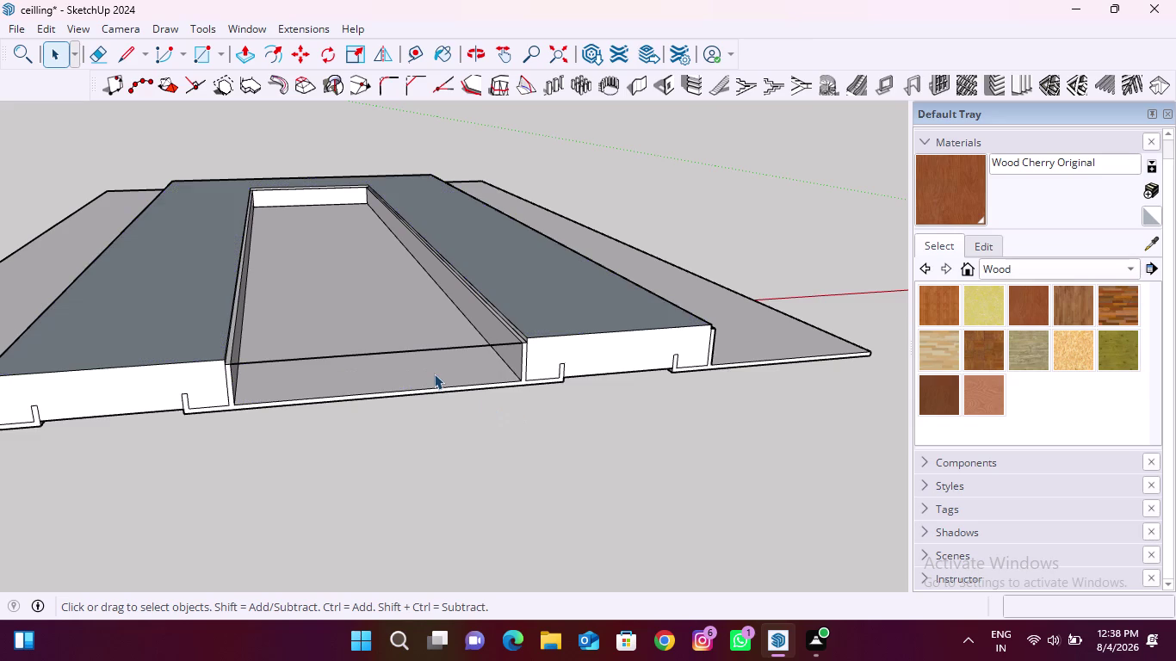
scroll(down, 3)
middle_drag(430, 400, 399, 337)
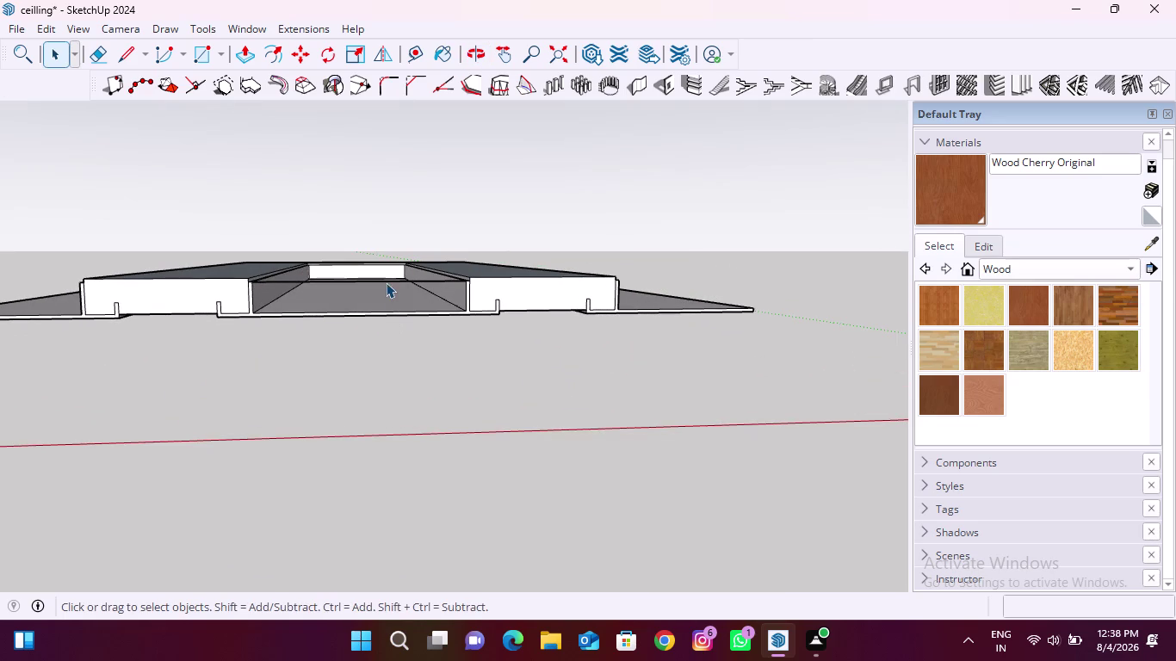
click(386, 283)
key(Delete)
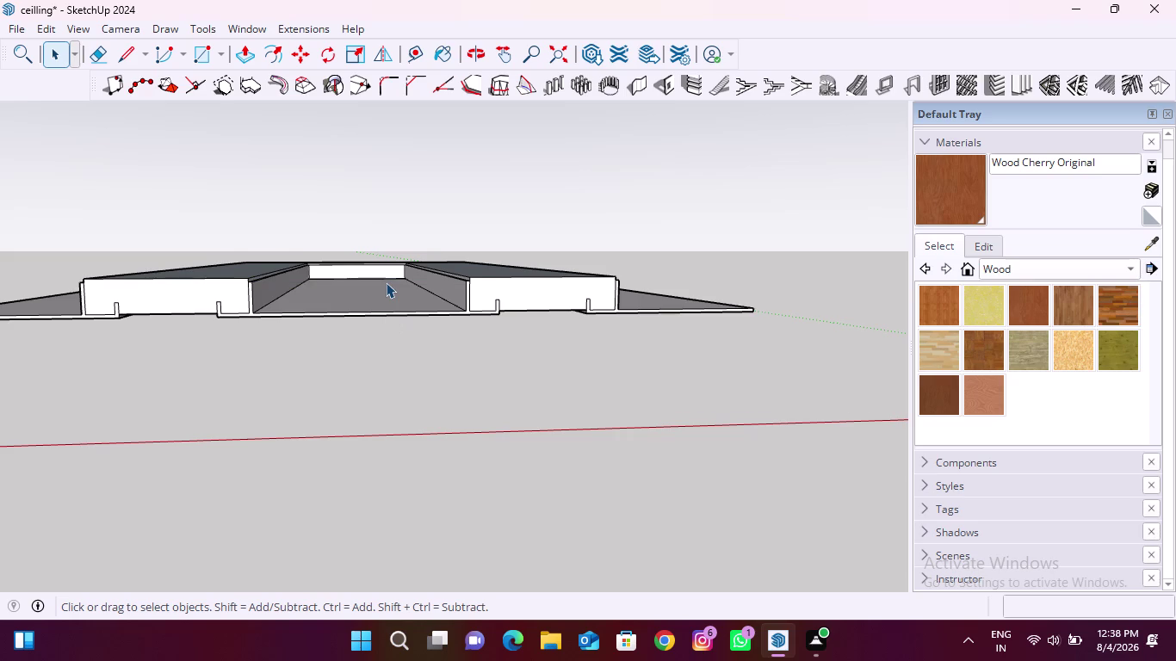
scroll(down, 3)
middle_drag(391, 282, 413, 333)
scroll(up, 3)
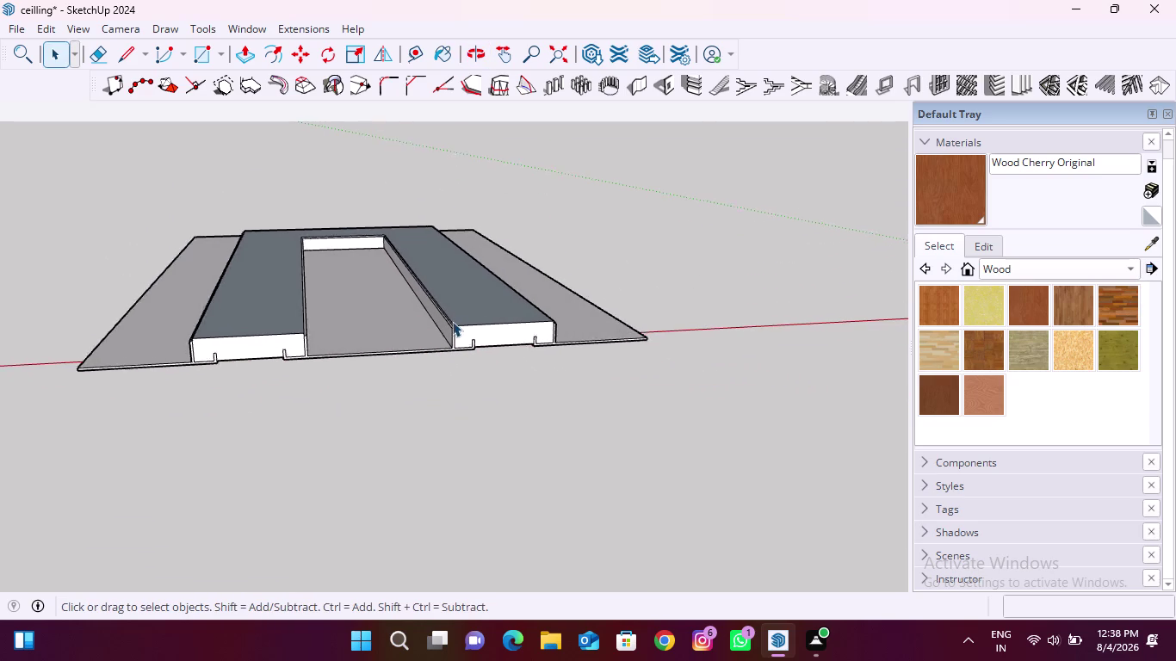
scroll(up, 3)
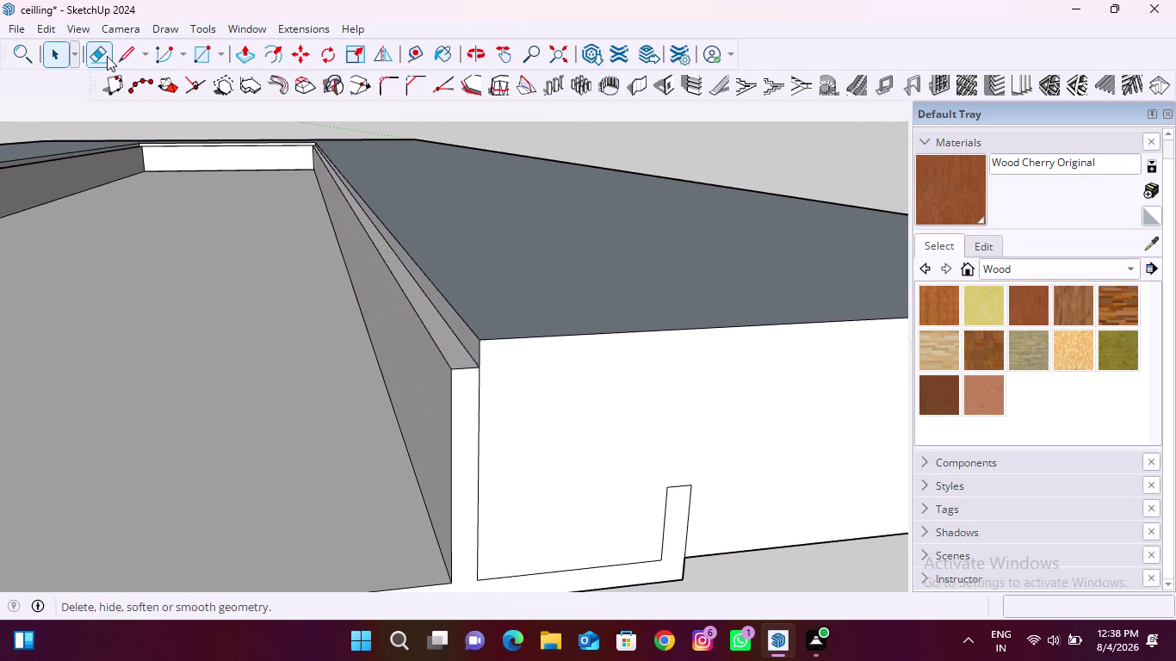
Push/Pull the narrow inner strip out 12 mm to close the step.
click(241, 47)
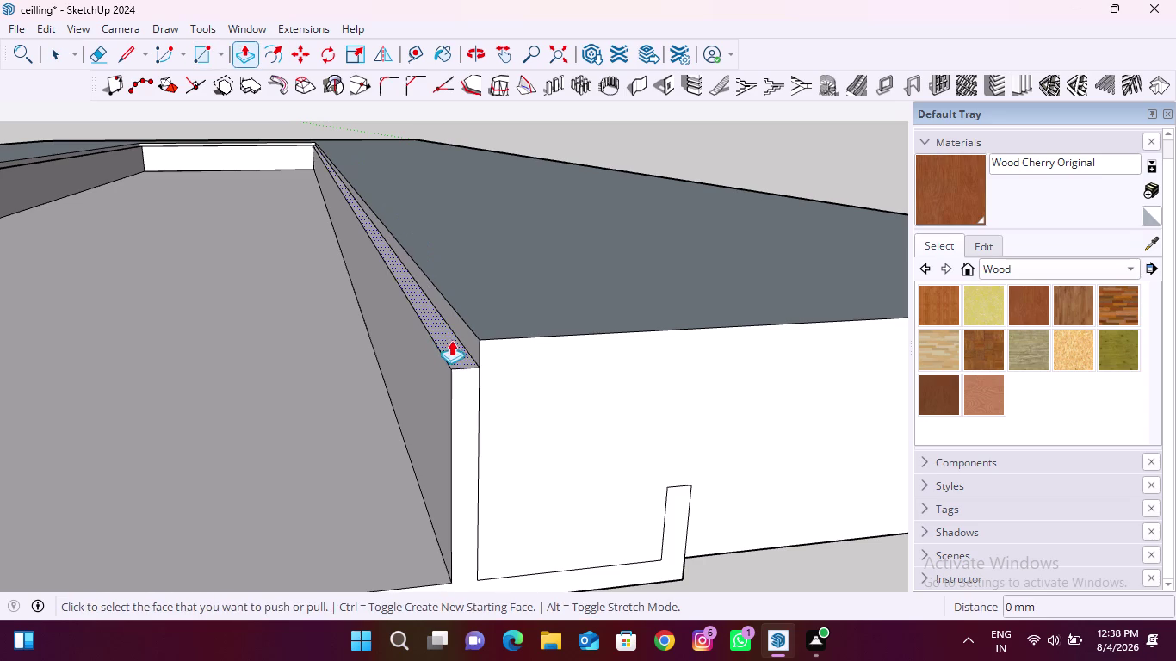
click(452, 340)
click(490, 315)
scroll(down, 3)
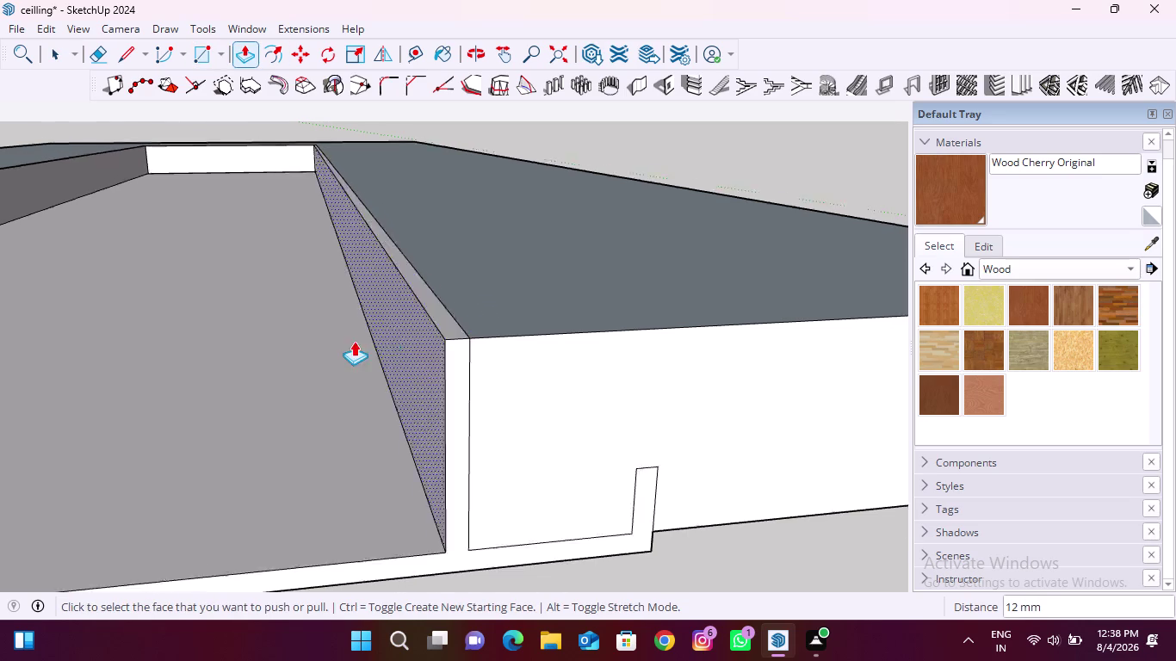
scroll(down, 3)
Orbit to view the ceiling's underside straight on.
middle_drag(568, 414, 428, 296)
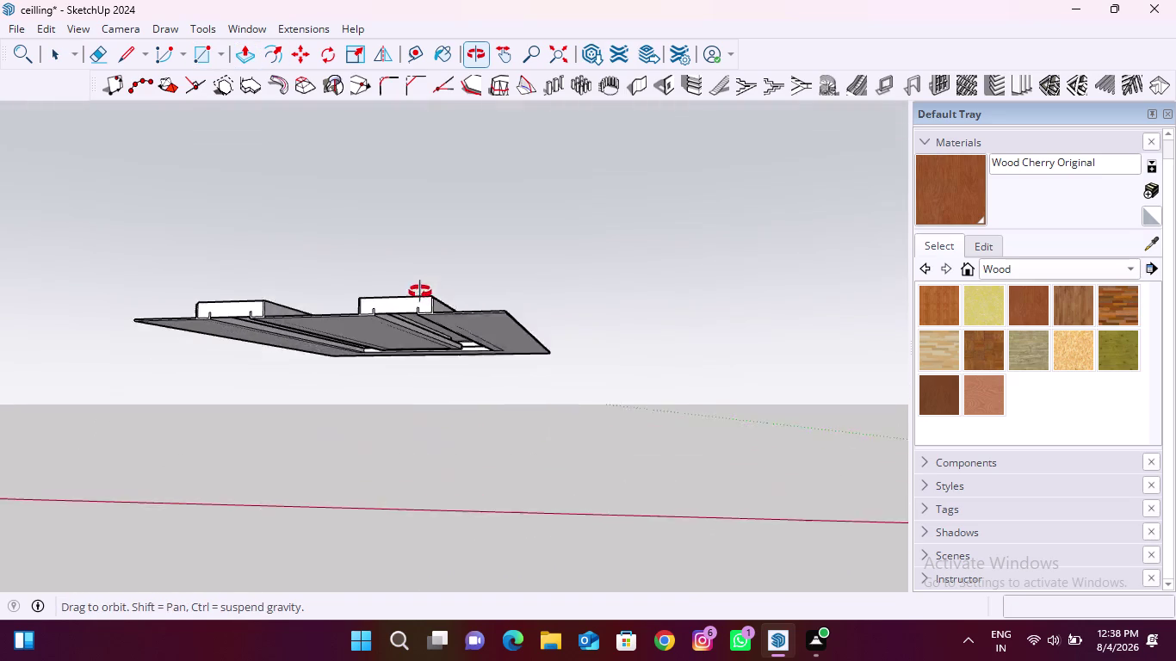
middle_drag(427, 296, 255, 270)
middle_drag(762, 398, 277, 273)
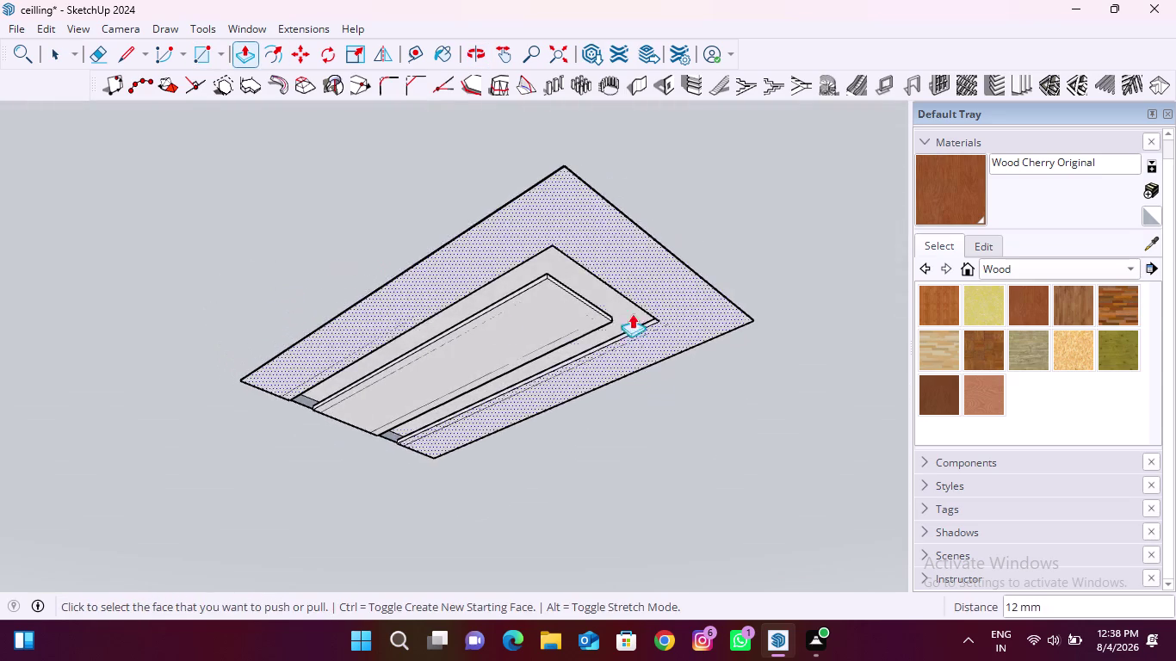
middle_drag(672, 308, 444, 225)
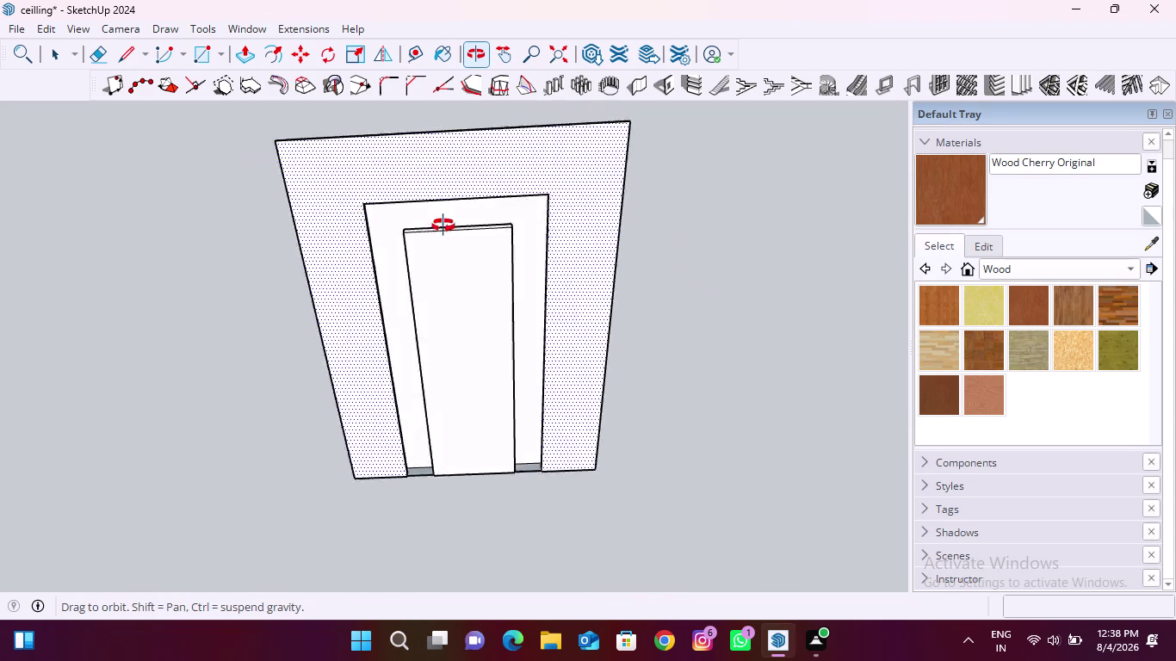
middle_drag(443, 226, 448, 225)
scroll(down, 3)
Pull a Tape Measure guide 1' in from the panel's top edge.
click(415, 51)
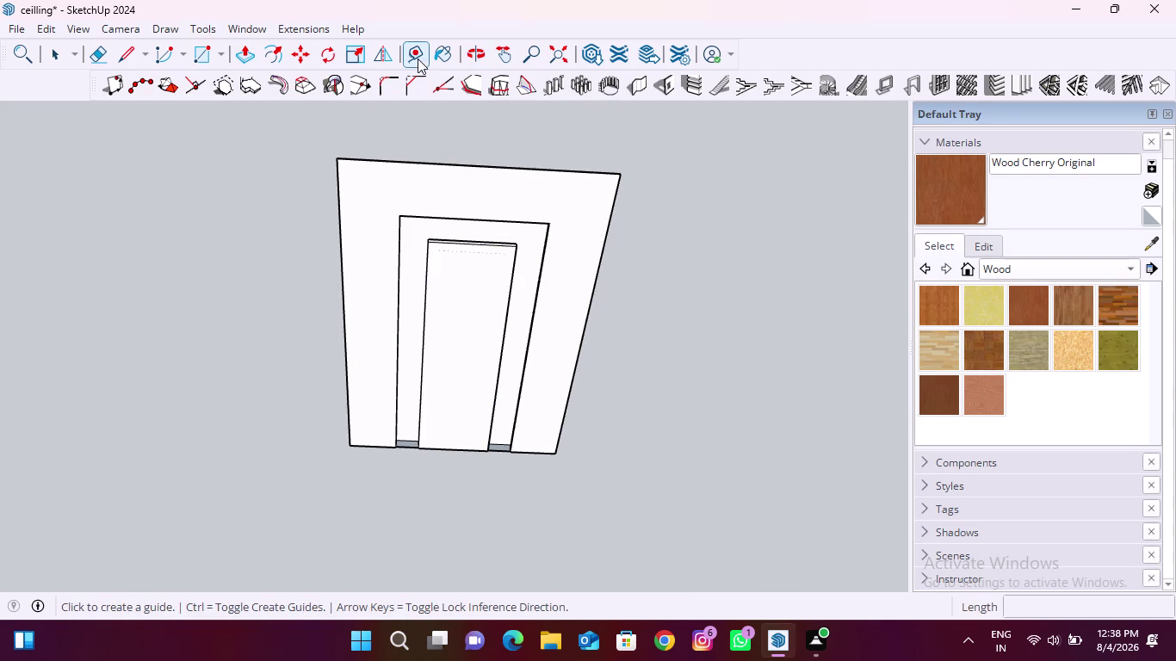
click(524, 172)
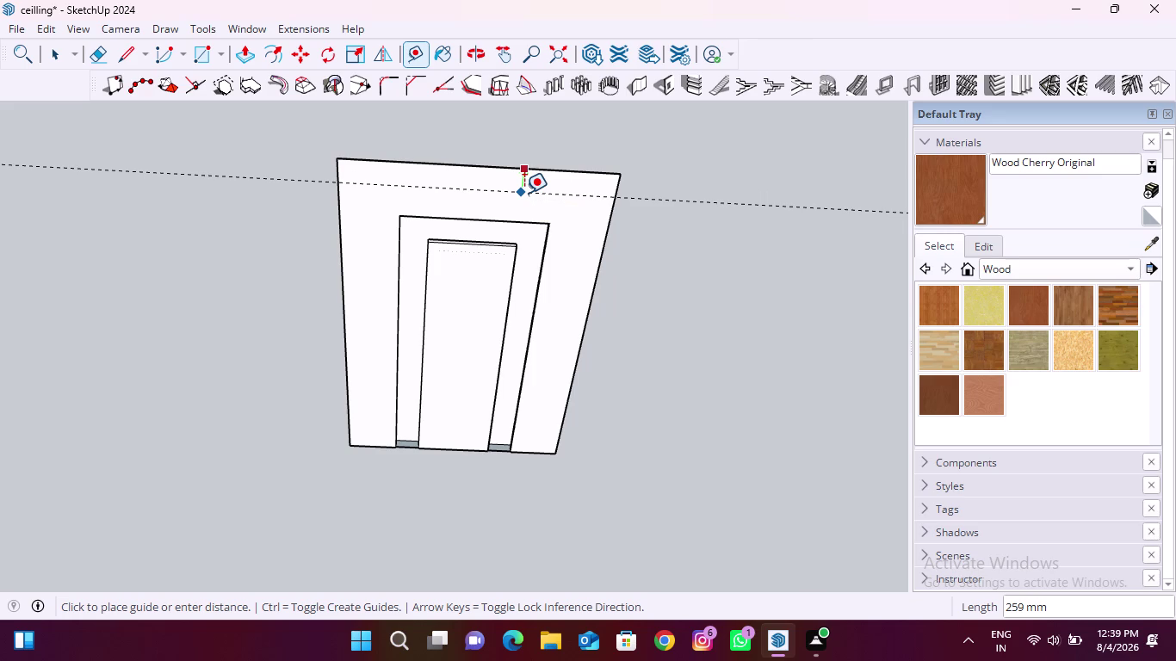
key(1)
key(apostrophe)
key(Return)
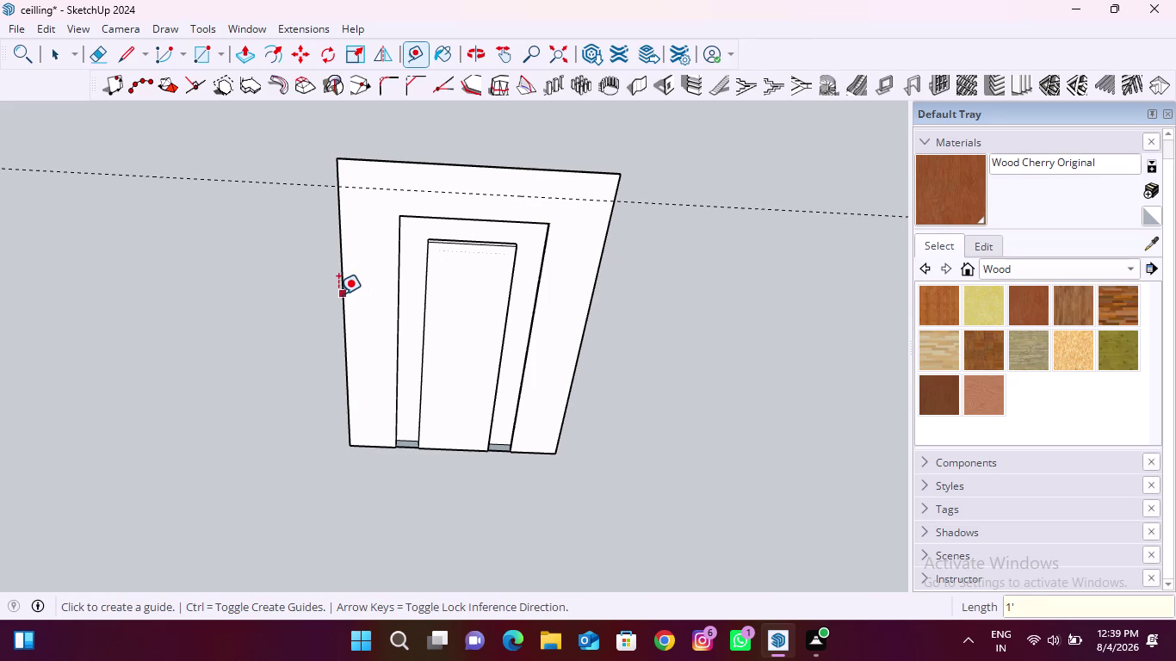
Add guides 1' in from the panel's left and right edges.
click(338, 295)
text(1)
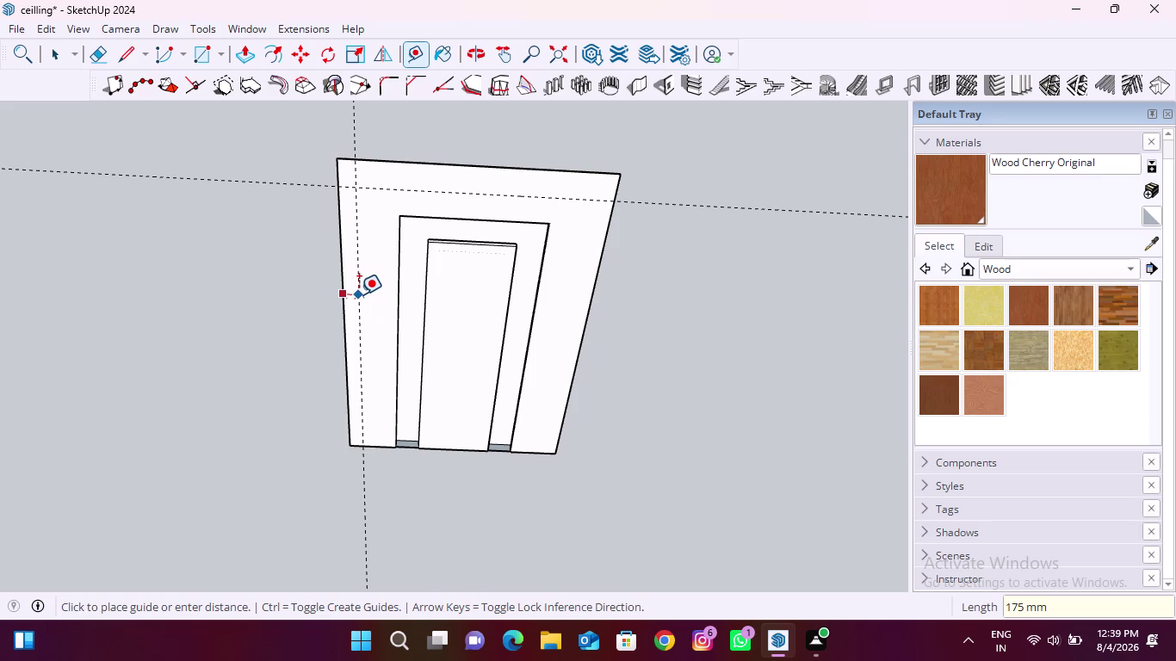
text(')
key(Return)
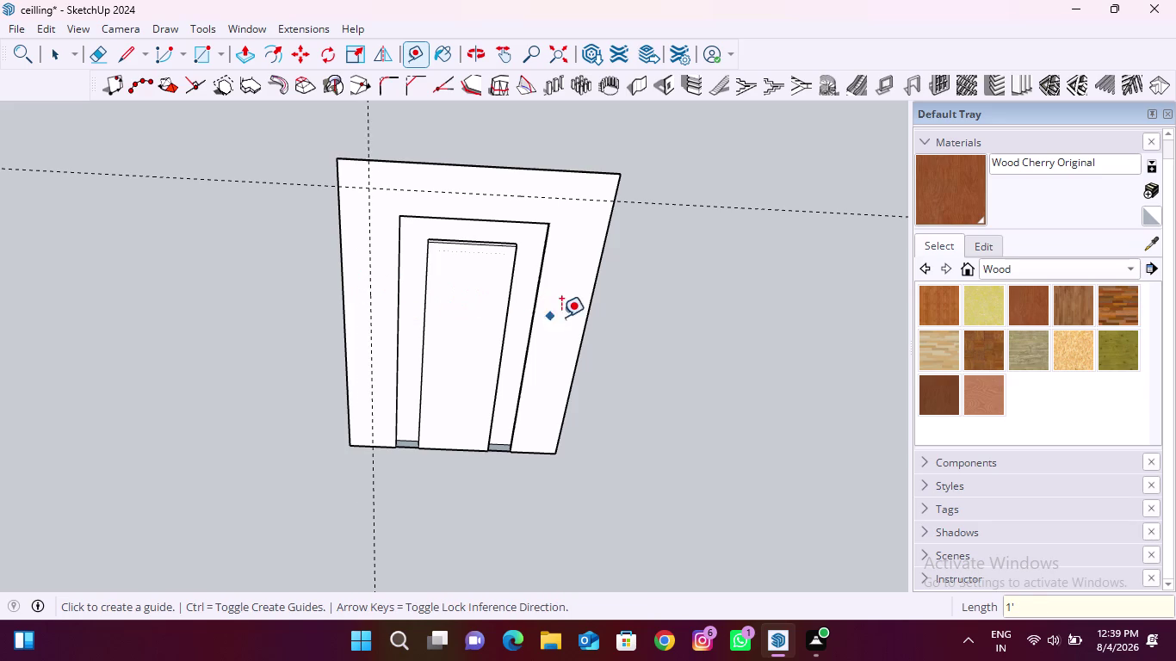
click(585, 314)
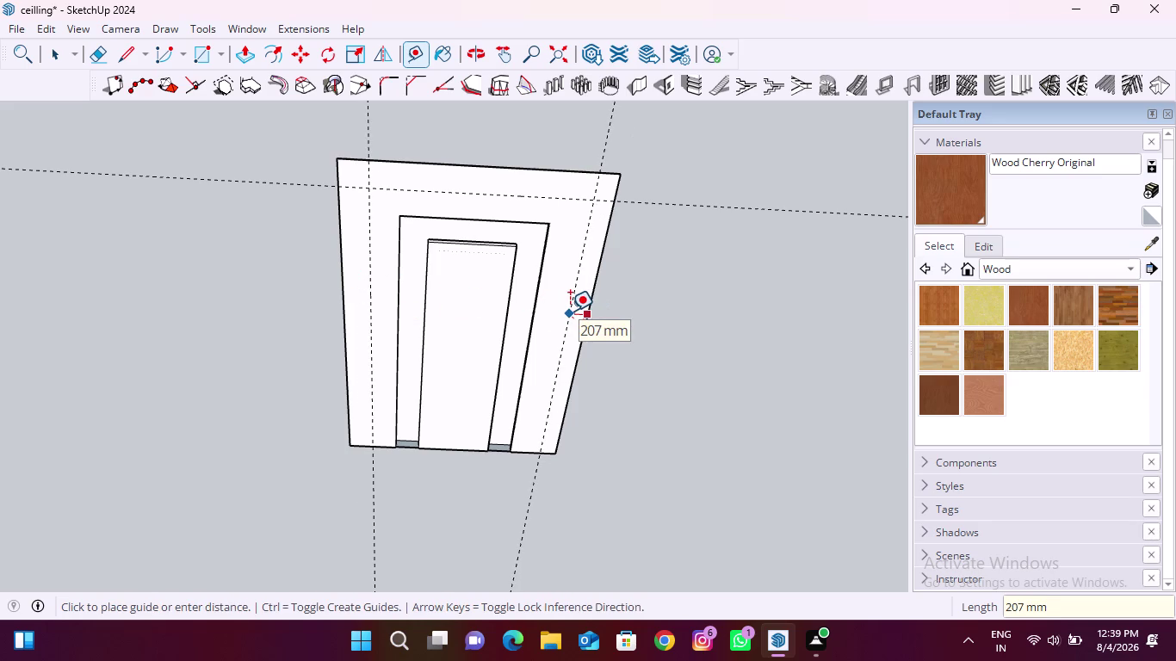
text(1')
key(Return)
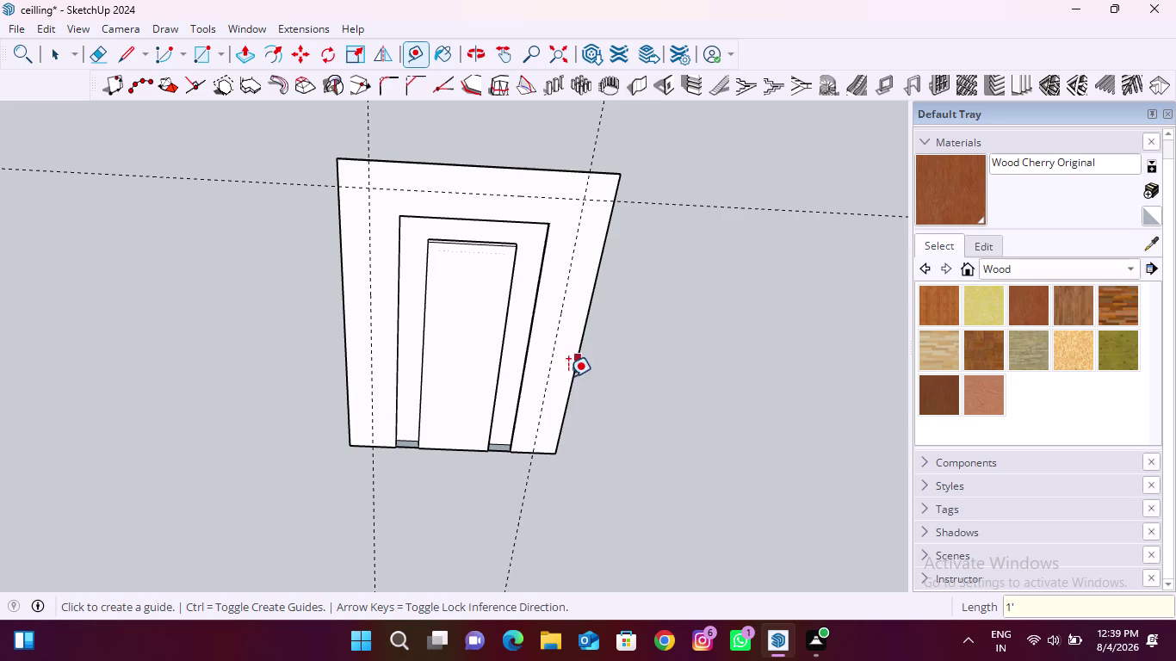
Add a 1' guide off the panel's short edge after cancelling one attempt.
scroll(up, 3)
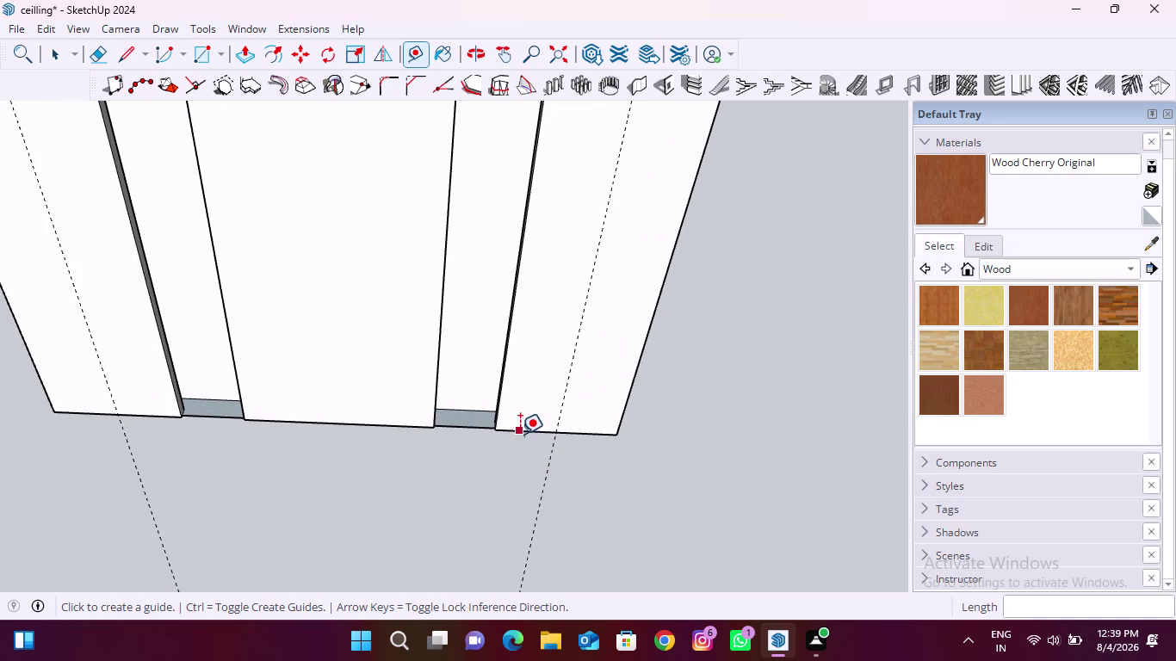
click(521, 431)
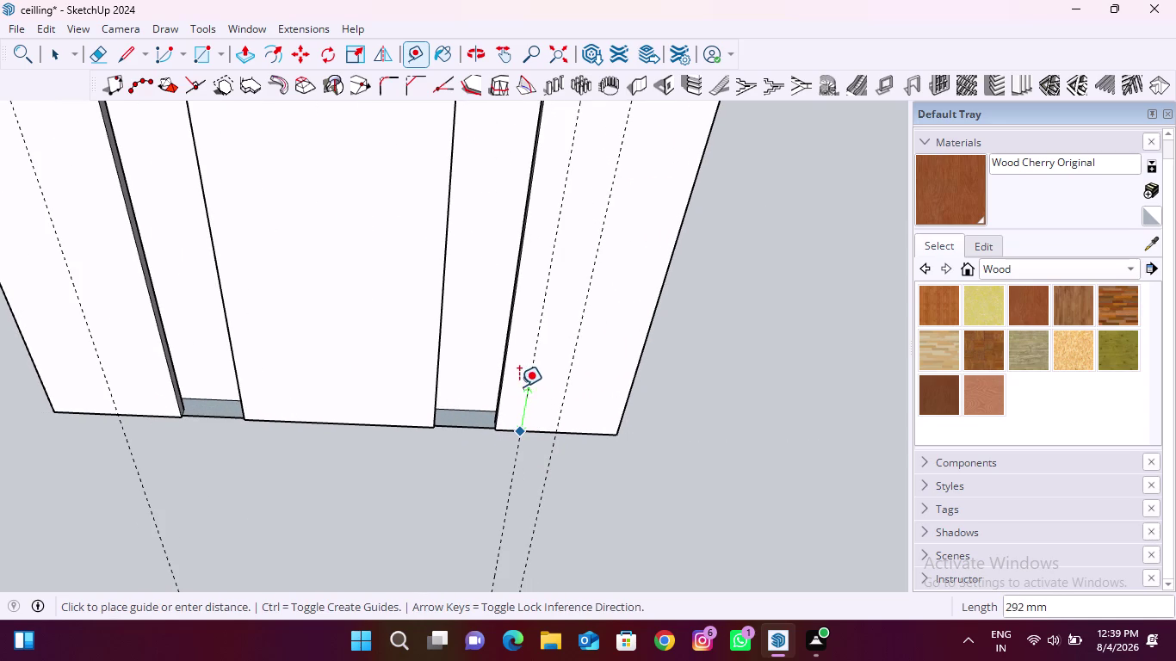
key(Escape)
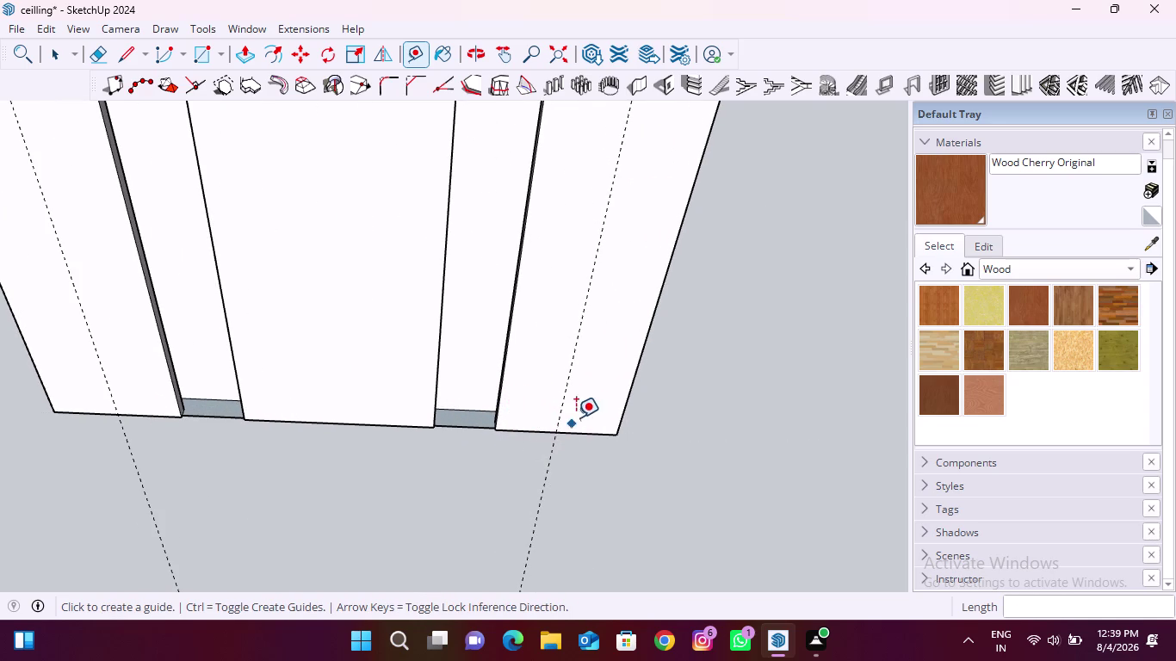
middle_drag(581, 411, 210, 335)
middle_drag(547, 272, 351, 251)
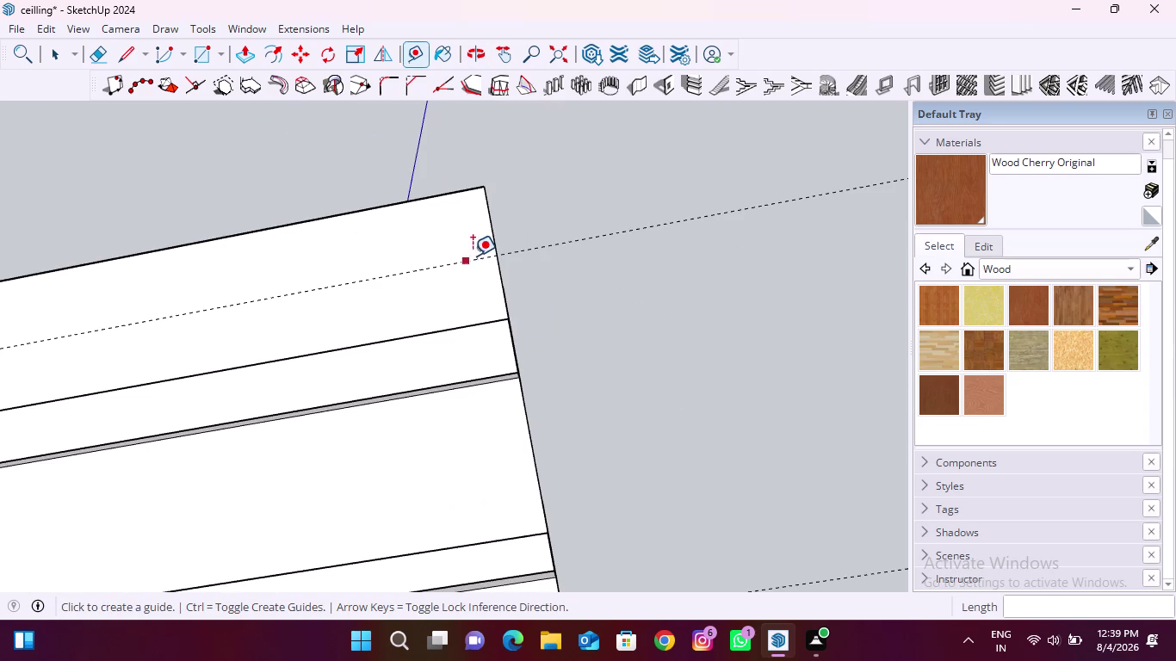
click(489, 228)
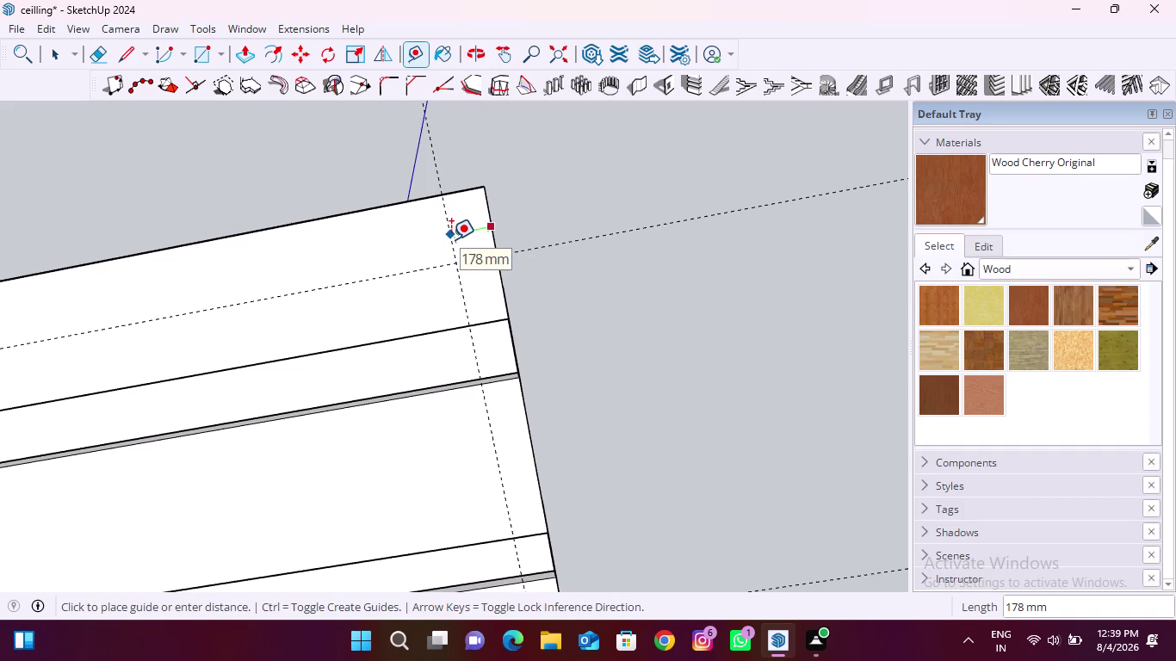
text(1')
key(Return)
Place guides across the panel and along the inner step, then return to Select.
scroll(down, 3)
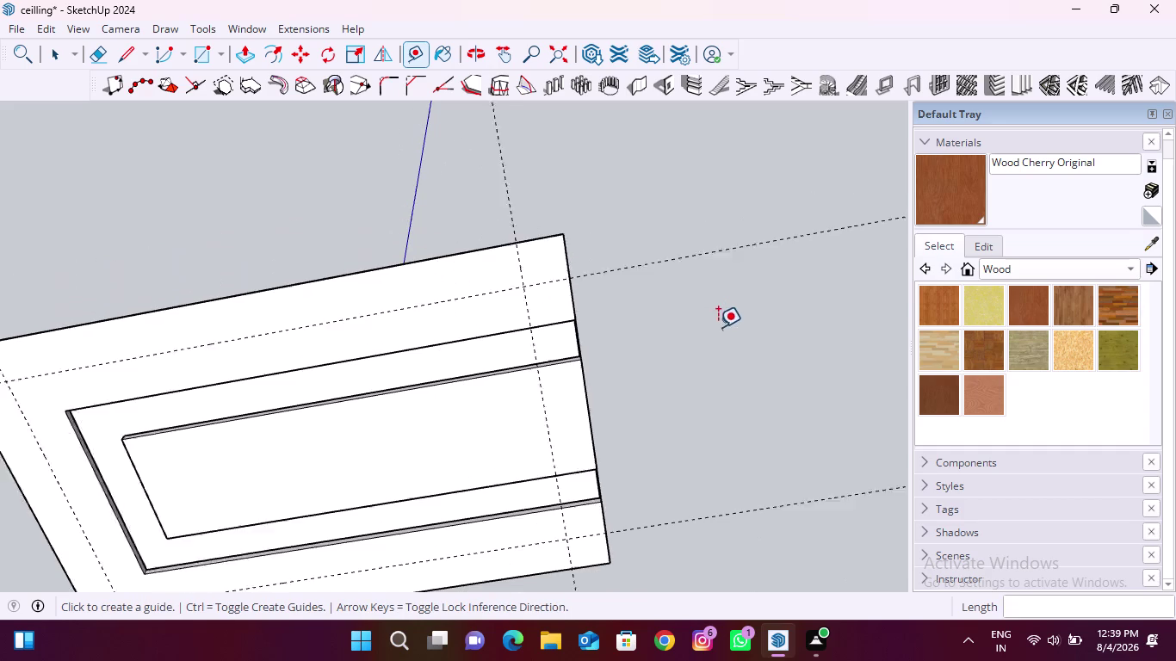
click(575, 255)
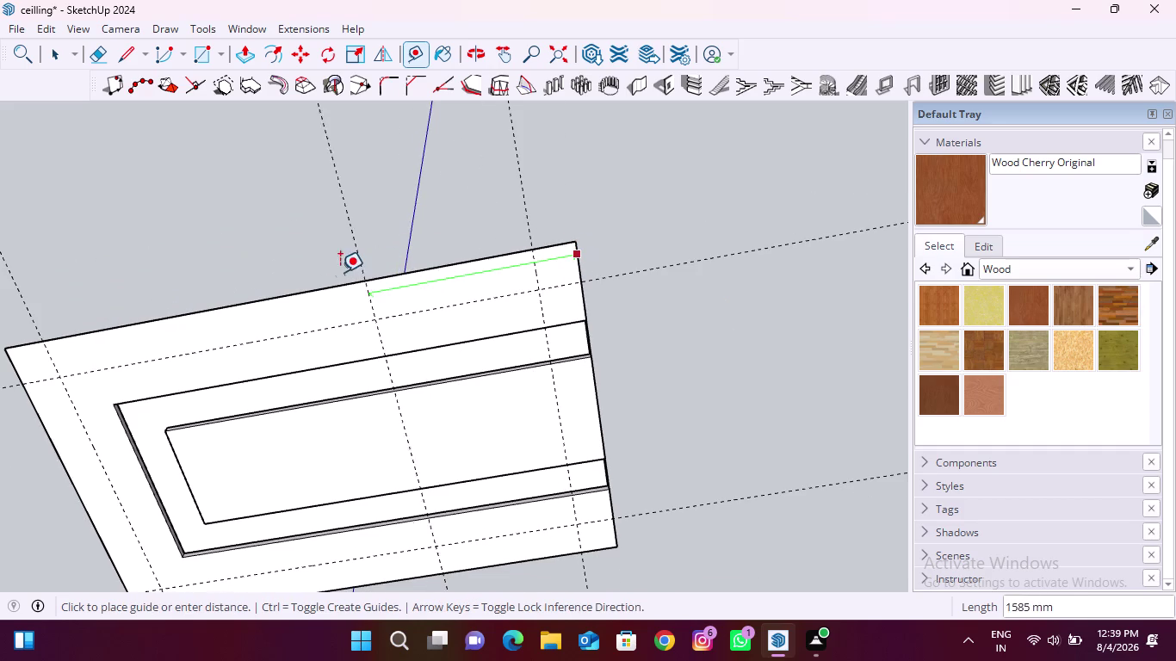
click(272, 297)
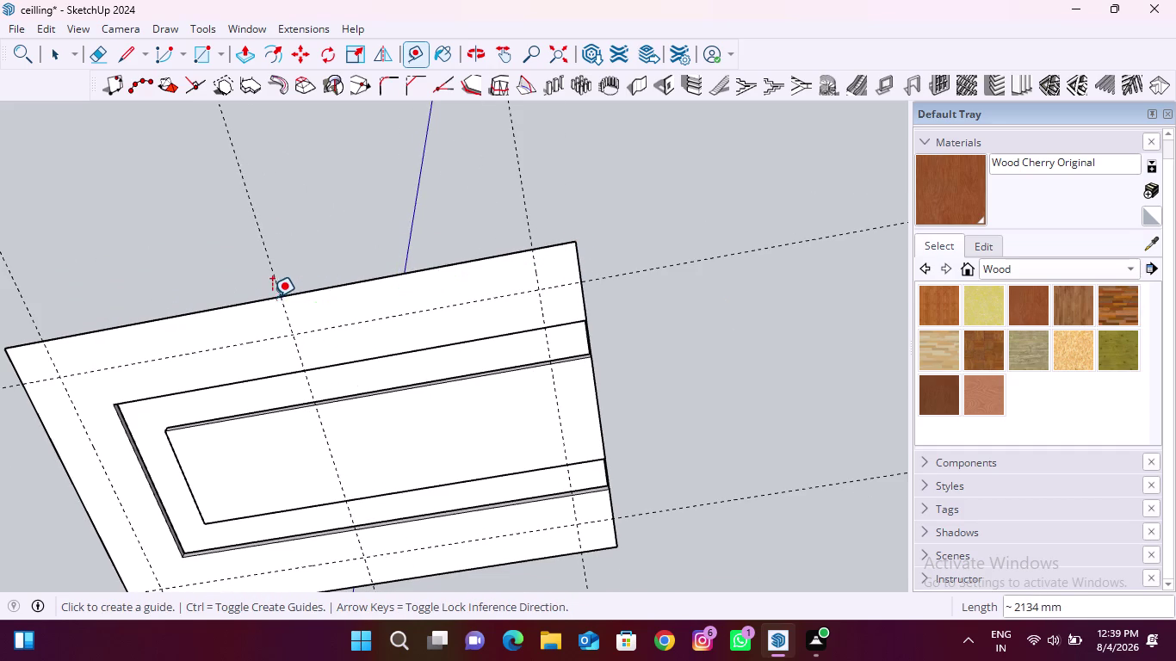
scroll(down, 3)
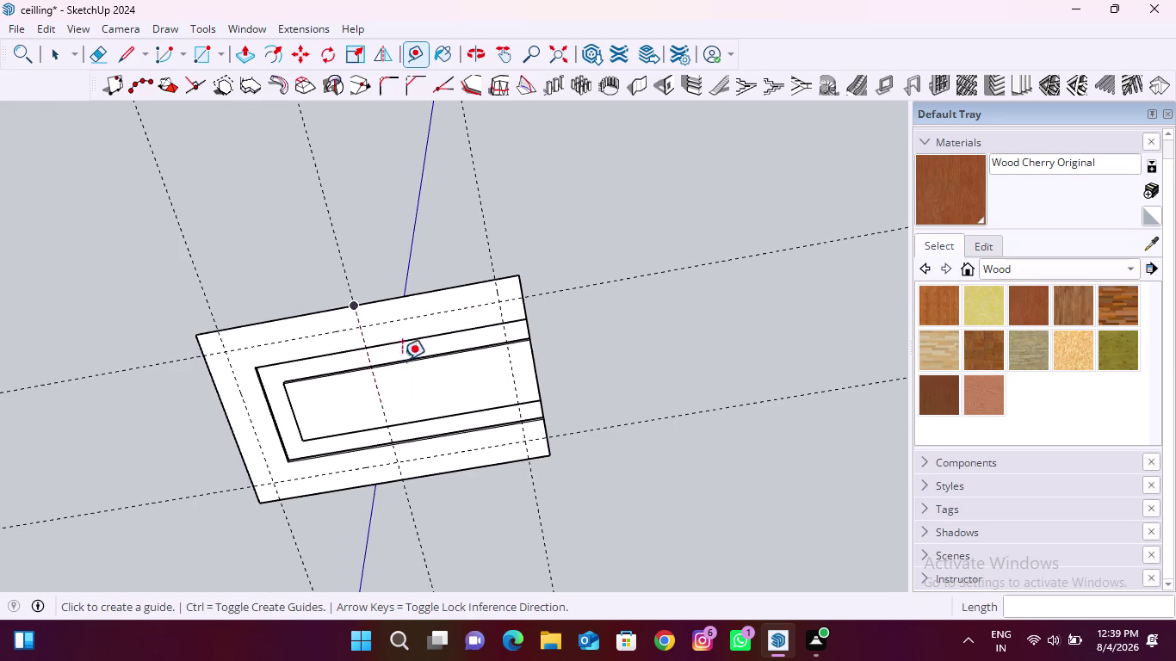
click(398, 296)
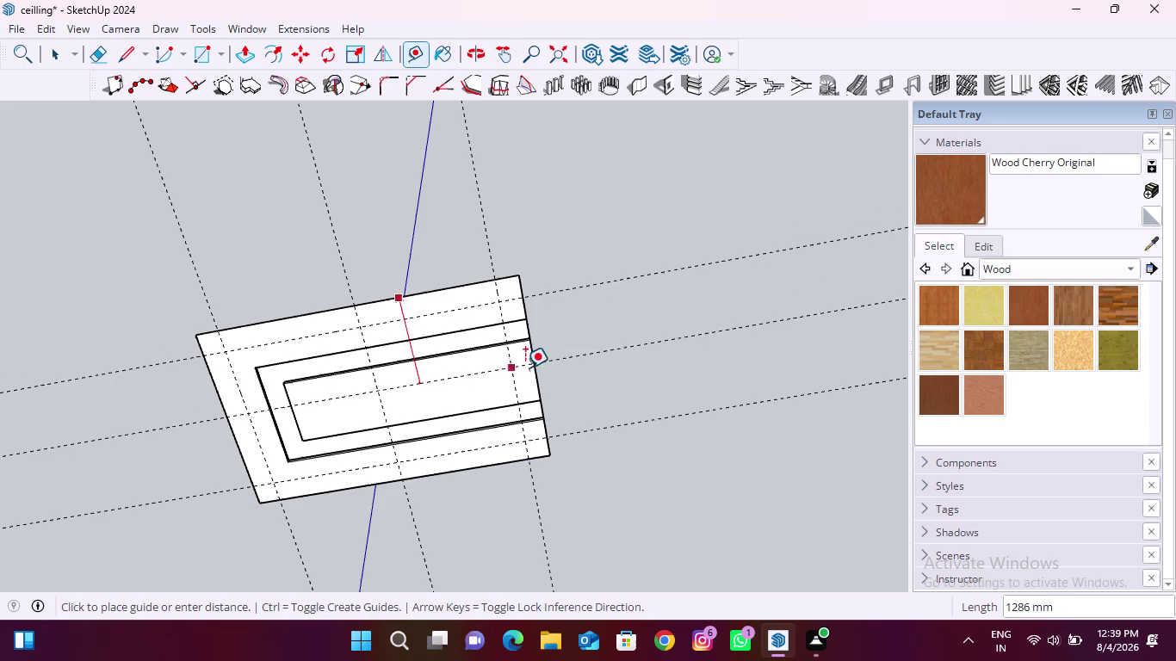
click(533, 367)
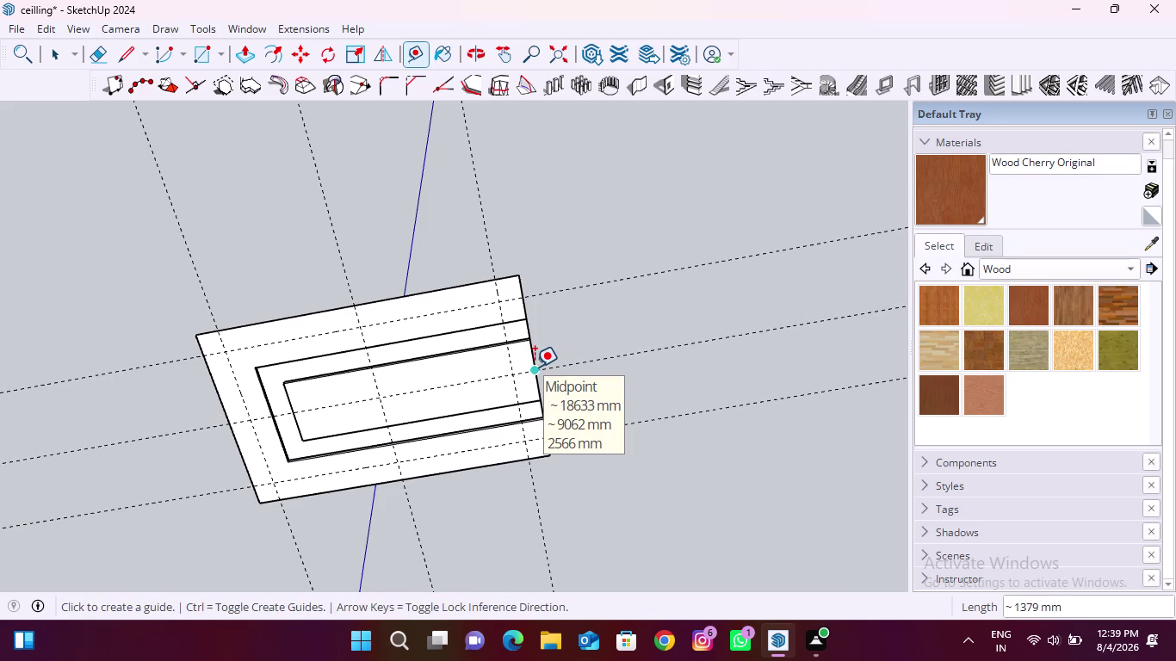
key(space)
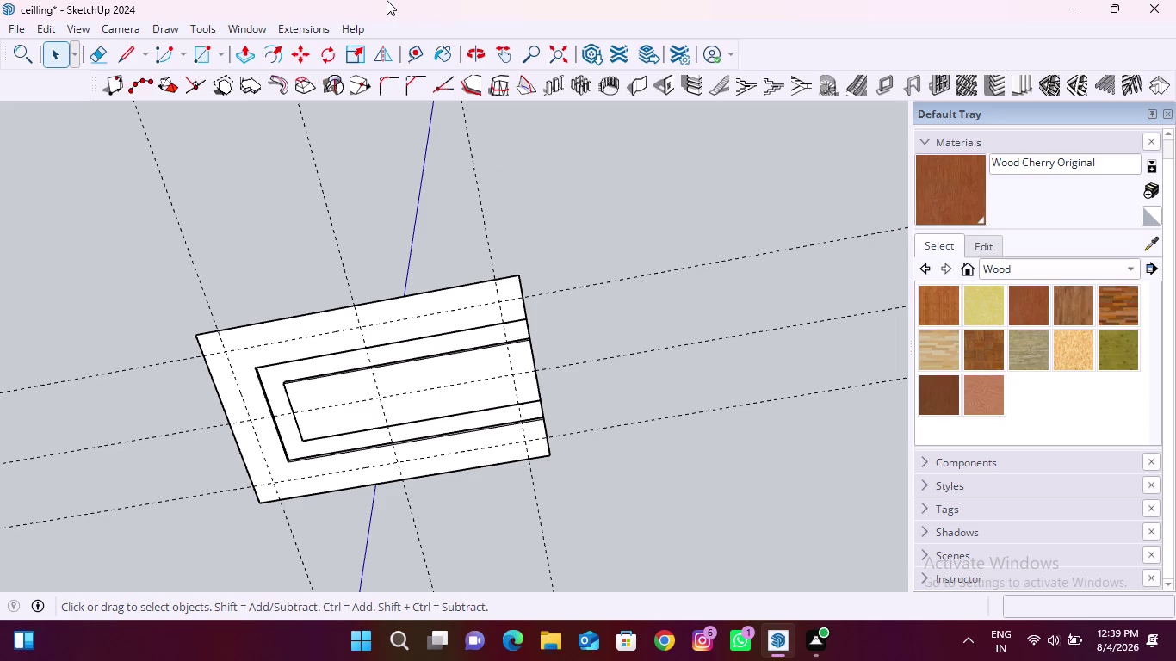
Open the 3D Warehouse window from the Window menu.
click(241, 31)
click(304, 160)
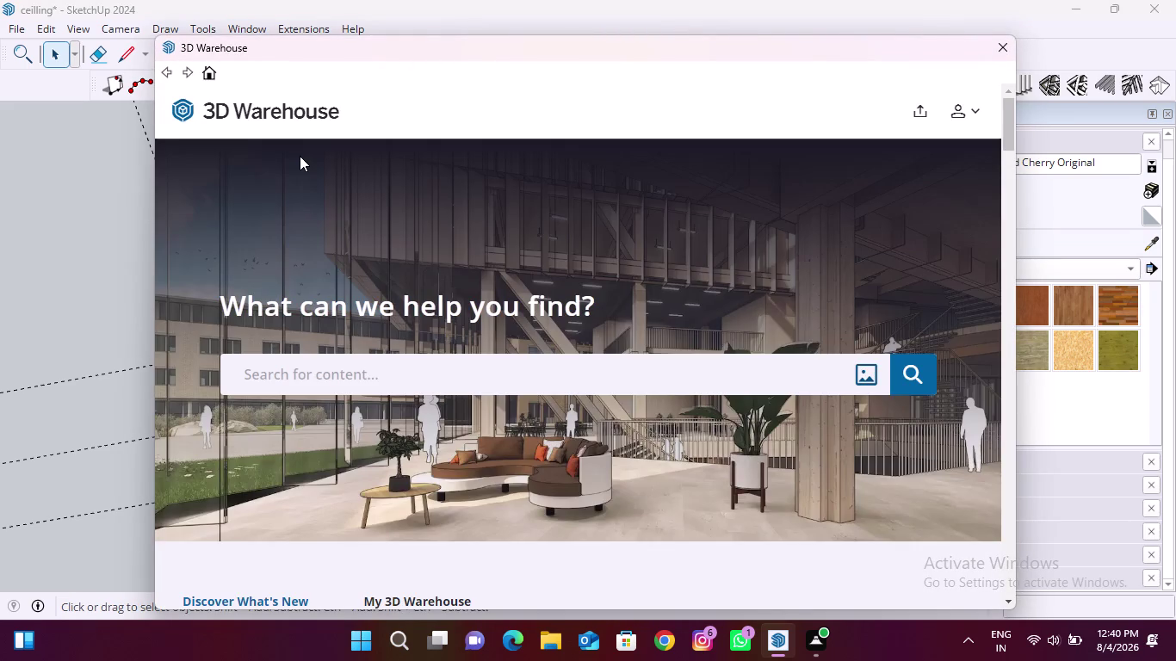
Search 3D Warehouse for 'ceiling lights square'.
click(376, 381)
text(c)
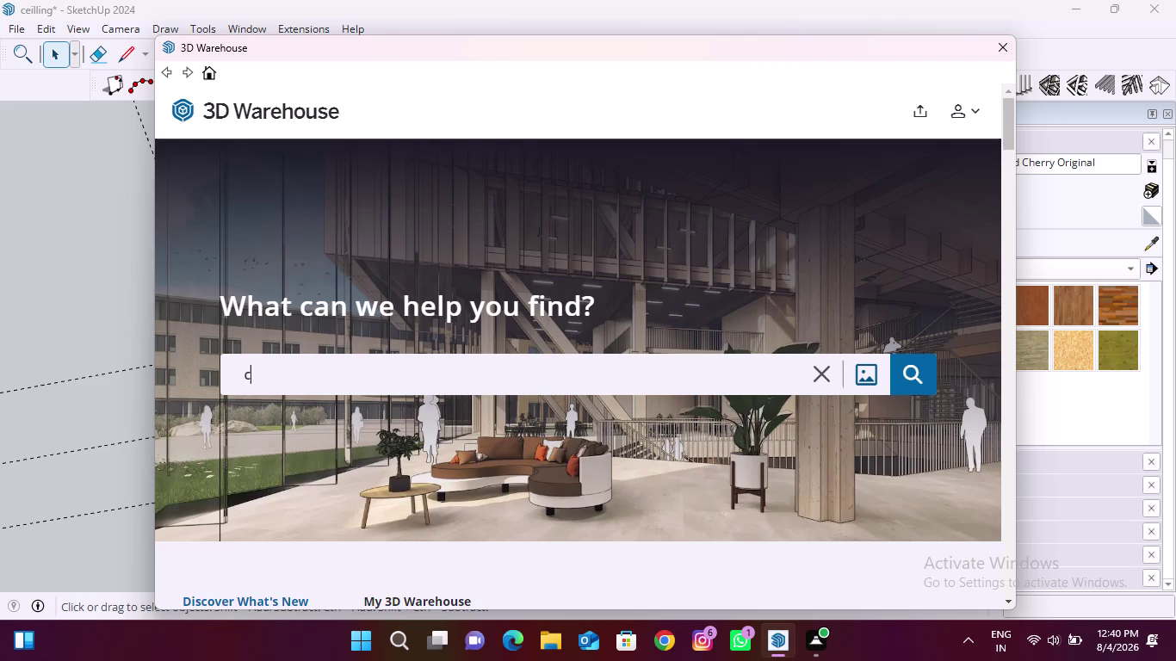
text(eil)
text(in)
text(g)
key(space)
text(light)
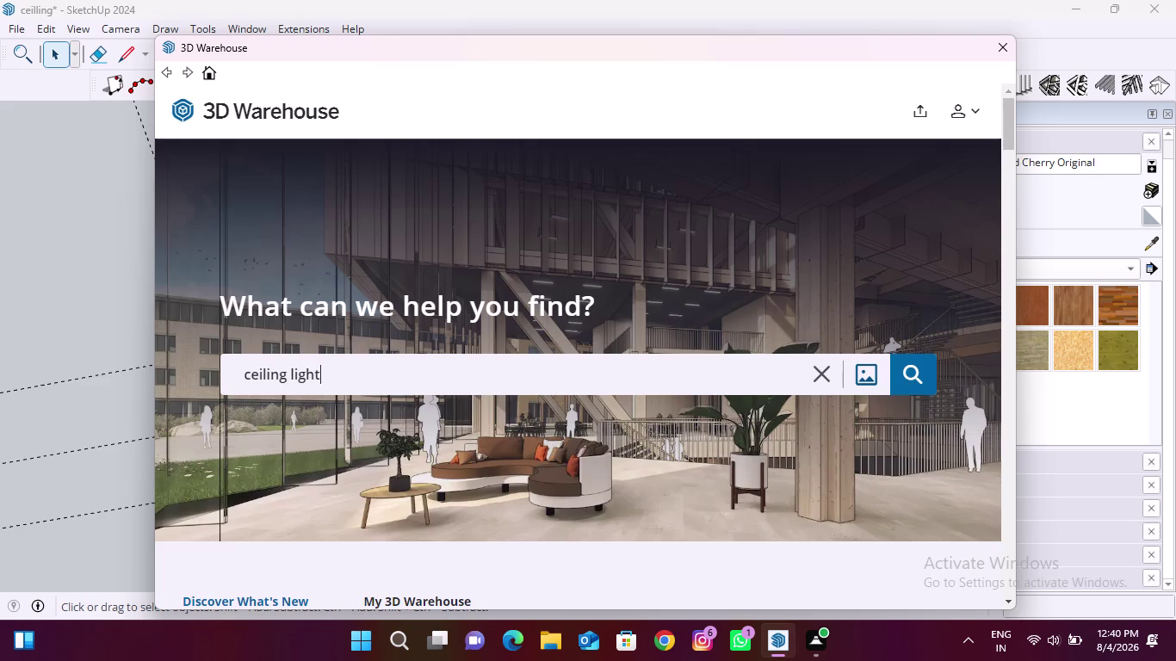
key(s)
key(space)
key(s)
key(q)
text(ua)
text(re)
click(928, 377)
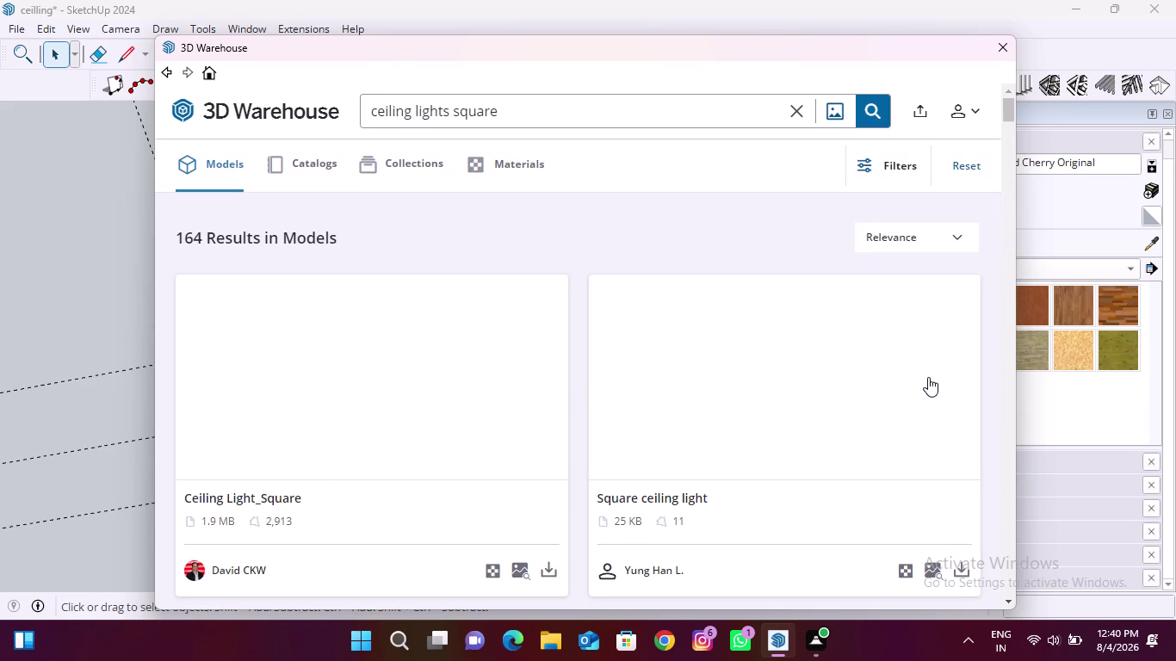
Scroll through the 164 square ceiling light results.
scroll(down, 3)
scroll(down, 3)
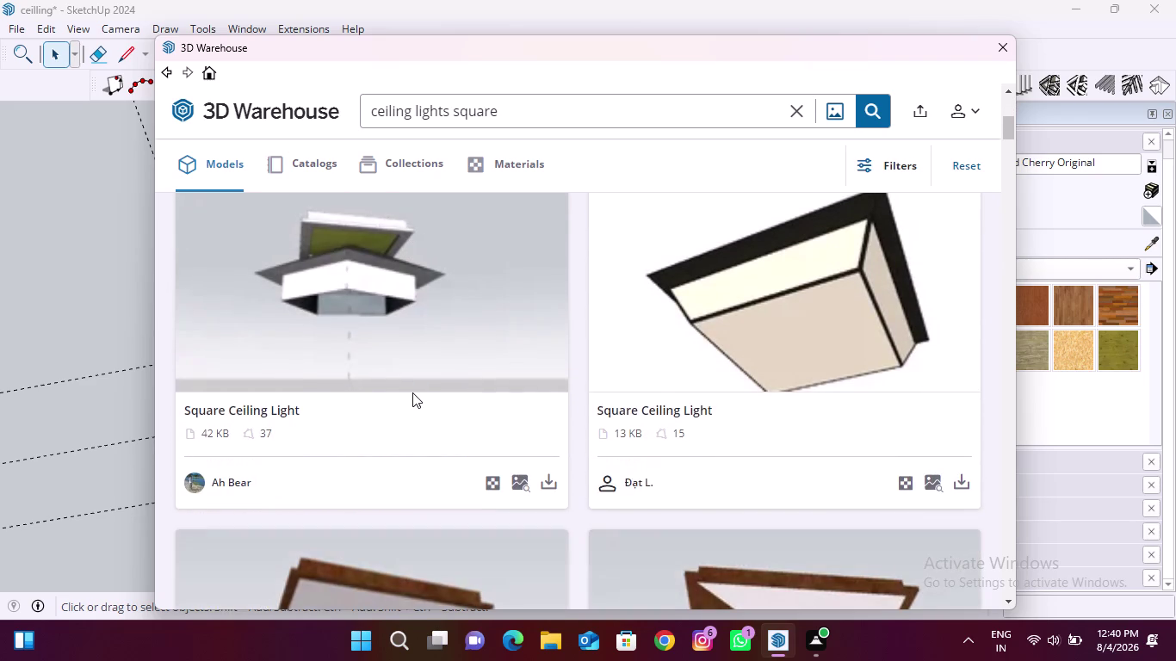
scroll(down, 3)
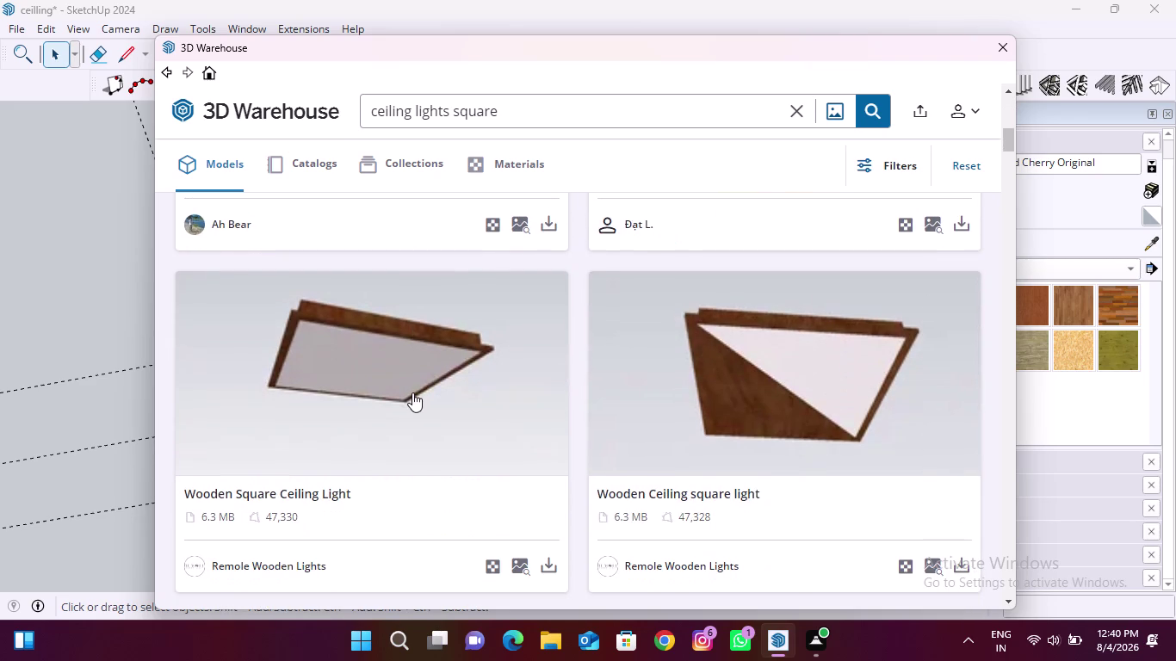
scroll(down, 3)
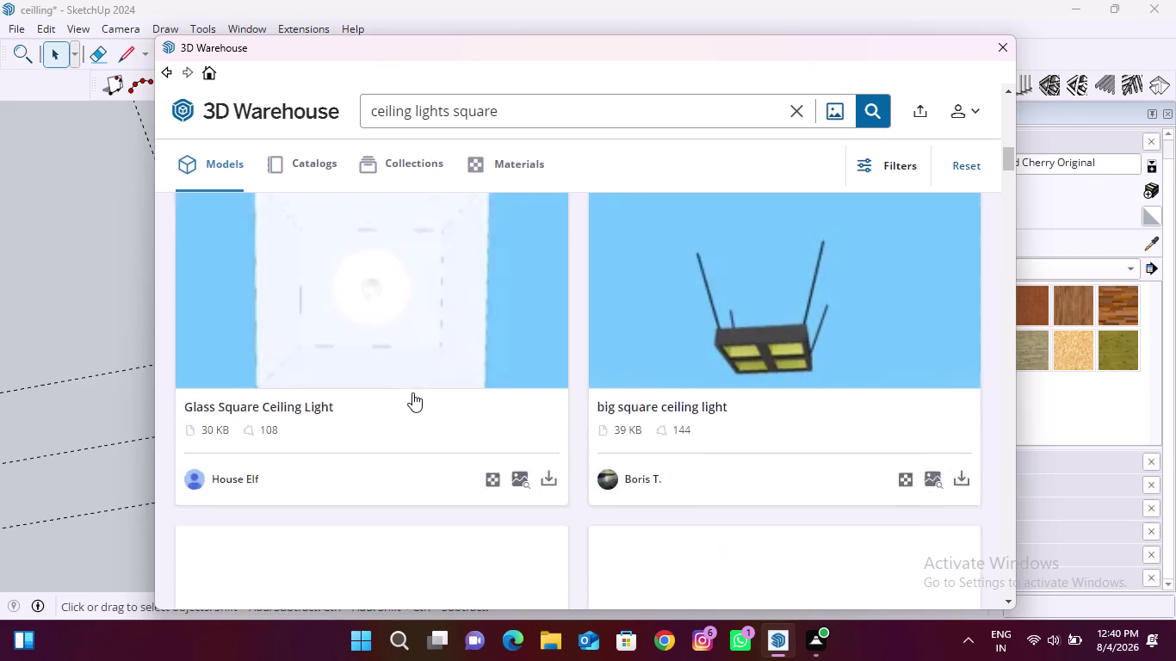
scroll(down, 3)
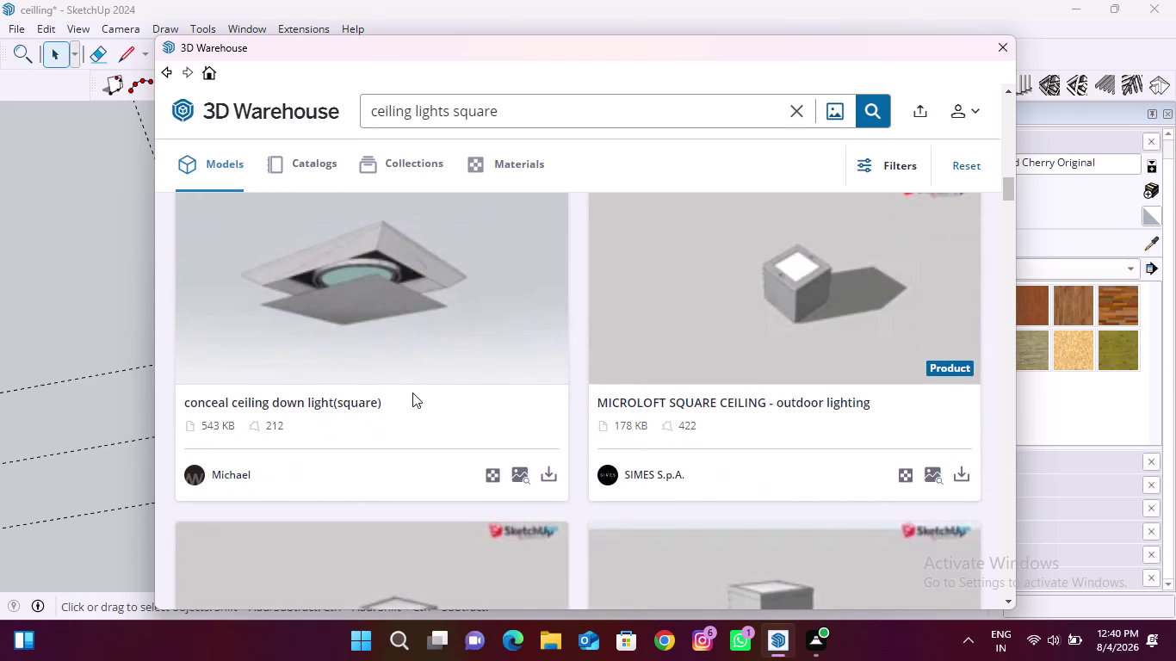
scroll(down, 3)
scroll(down, 3)
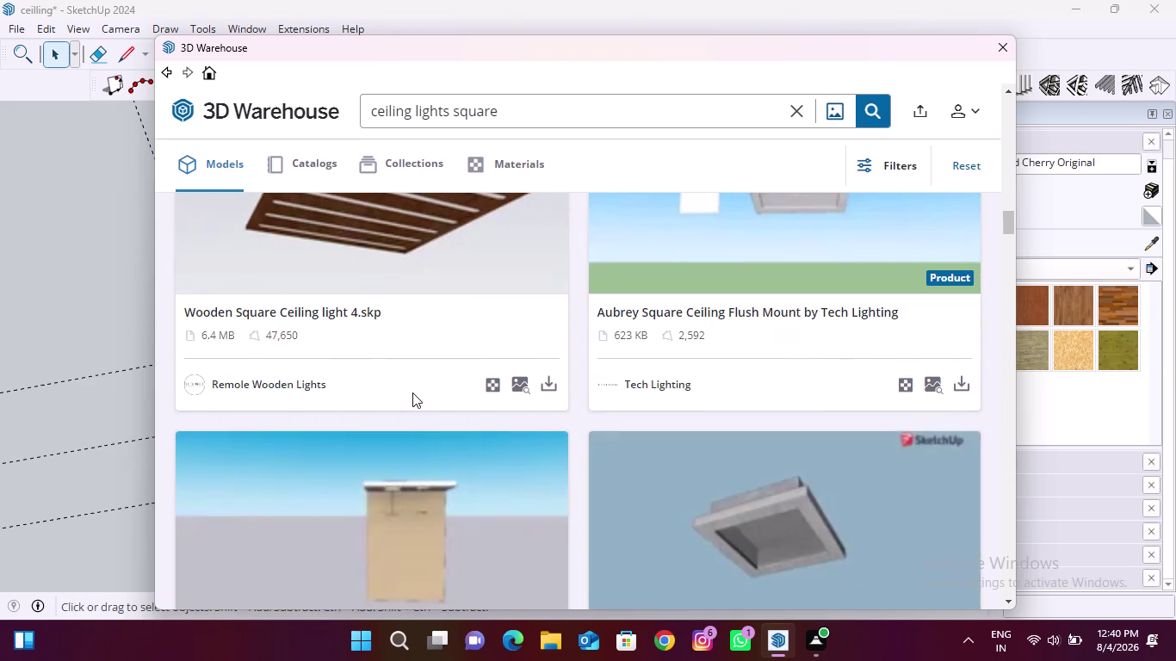
scroll(up, 3)
scroll(down, 3)
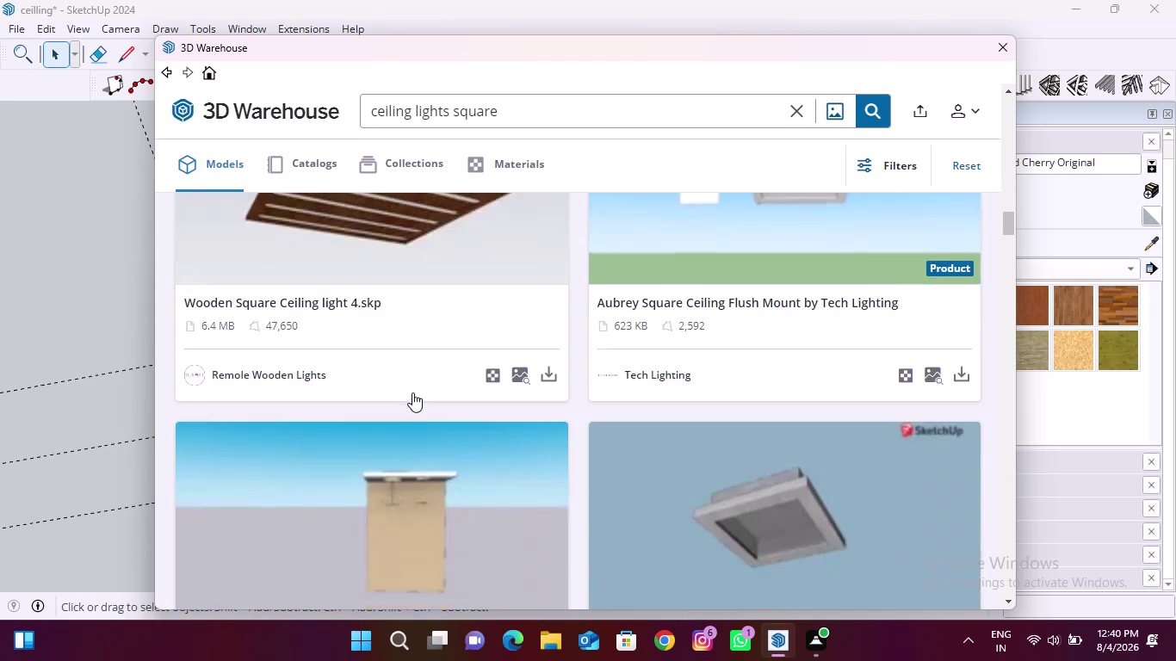
scroll(down, 3)
scroll(down, 3)
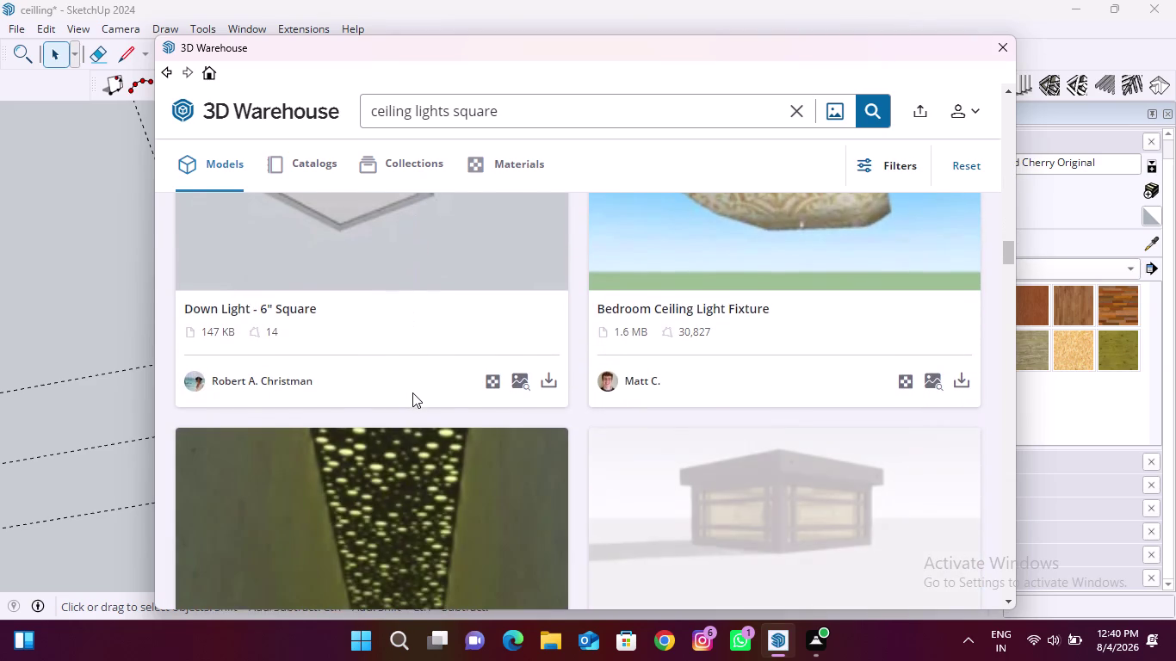
scroll(up, 3)
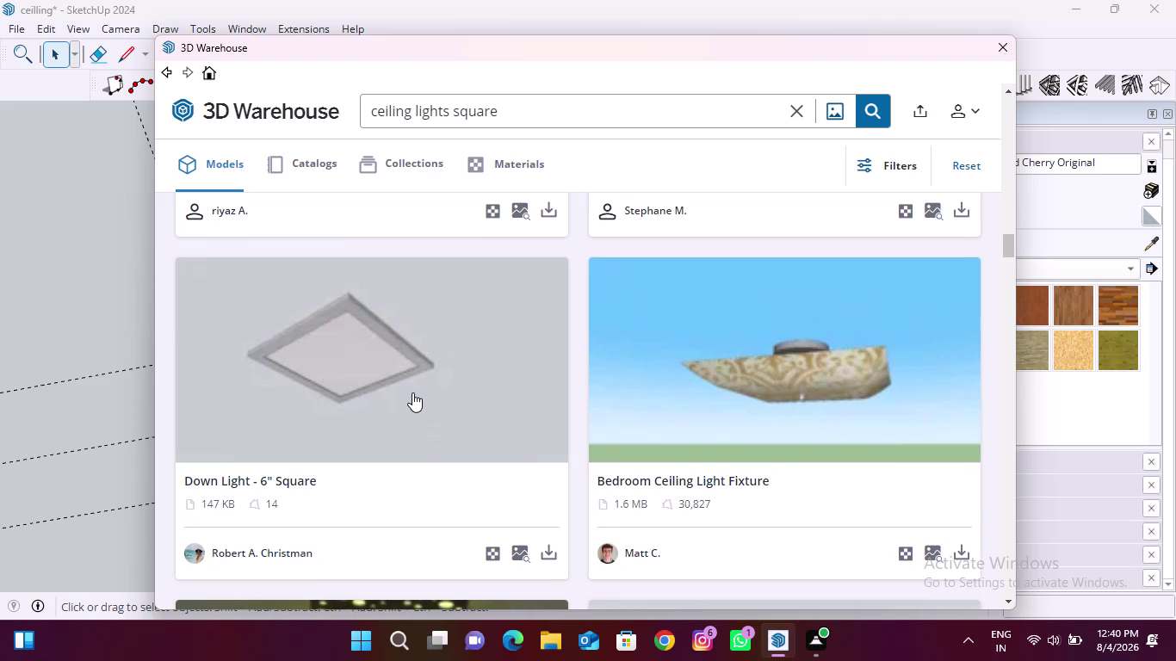
scroll(up, 3)
scroll(up, 3)
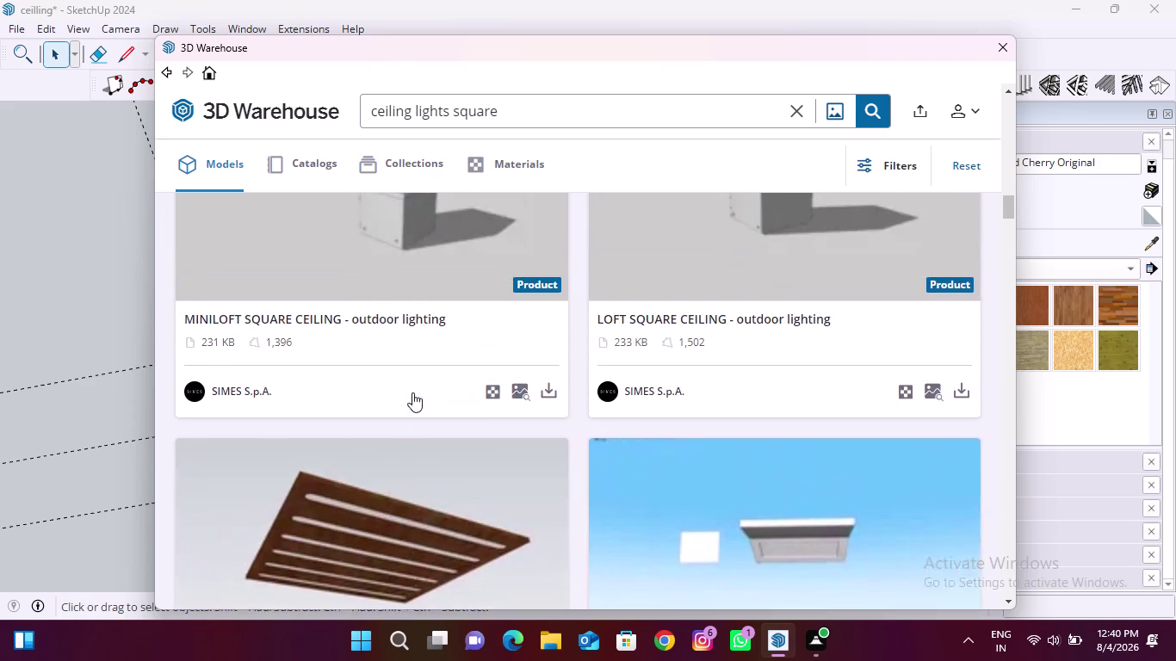
scroll(up, 3)
scroll(up, 3)
scroll(up, 3)
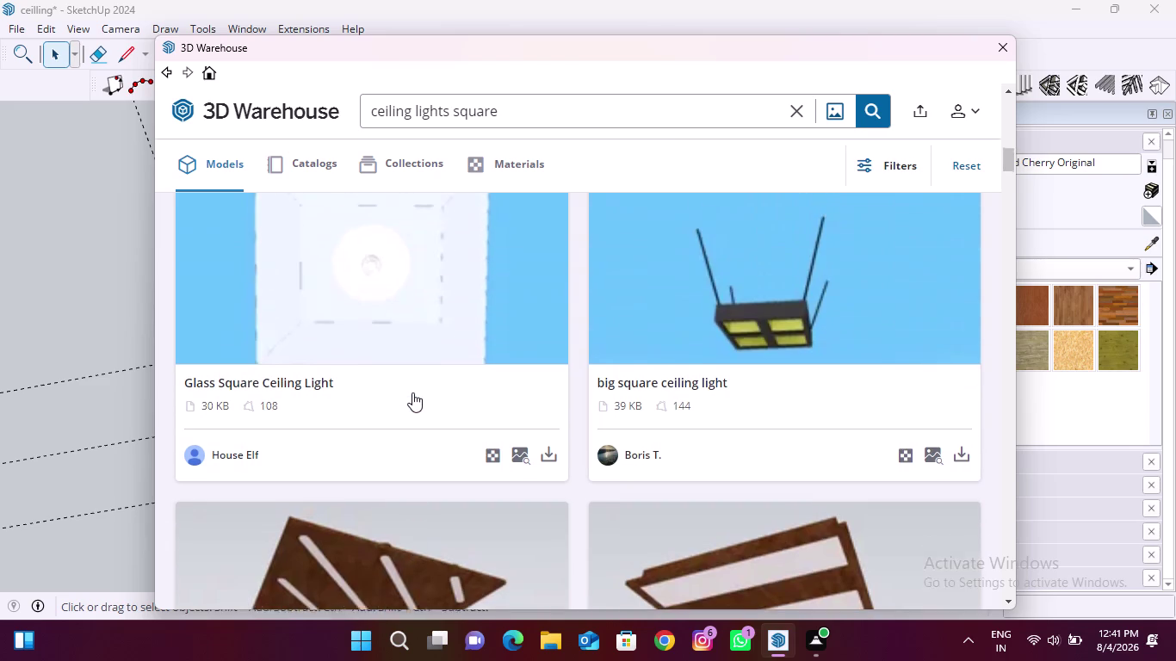
scroll(up, 3)
scroll(up, 3)
scroll(up, 3)
Download the Down Light - 6" Square model directly into the ceiling model.
scroll(down, 3)
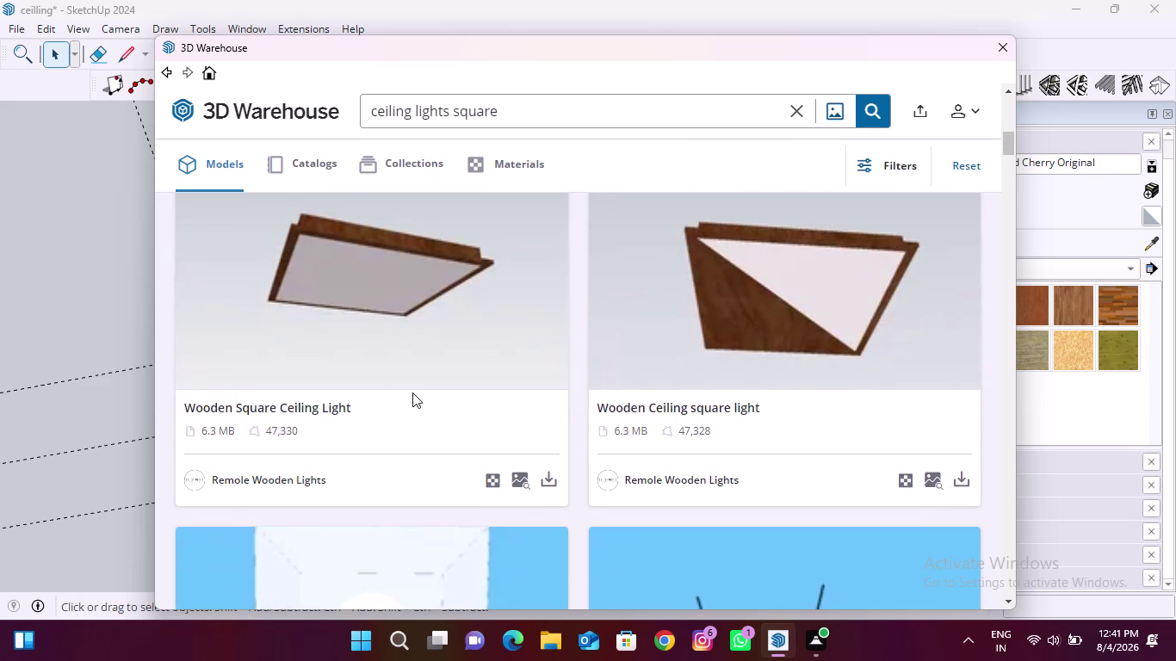
scroll(down, 3)
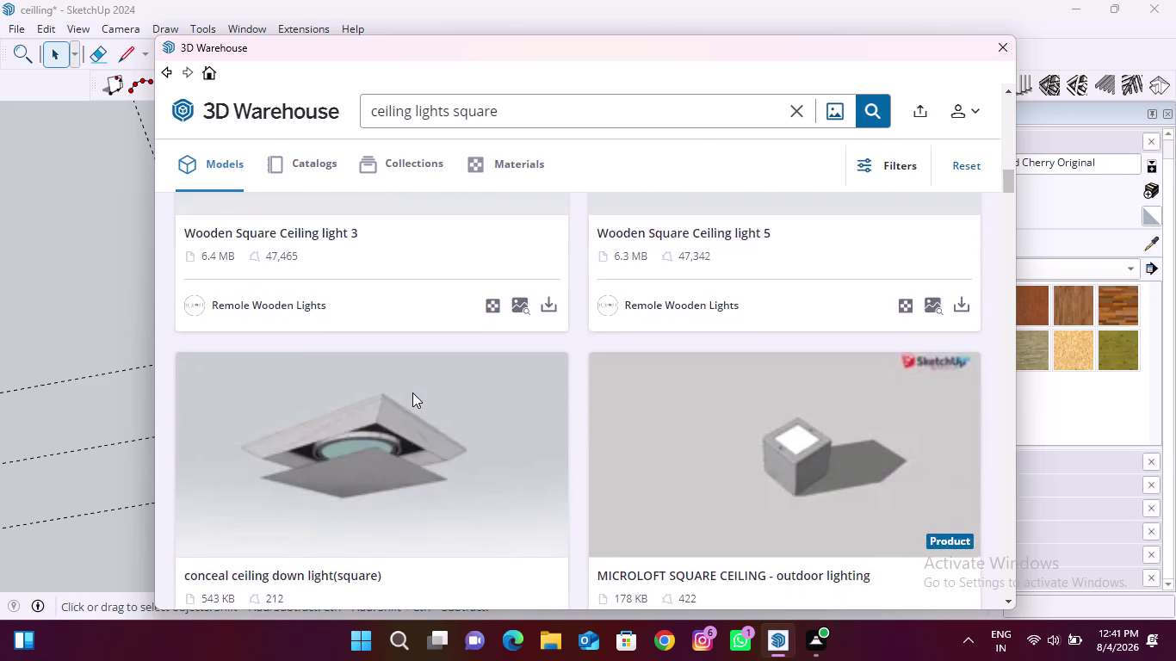
scroll(down, 3)
scroll(down, 3)
scroll(down, 3)
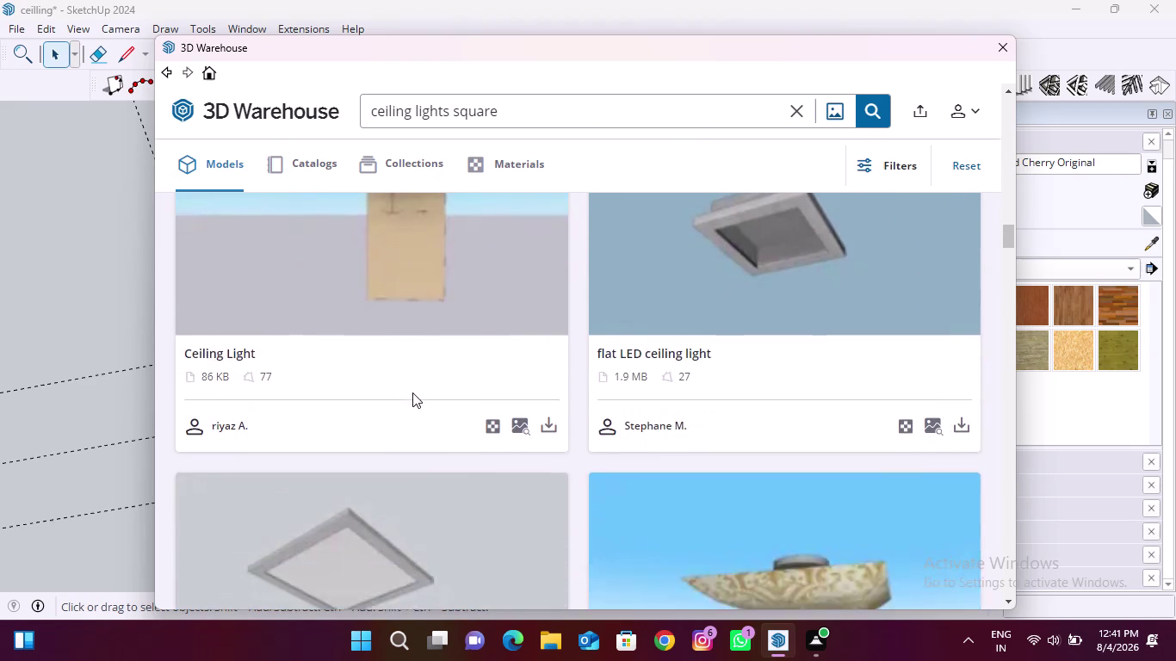
scroll(down, 3)
click(556, 469)
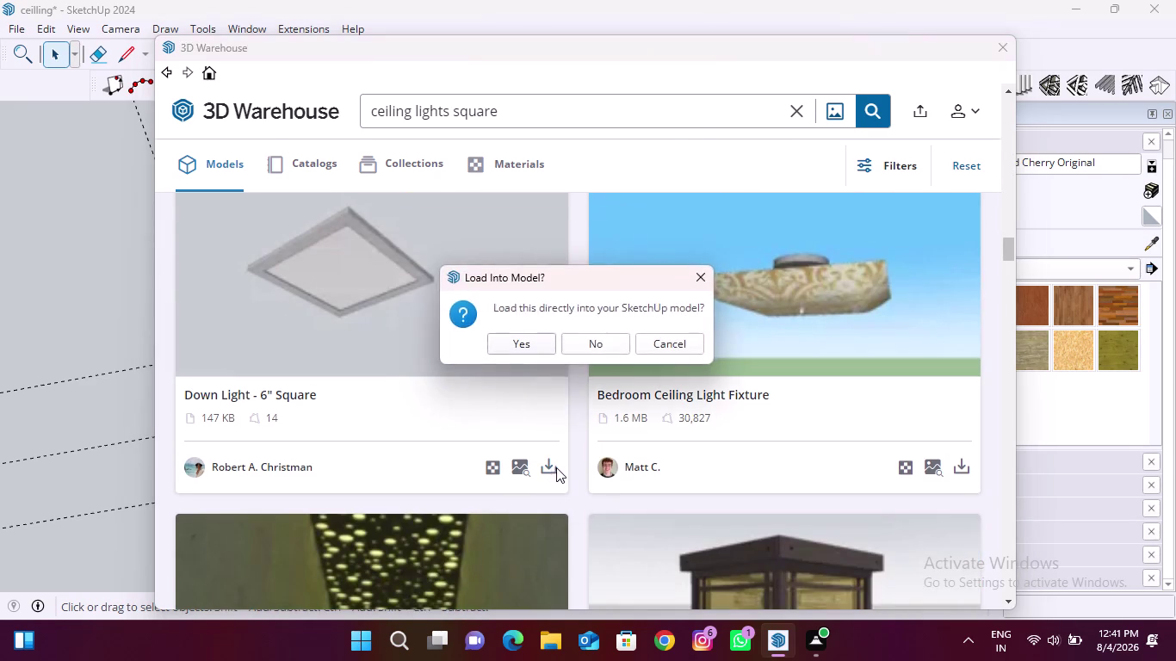
click(526, 348)
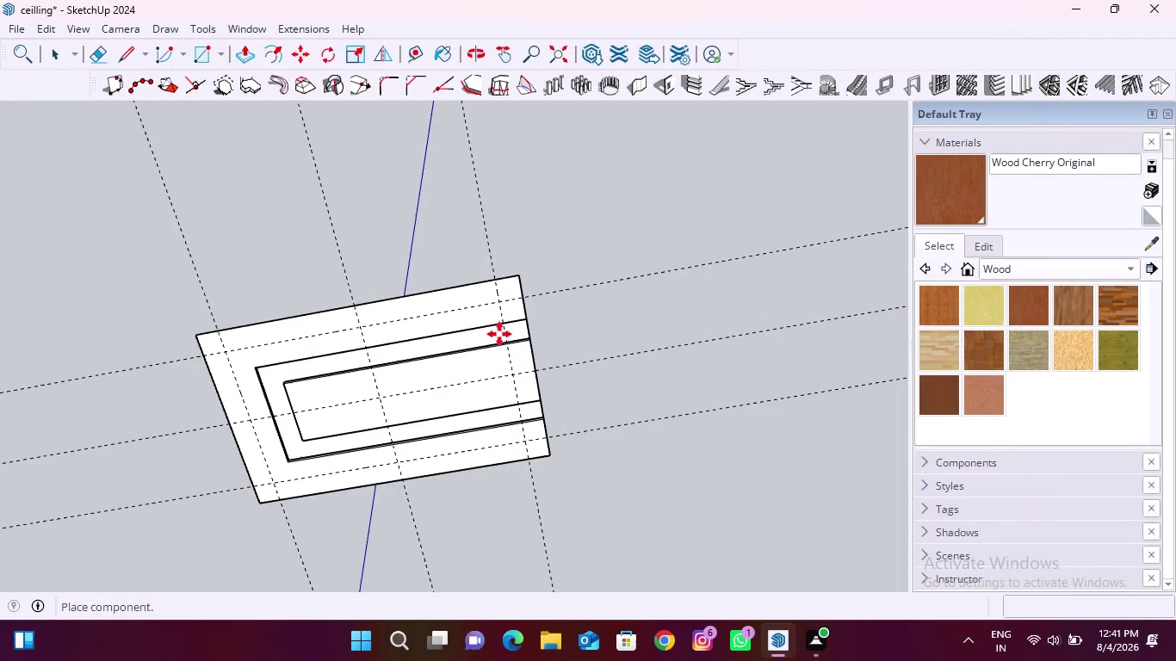
Place the square light frame on a guide intersection and copy it along the lower border.
scroll(up, 3)
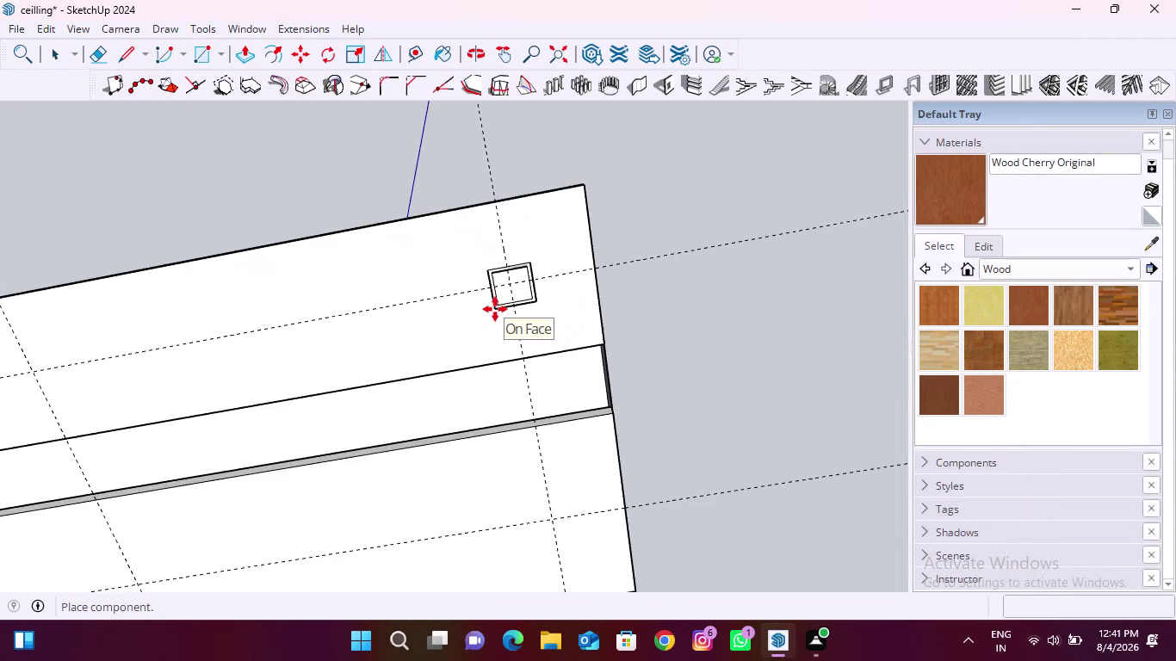
scroll(up, 3)
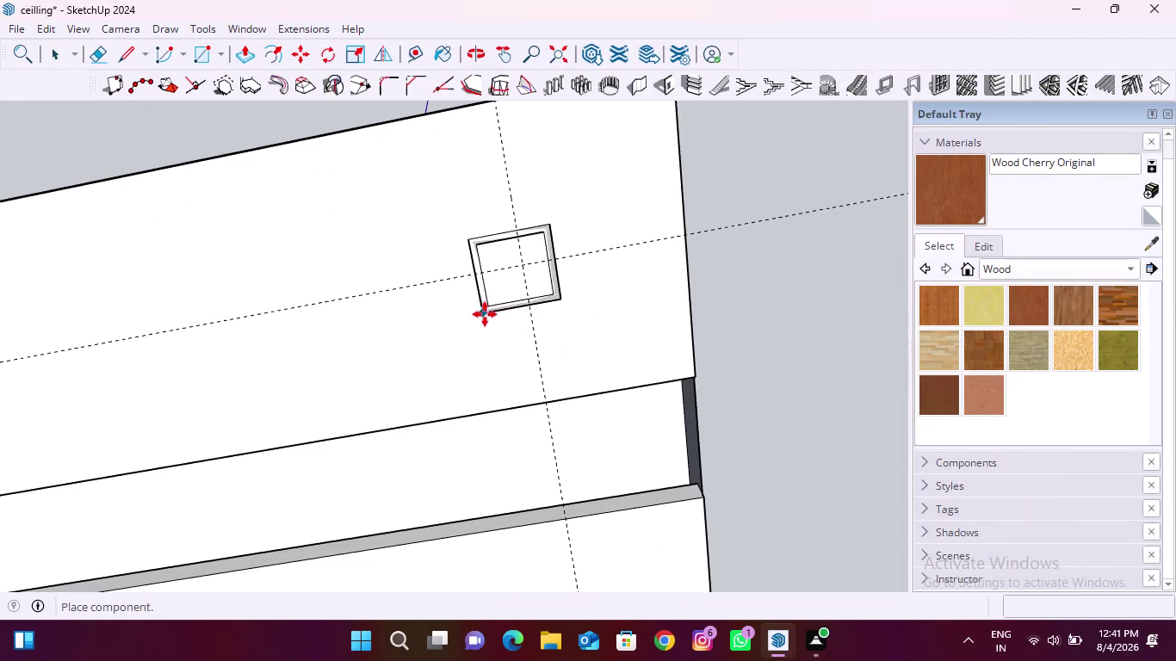
click(420, 400)
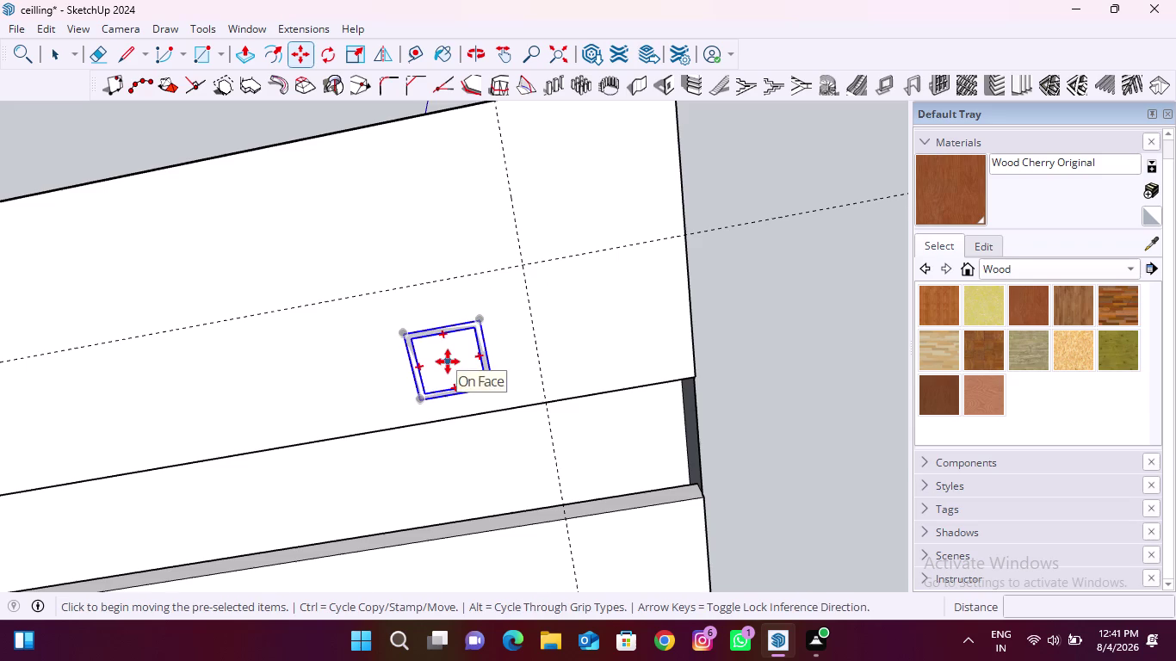
click(447, 362)
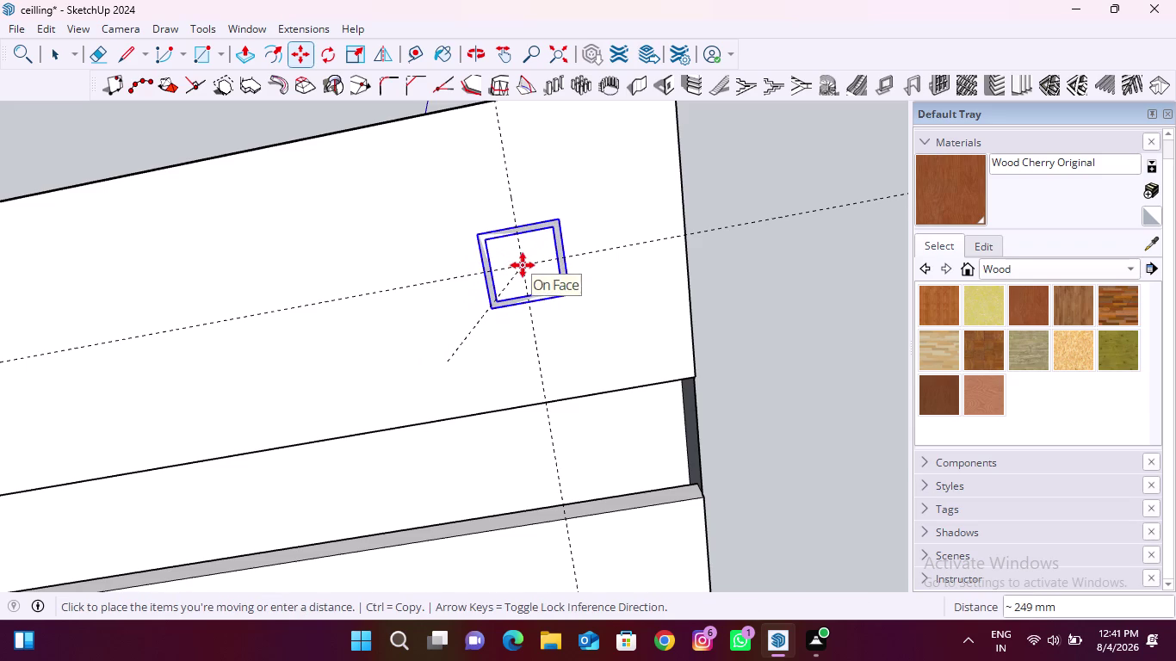
click(522, 265)
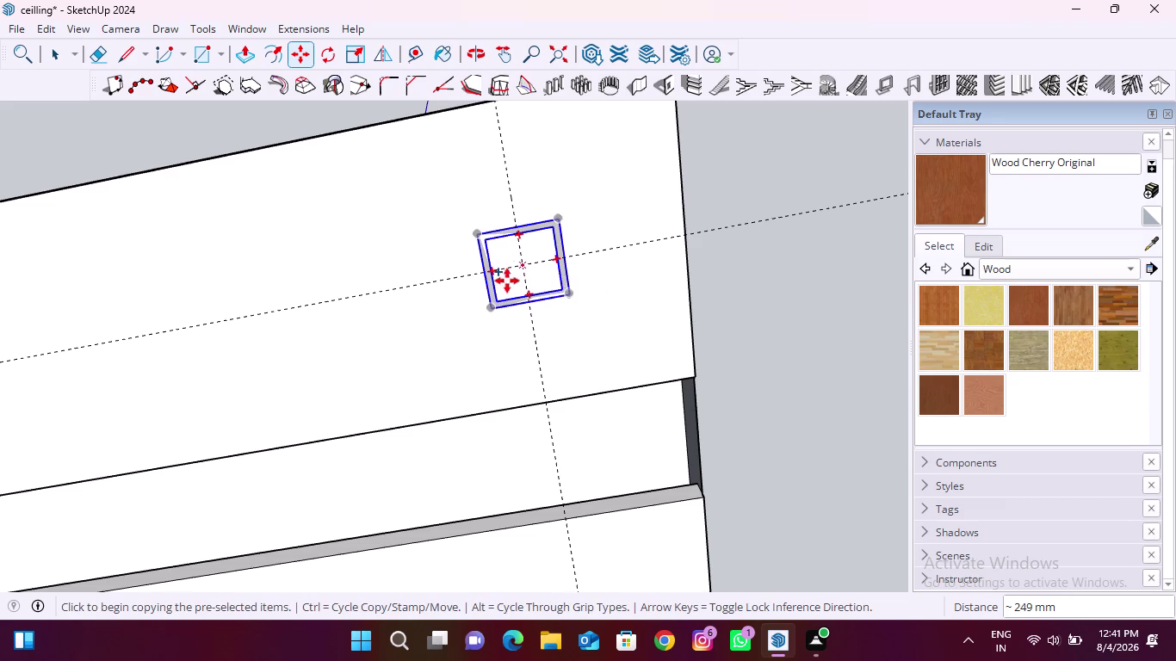
click(525, 268)
scroll(down, 3)
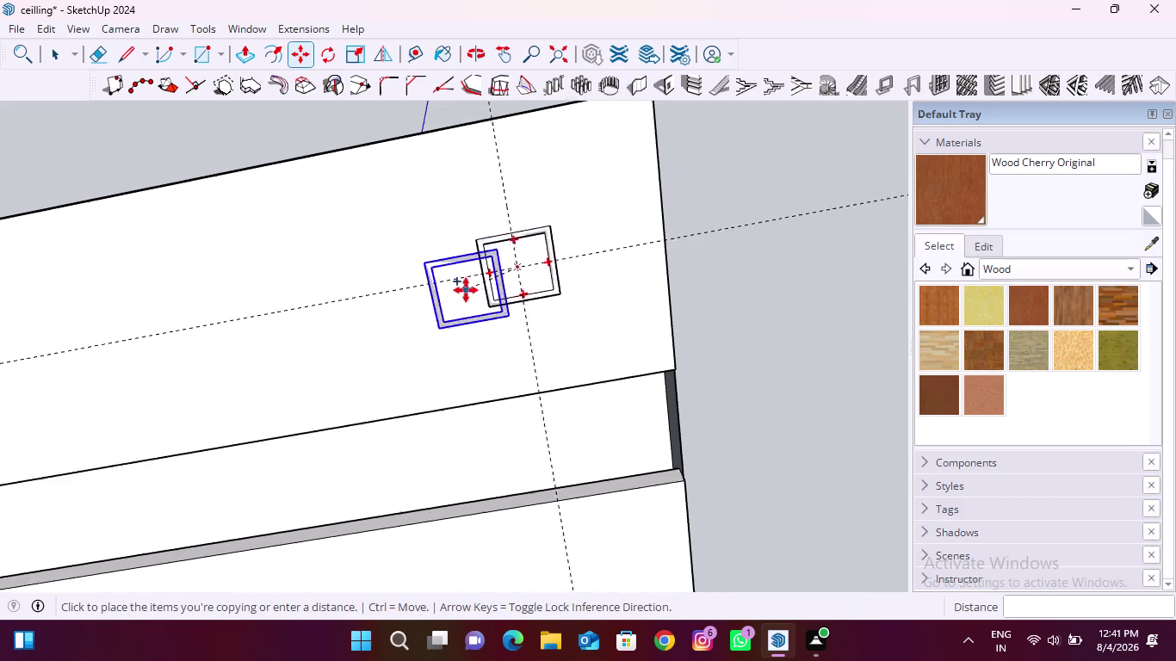
scroll(down, 3)
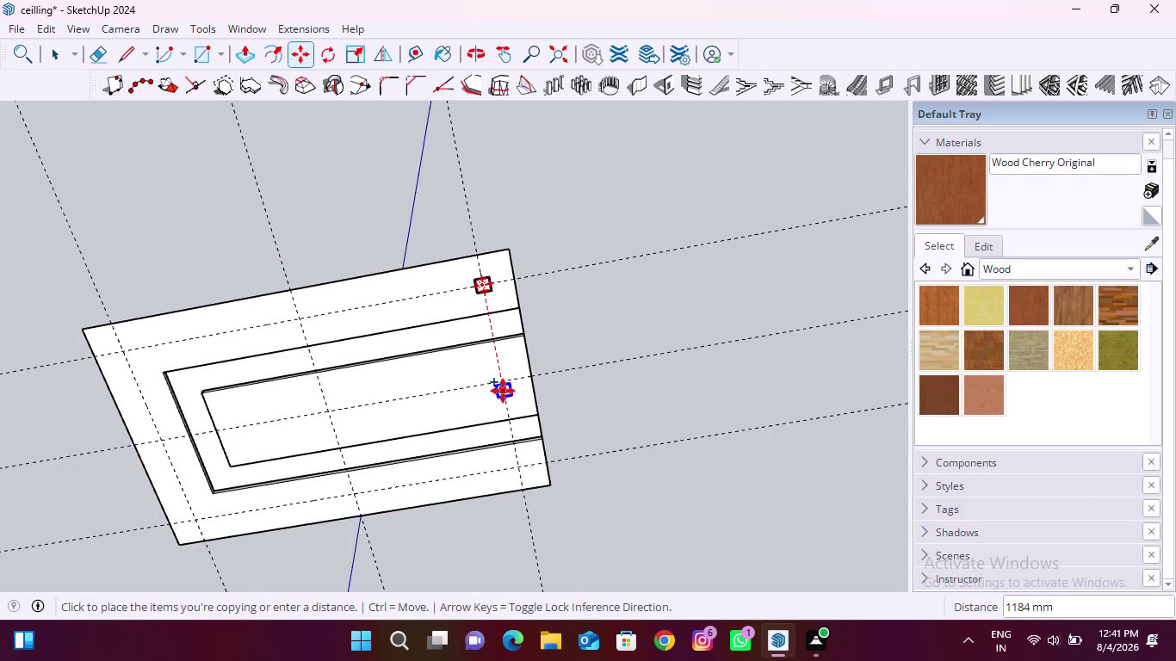
scroll(up, 3)
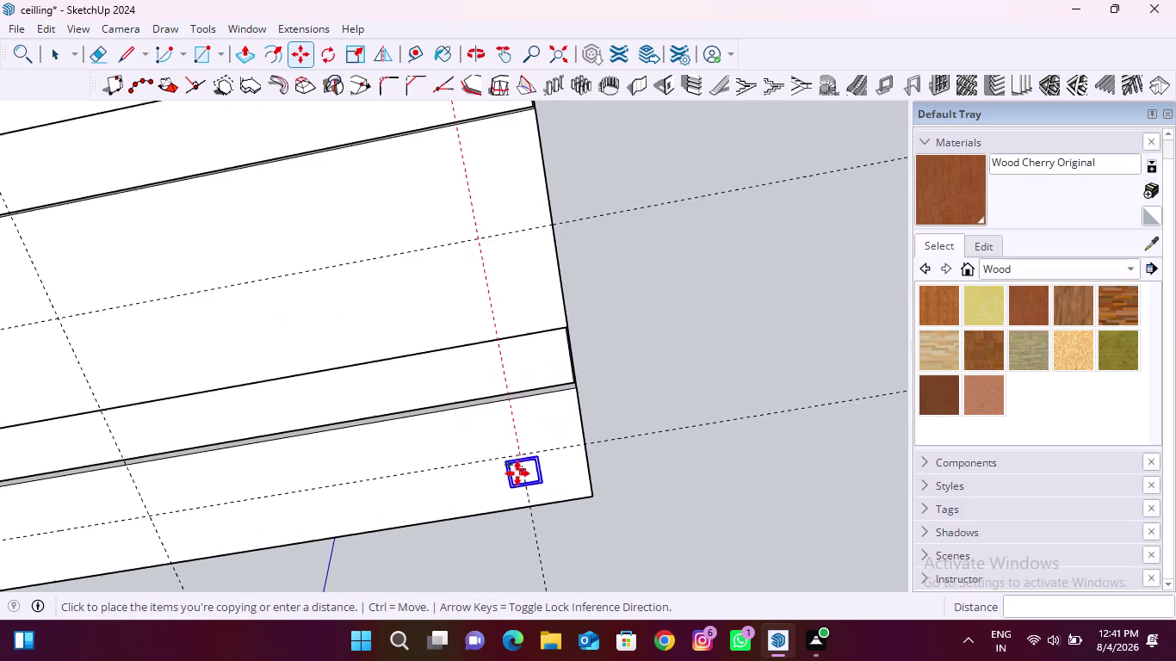
scroll(up, 3)
click(522, 456)
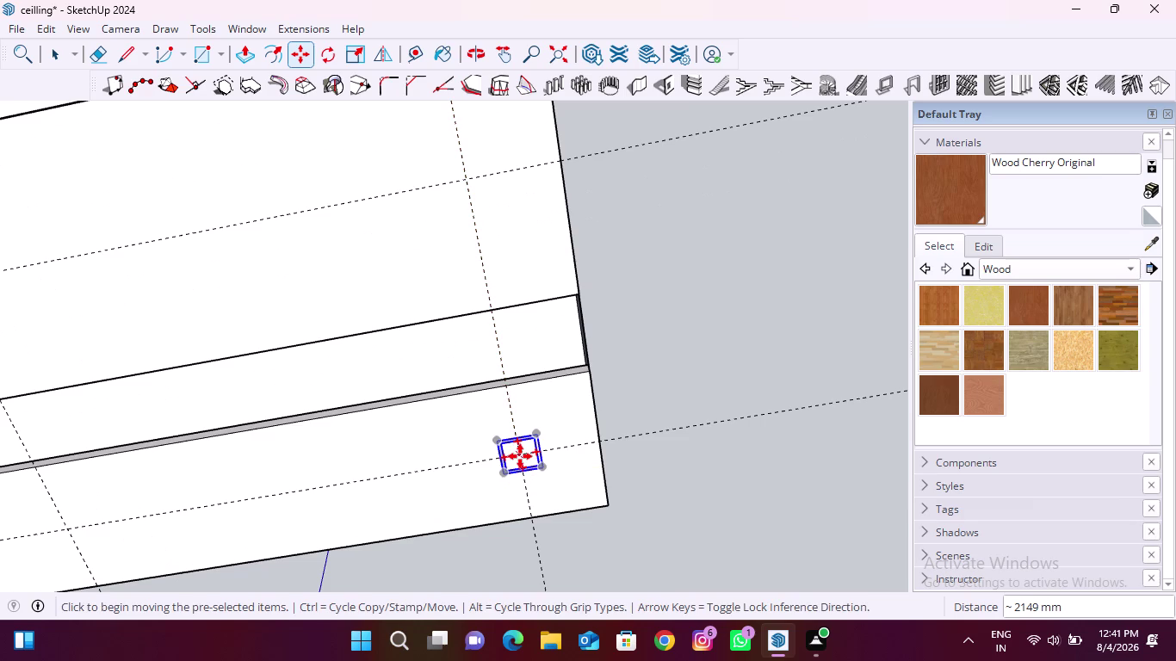
click(520, 456)
scroll(down, 3)
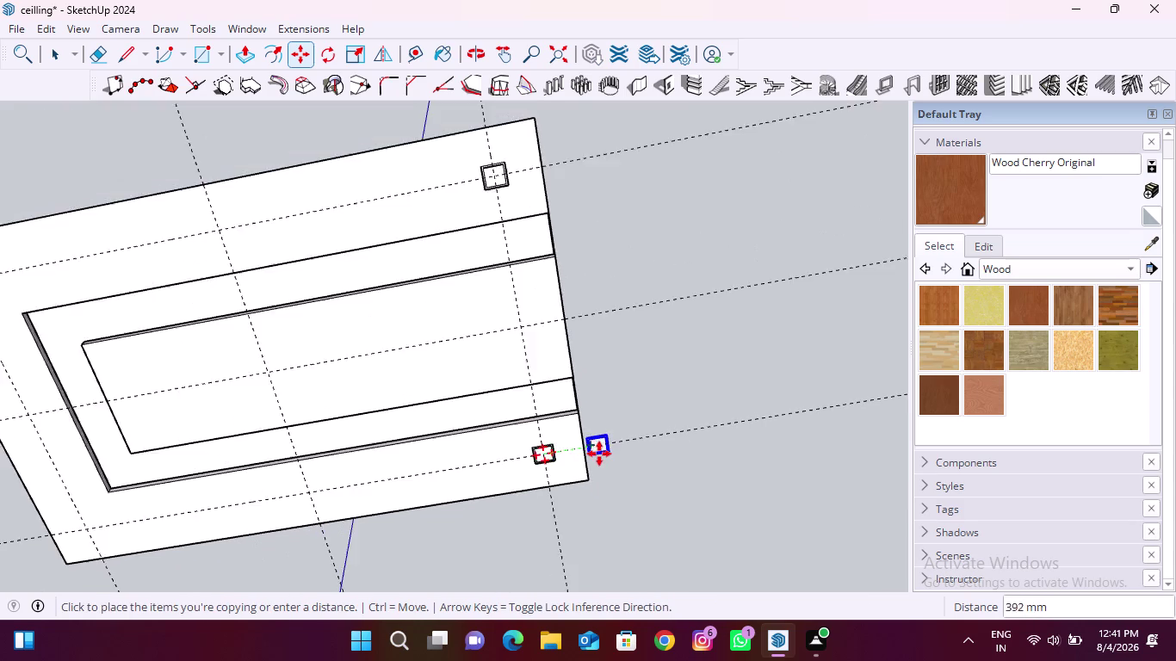
scroll(down, 3)
scroll(up, 3)
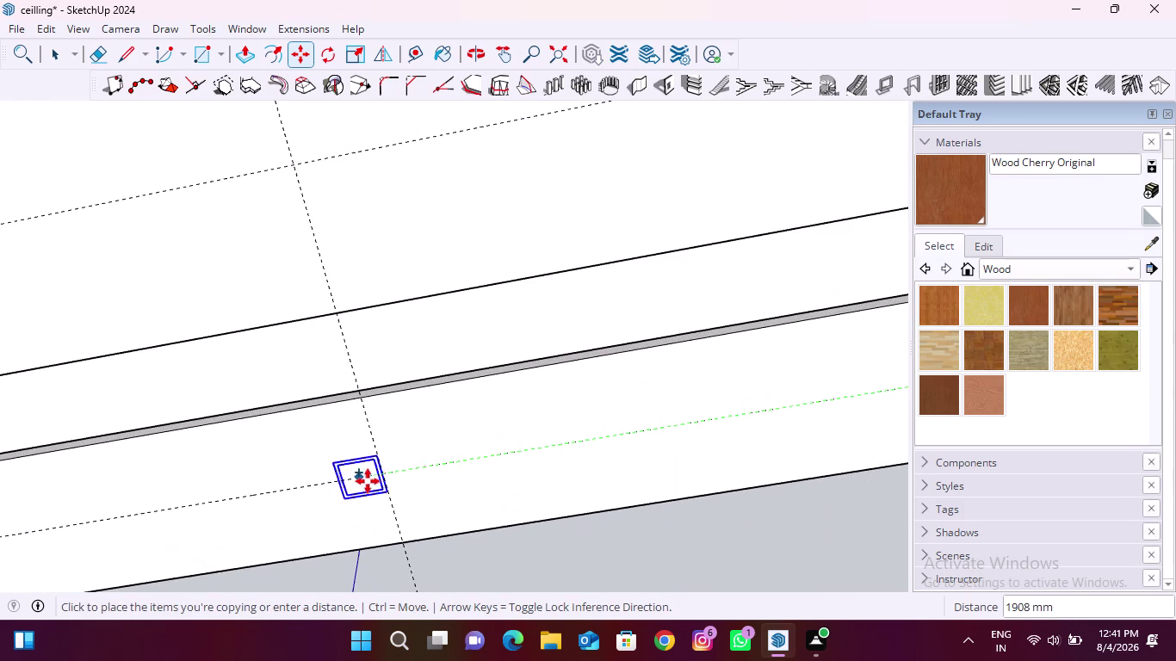
click(384, 476)
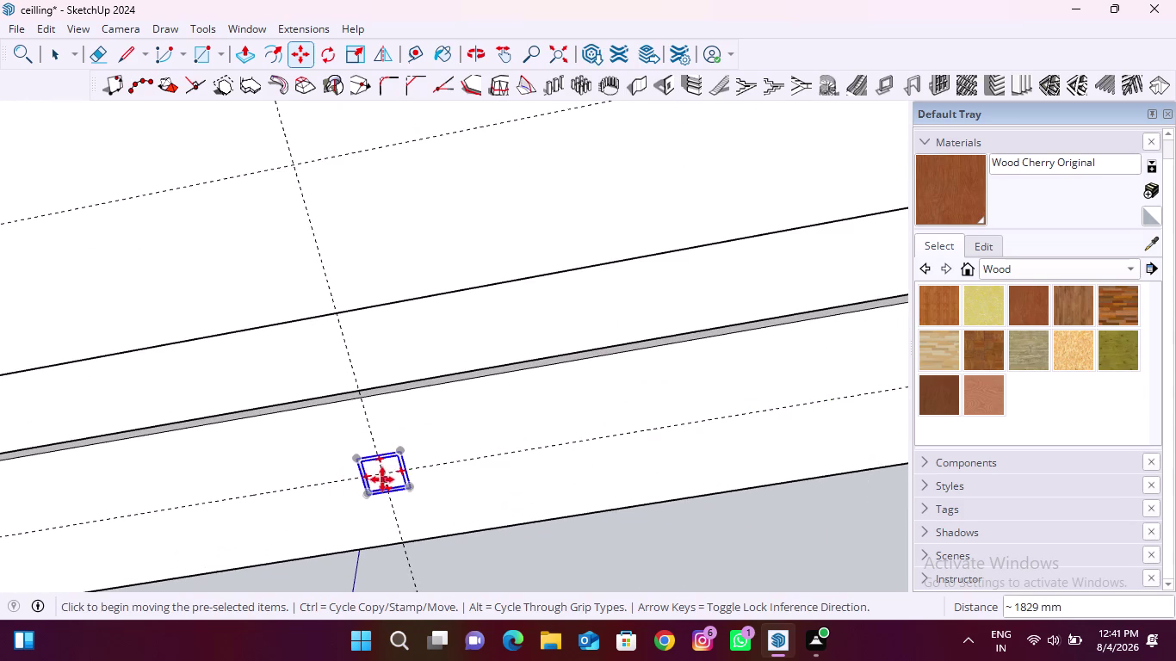
Copy the light frame to the upper border, both left corners and midway along the left border.
click(382, 472)
scroll(down, 3)
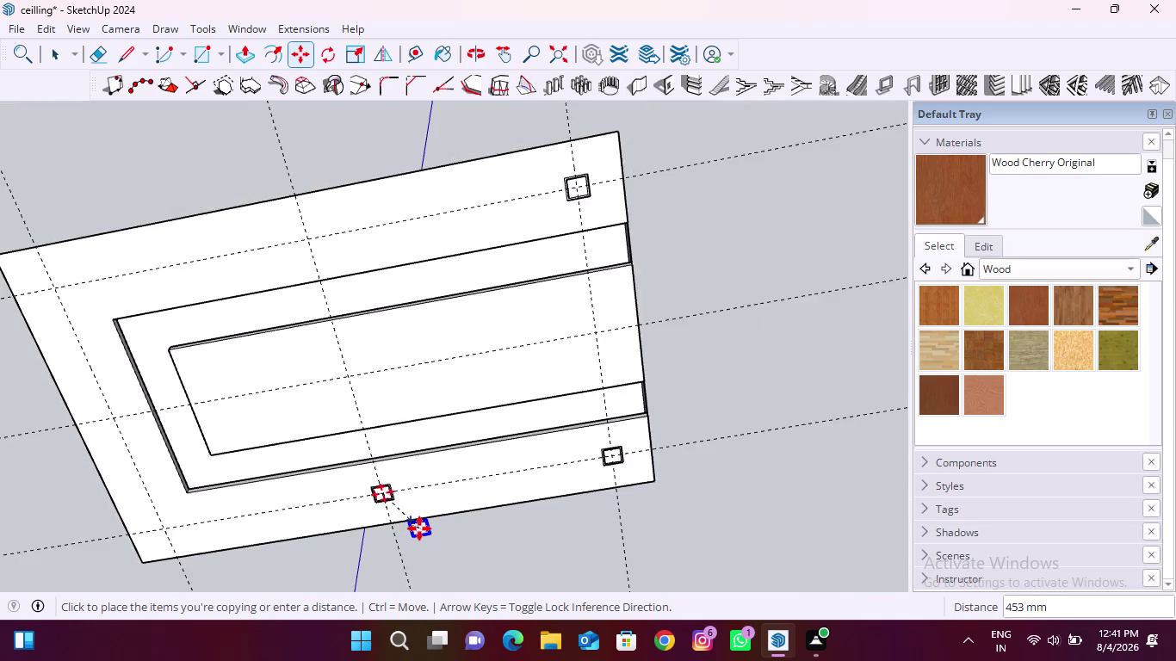
scroll(down, 3)
scroll(up, 3)
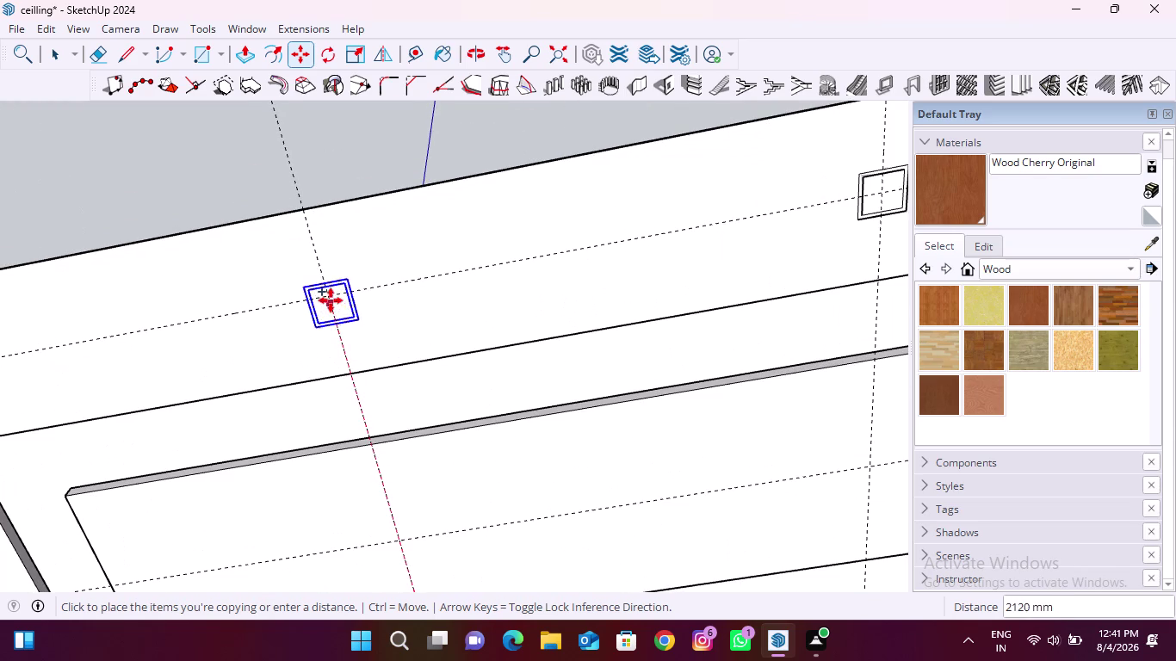
click(330, 298)
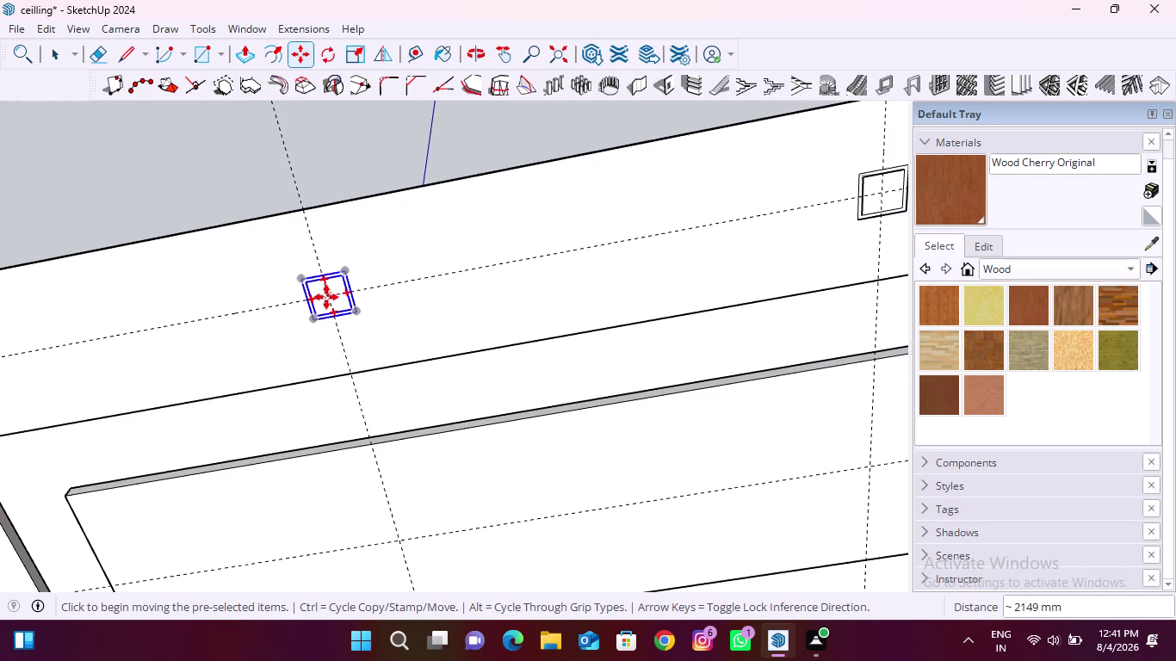
click(326, 296)
scroll(down, 3)
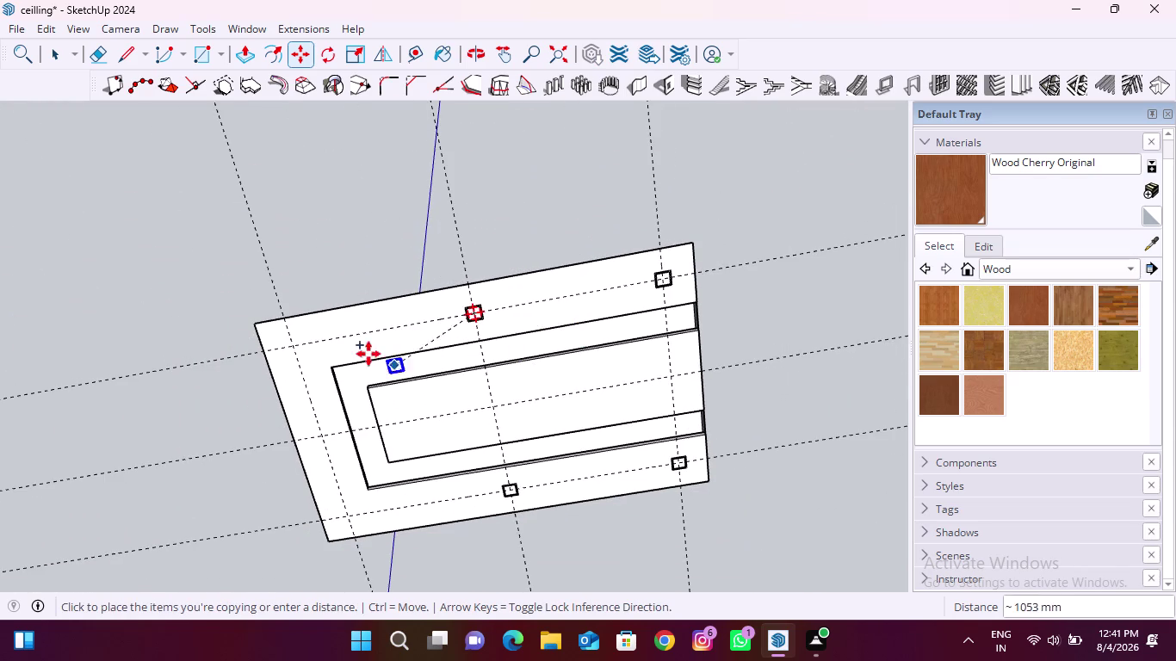
scroll(up, 3)
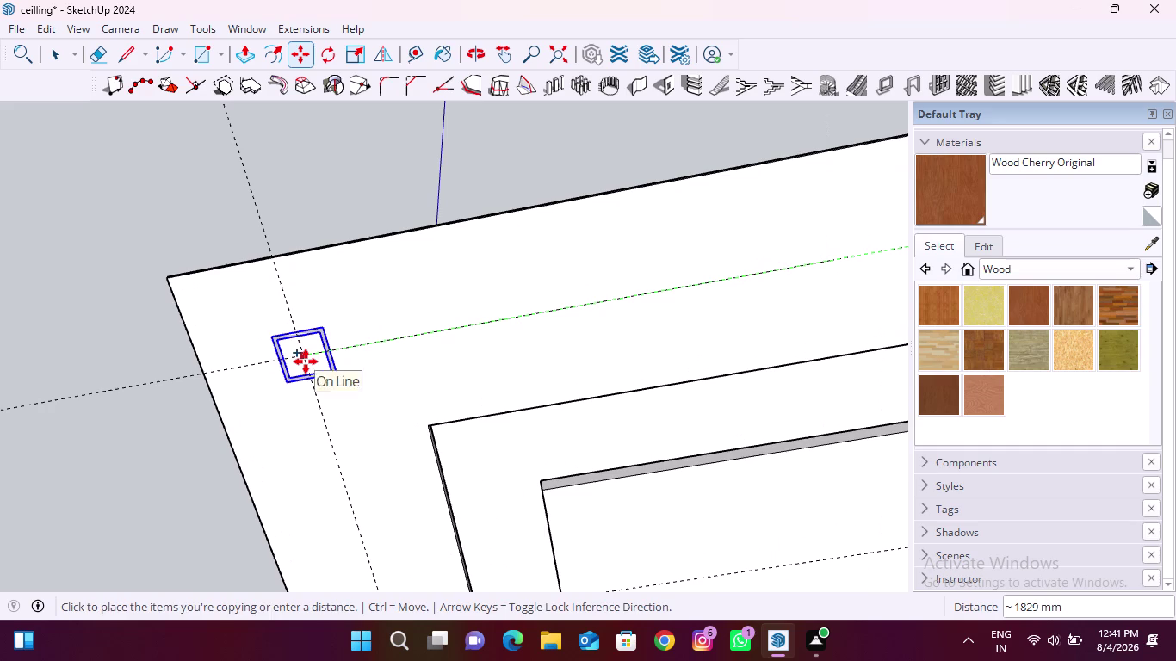
click(305, 362)
scroll(down, 3)
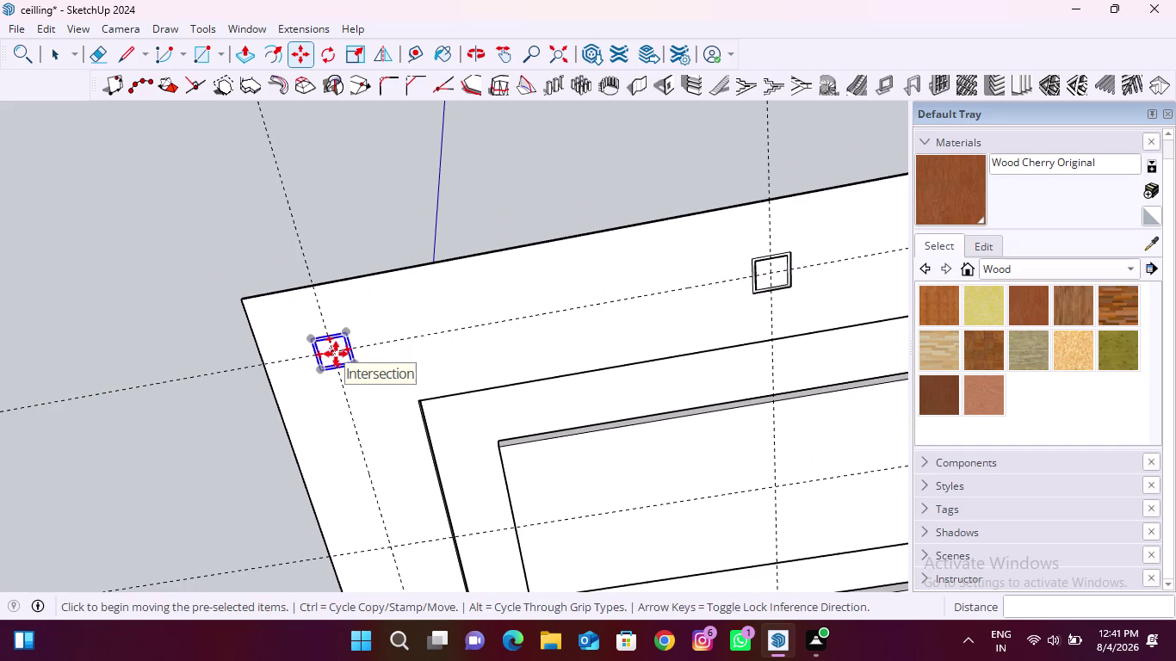
click(335, 354)
scroll(down, 3)
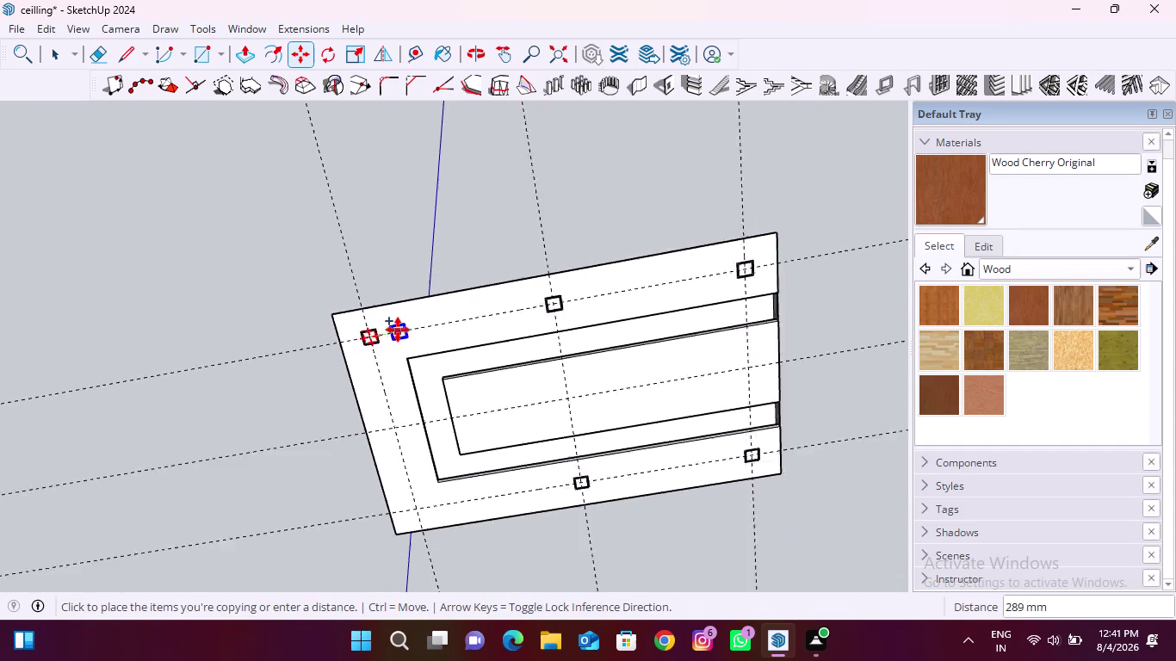
scroll(down, 3)
scroll(up, 3)
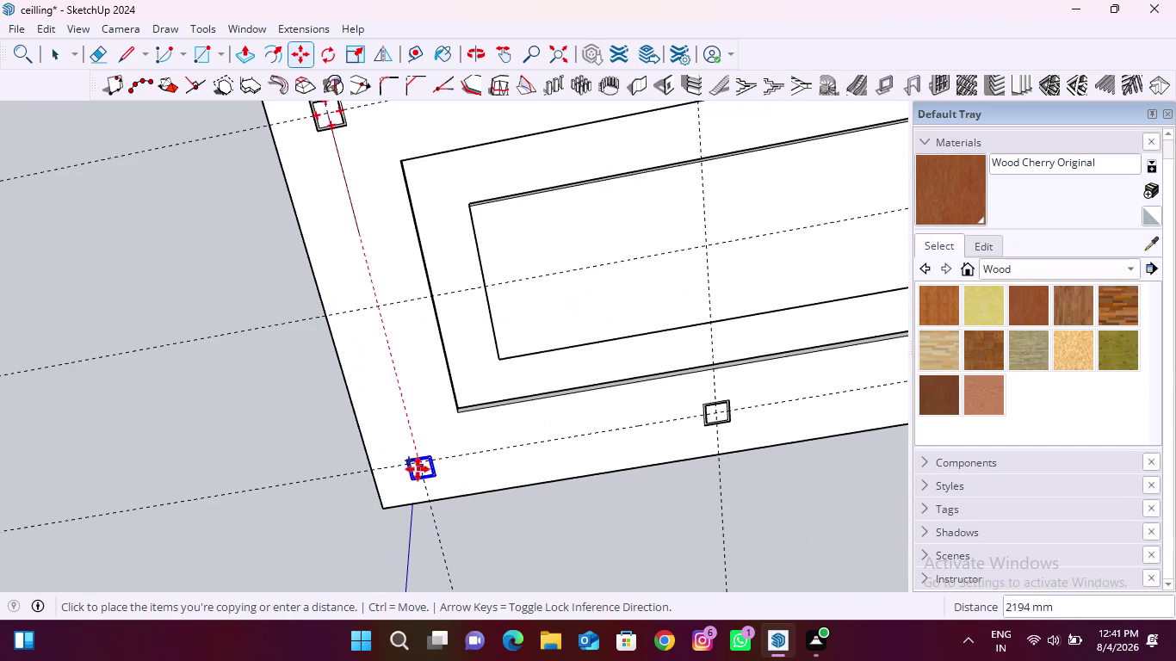
click(418, 460)
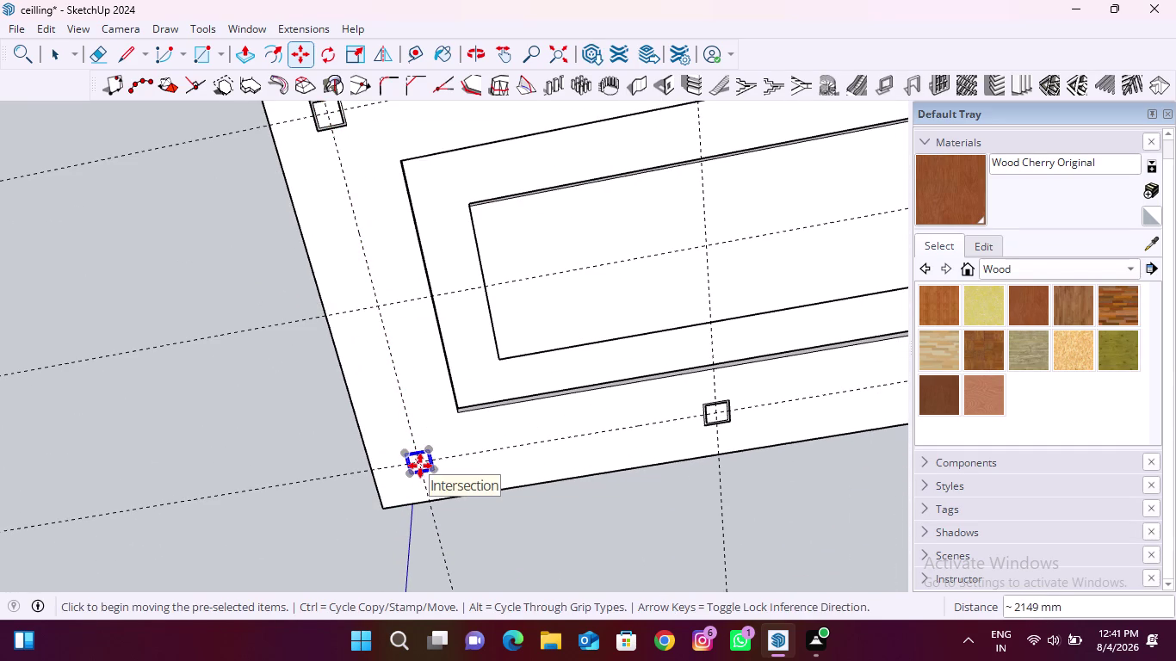
click(420, 465)
click(380, 307)
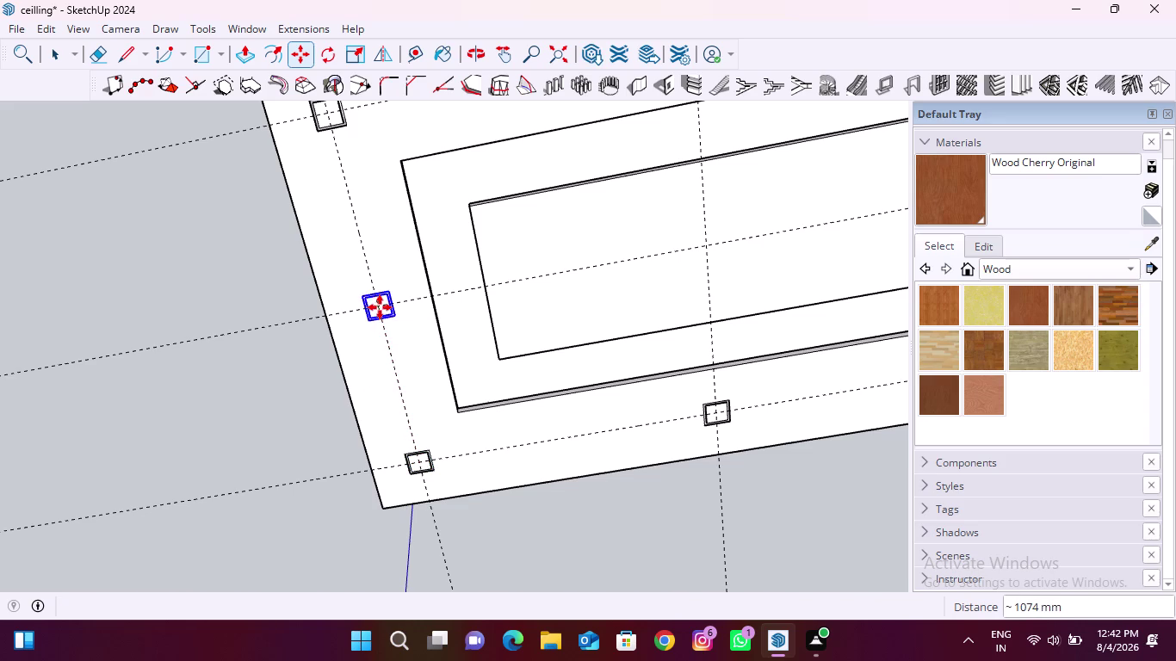
scroll(down, 3)
Deselect the lights and remove all guide lines with Edit > Delete Guides.
key(space)
click(815, 430)
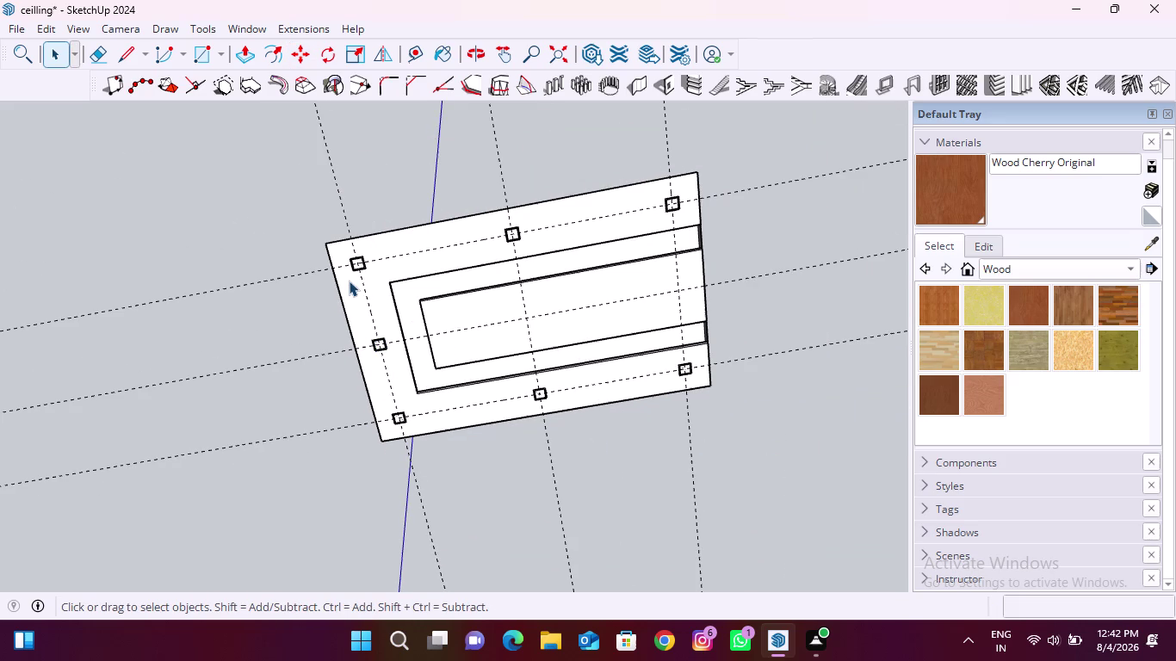
click(50, 28)
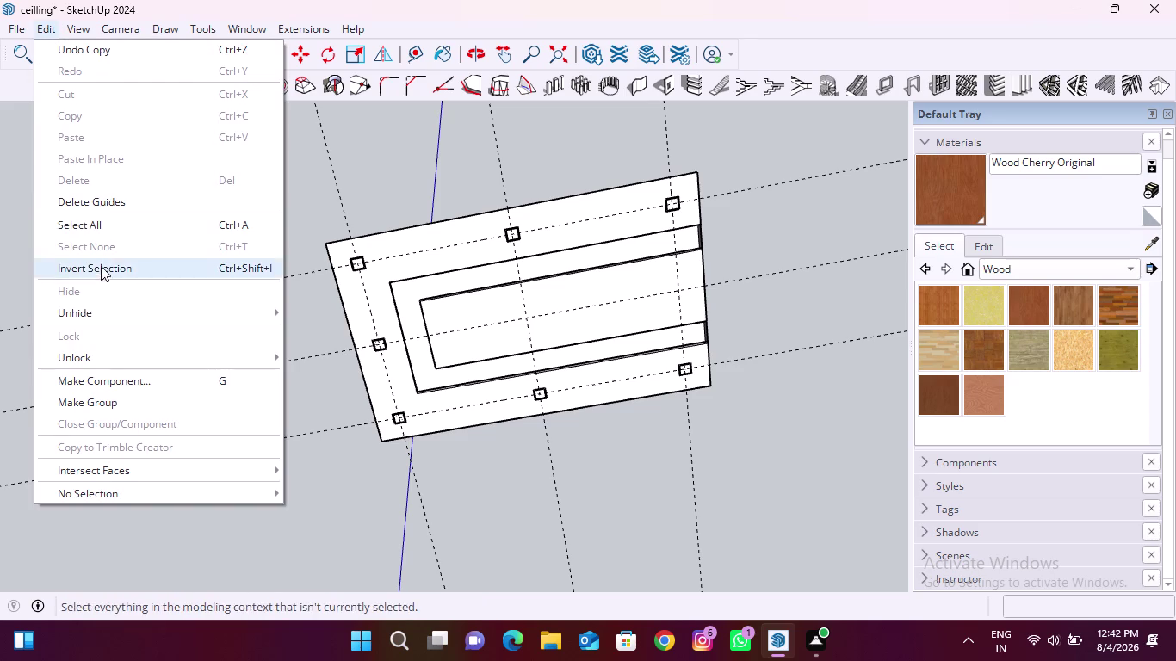
click(143, 207)
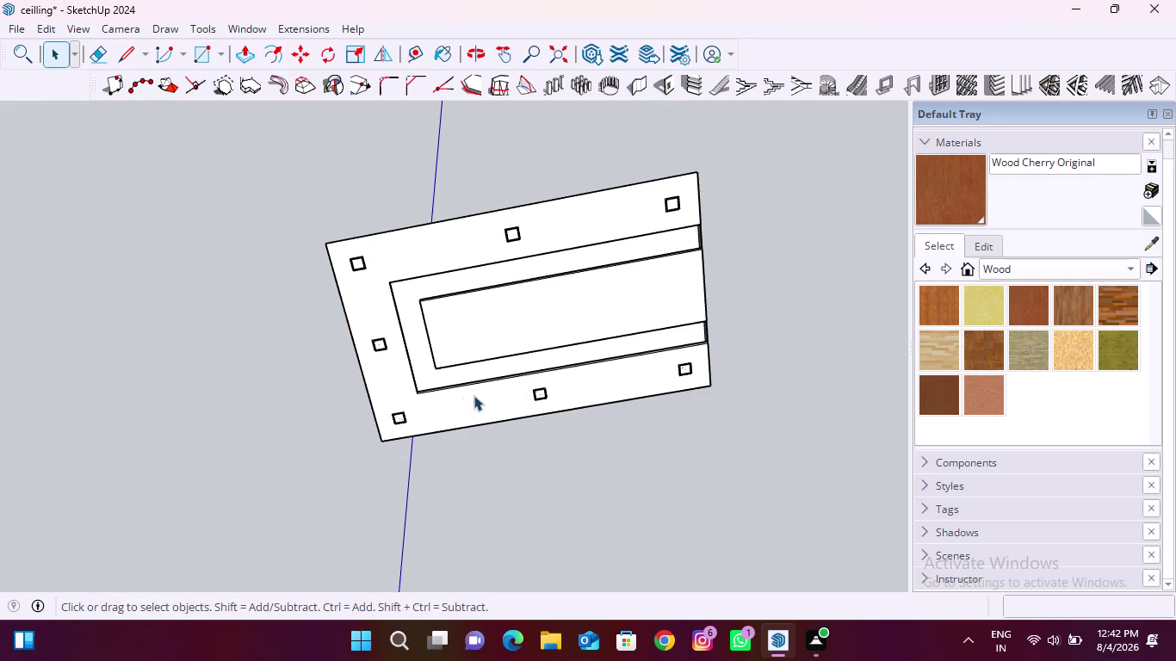
scroll(down, 3)
middle_drag(430, 399, 553, 285)
scroll(up, 3)
middle_drag(522, 384, 635, 436)
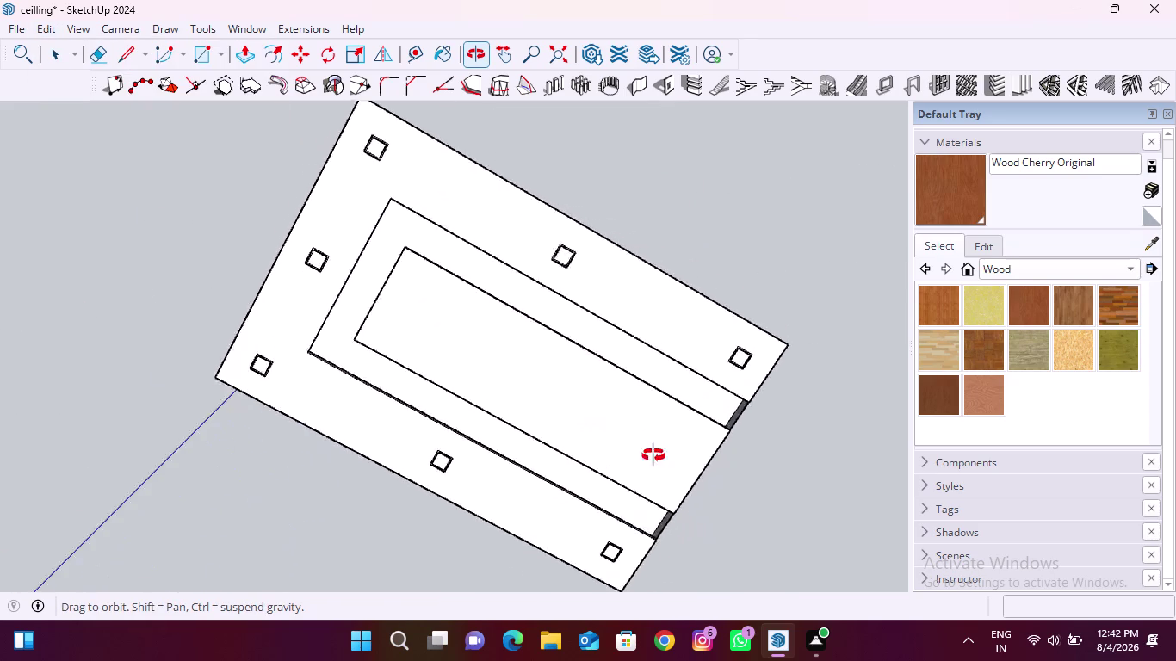
middle_drag(635, 436, 763, 562)
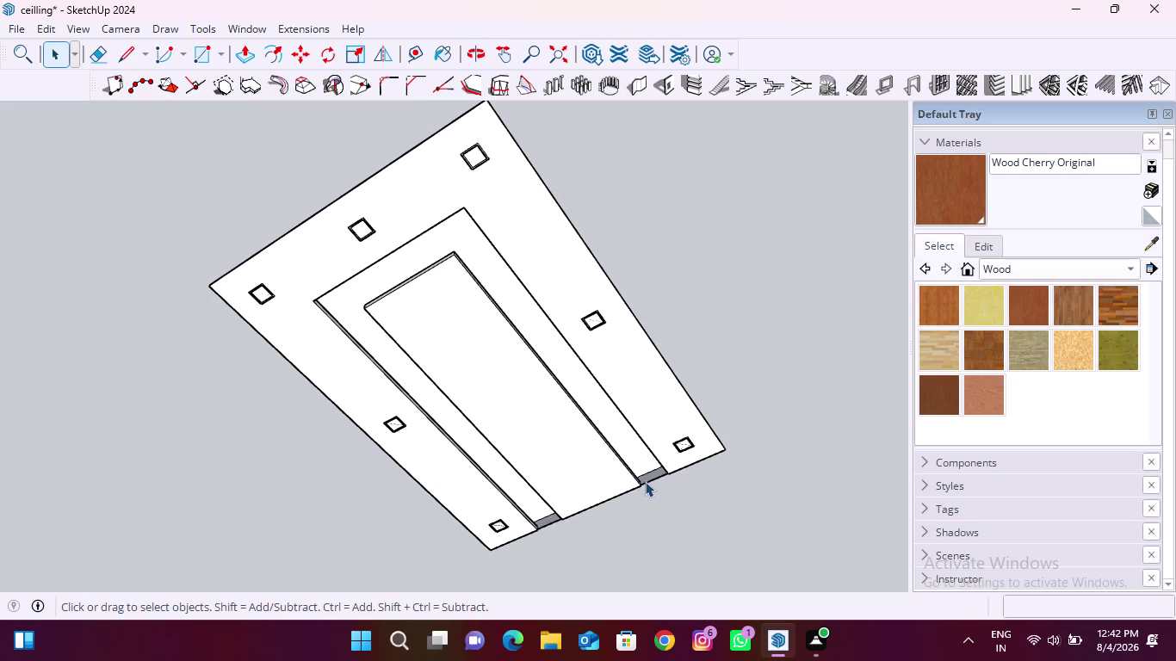
scroll(up, 3)
middle_drag(645, 483, 662, 530)
scroll(up, 3)
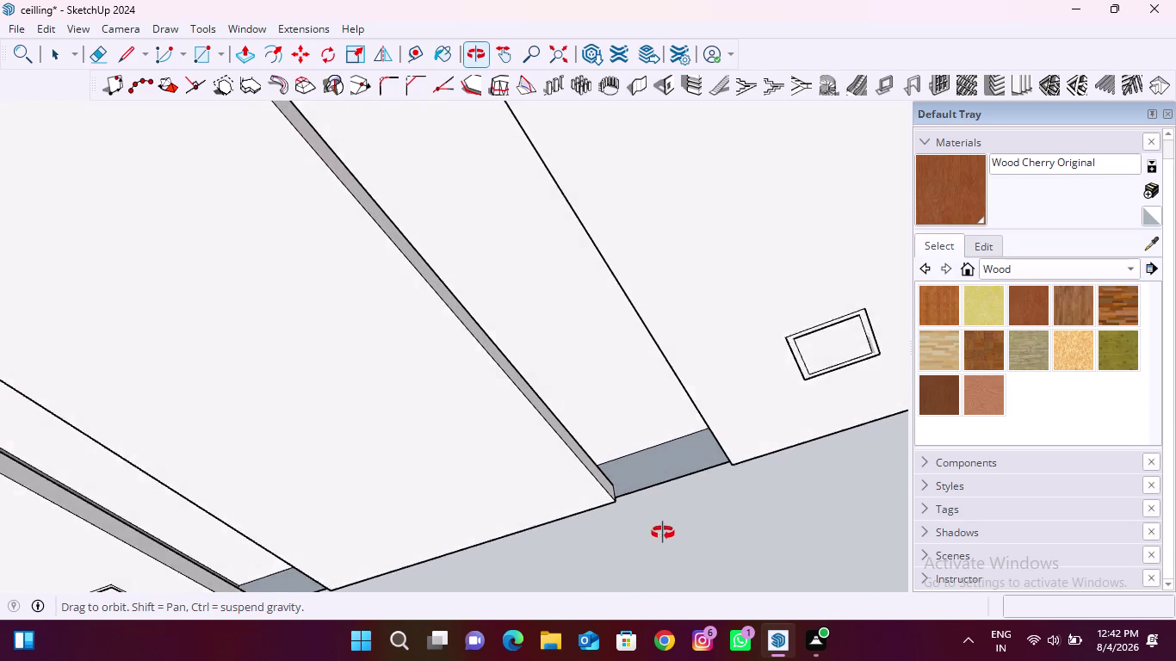
middle_drag(662, 530, 665, 559)
scroll(up, 3)
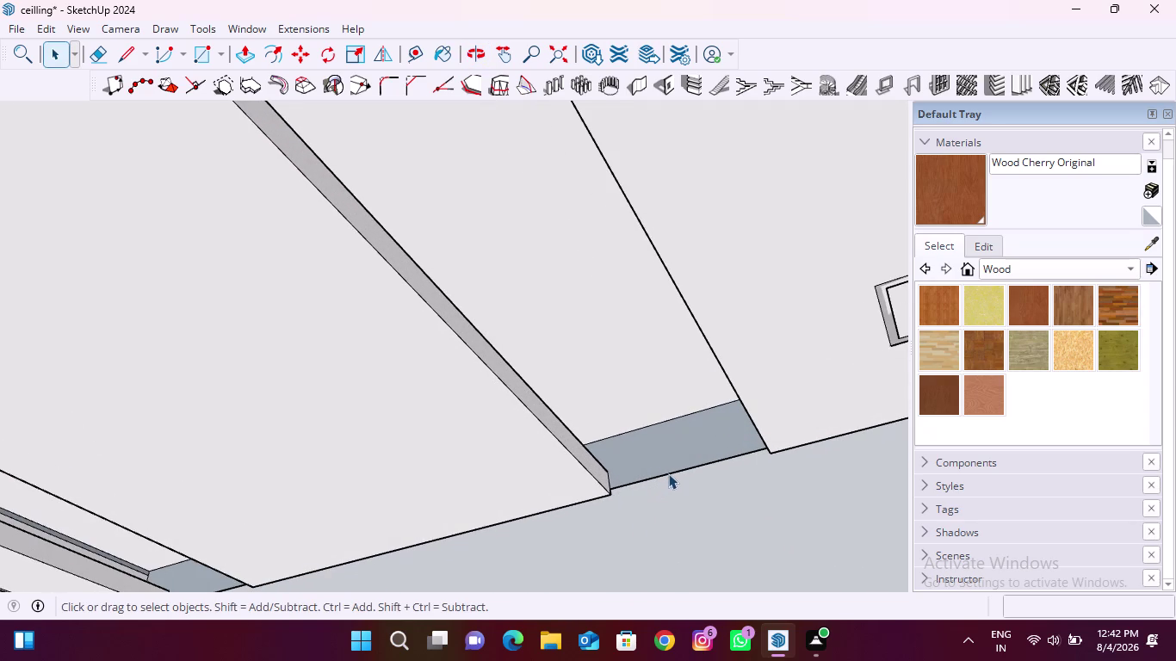
click(671, 473)
middle_drag(678, 493, 550, 348)
scroll(up, 3)
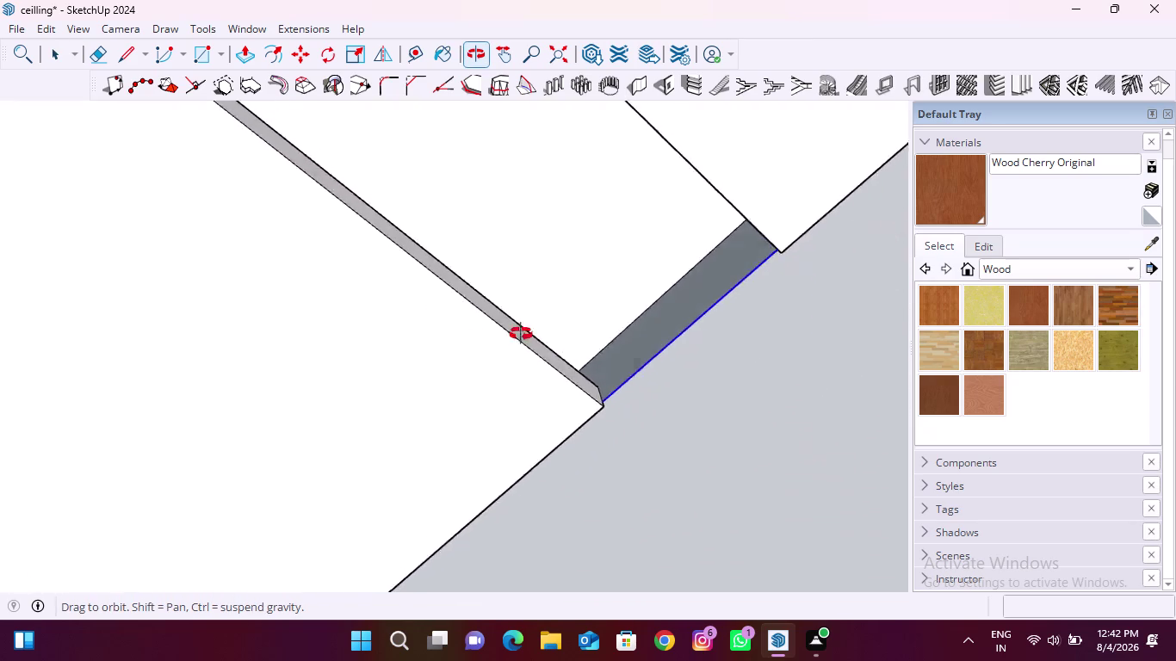
middle_drag(551, 348, 283, 300)
middle_drag(433, 273, 246, 425)
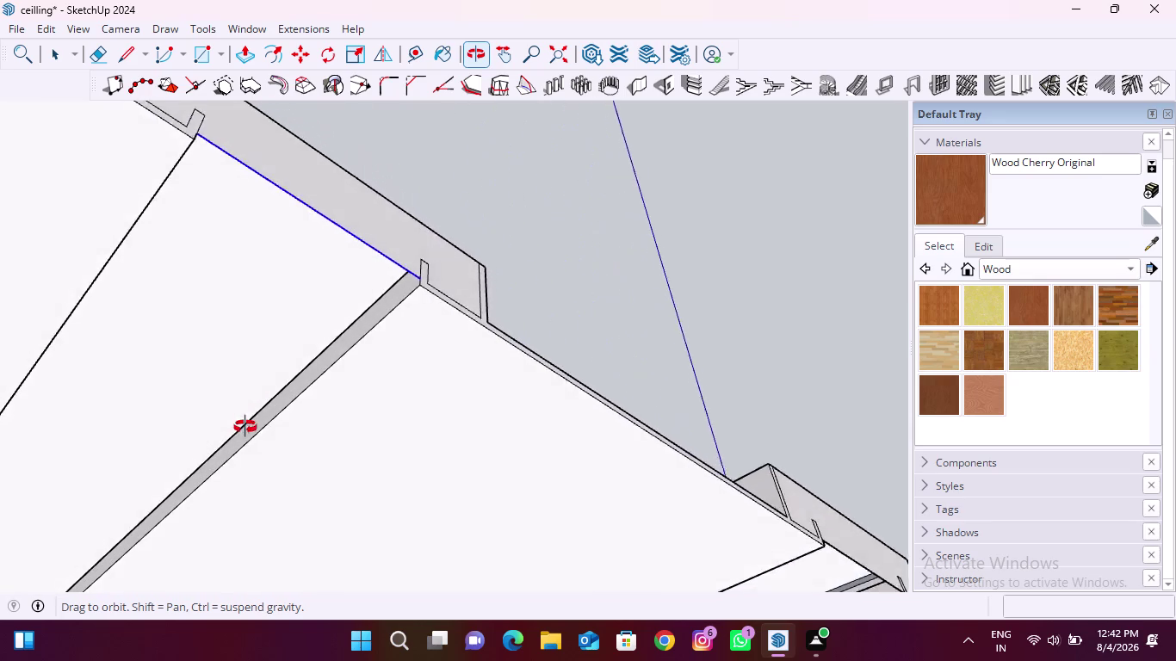
middle_drag(247, 425, 201, 522)
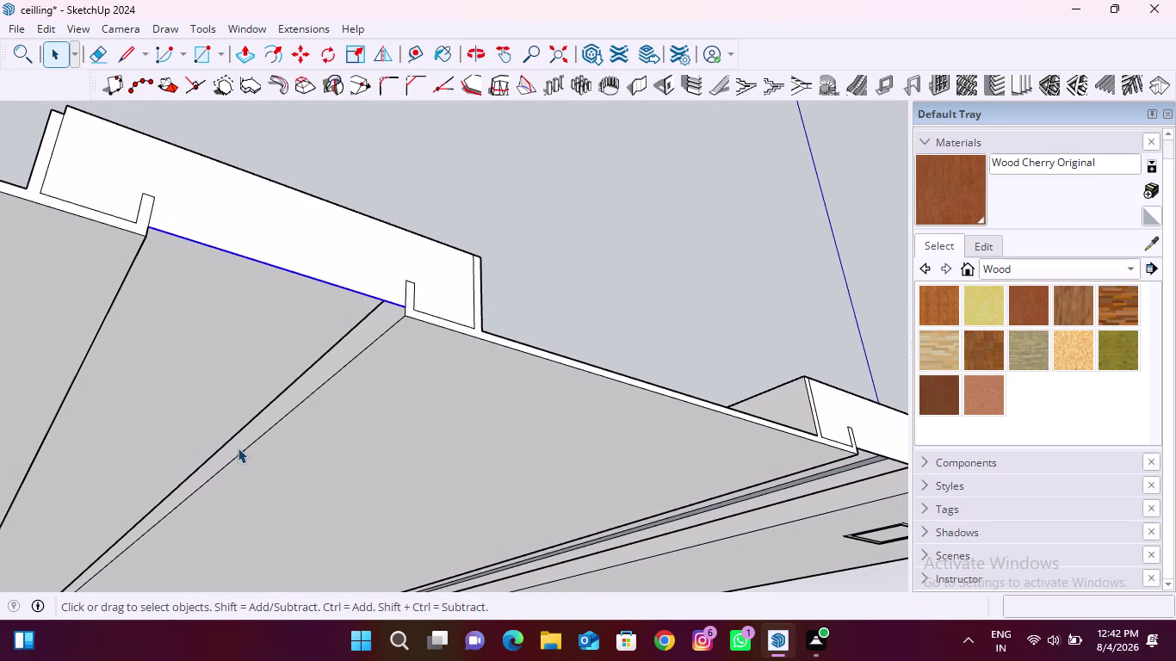
key(space)
click(584, 259)
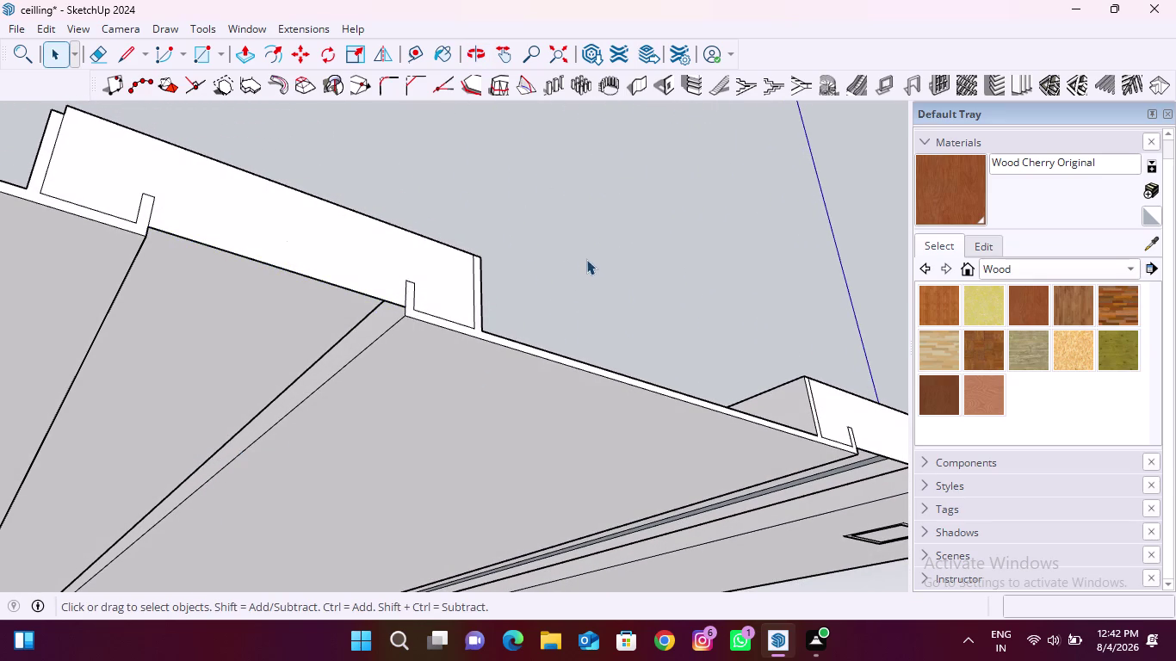
scroll(down, 3)
middle_drag(399, 373, 785, 344)
middle_drag(503, 416, 535, 405)
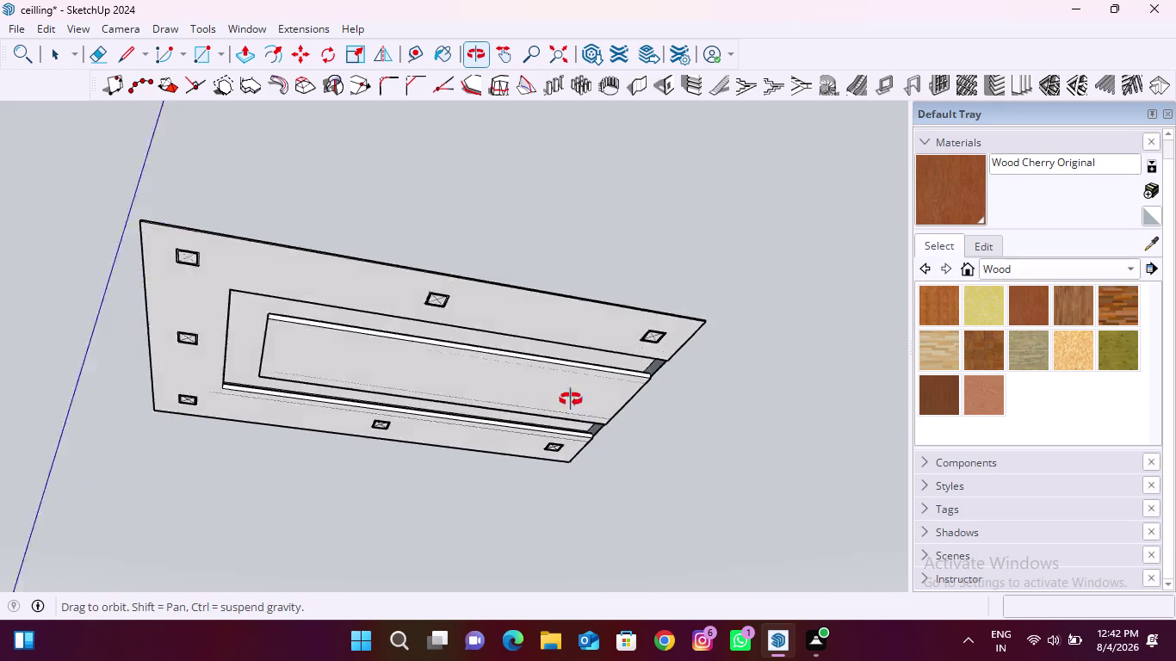
middle_drag(534, 405, 284, 316)
middle_drag(603, 300, 477, 341)
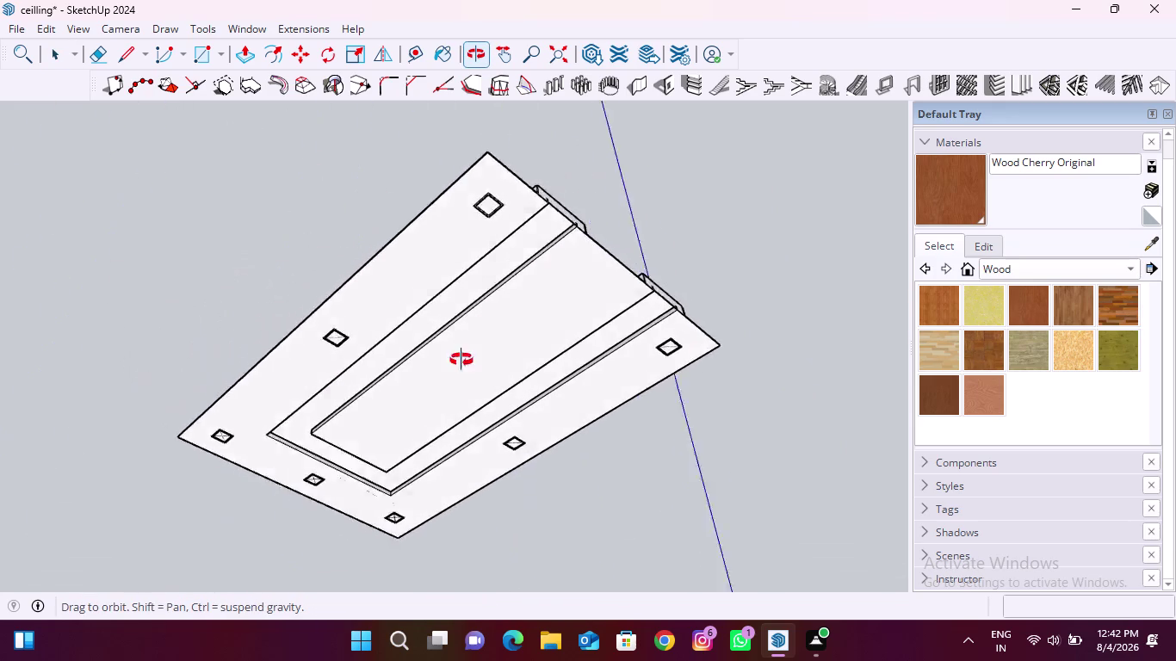
middle_drag(477, 341, 439, 448)
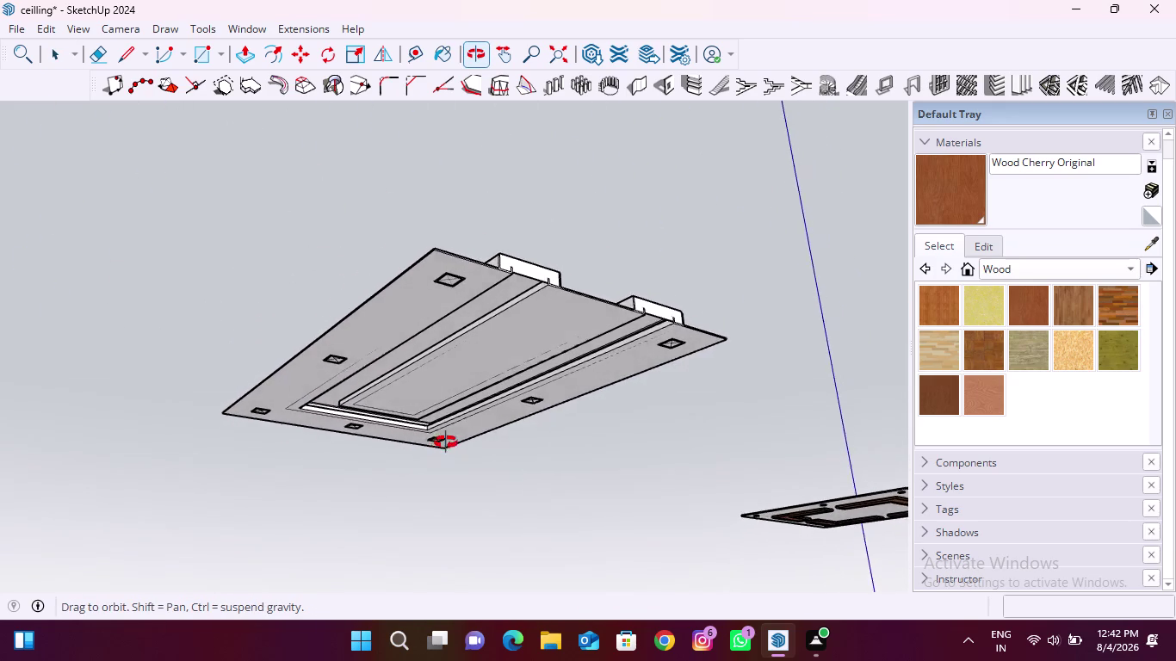
middle_drag(439, 448, 469, 428)
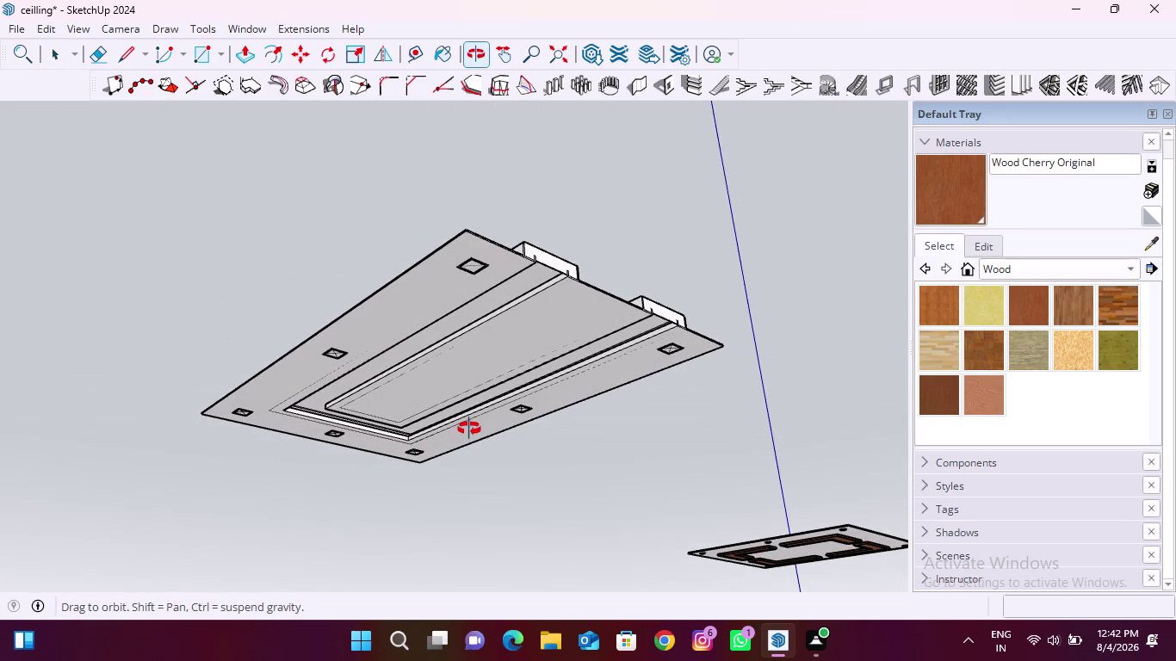
middle_drag(469, 429, 790, 451)
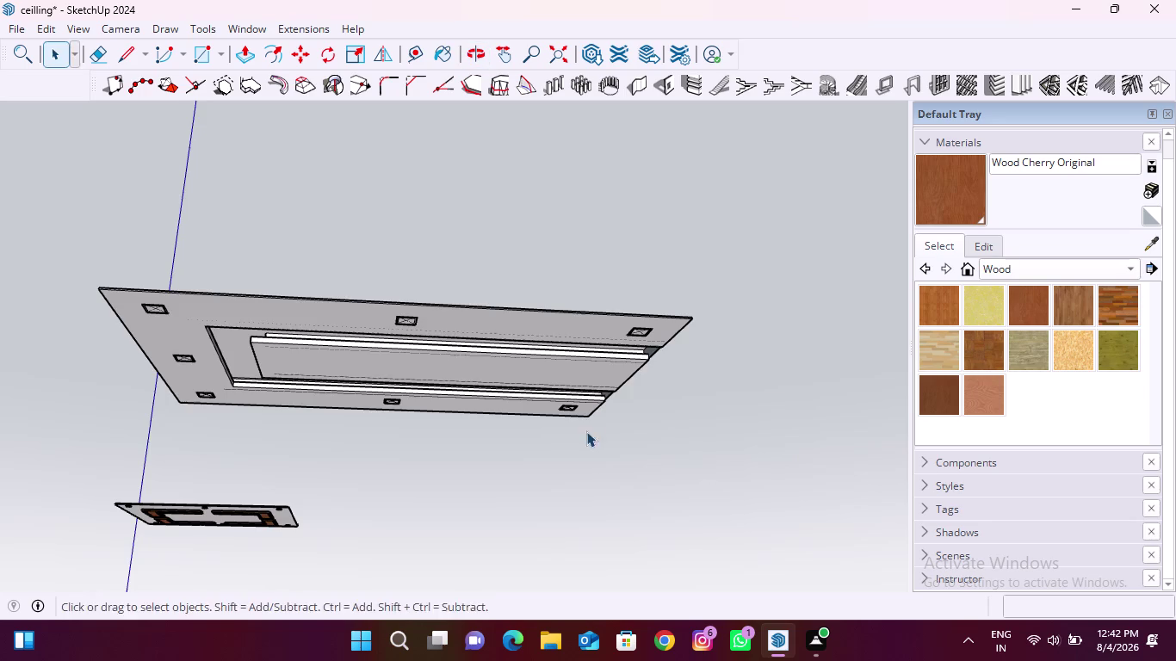
middle_drag(586, 430, 671, 371)
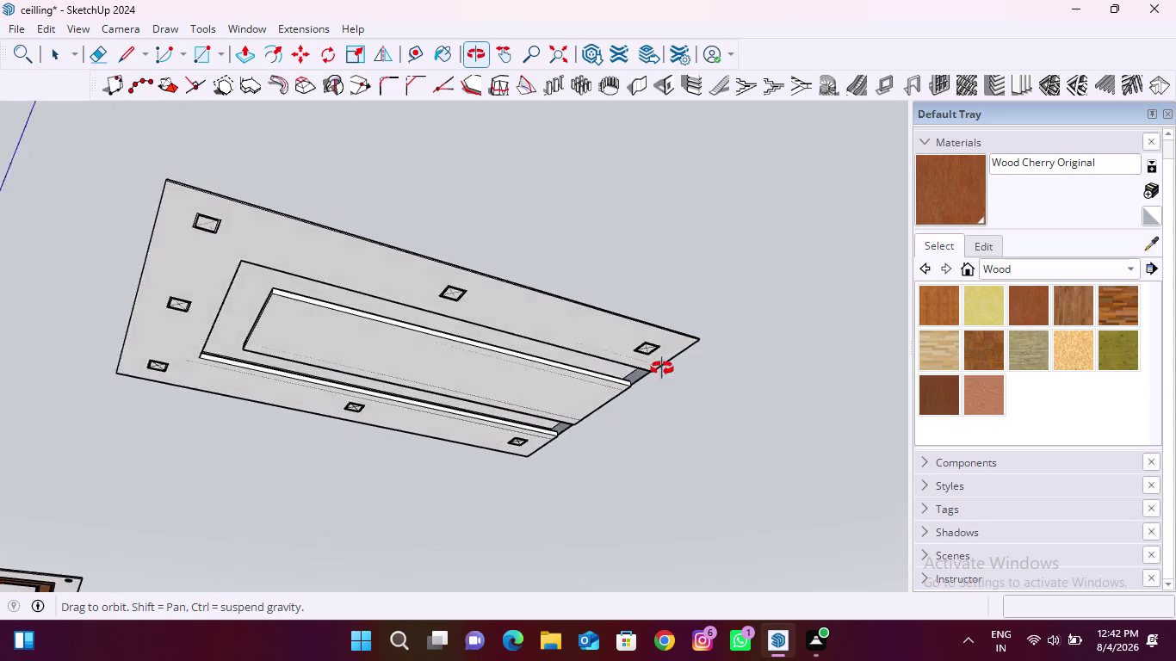
middle_drag(670, 370, 254, 376)
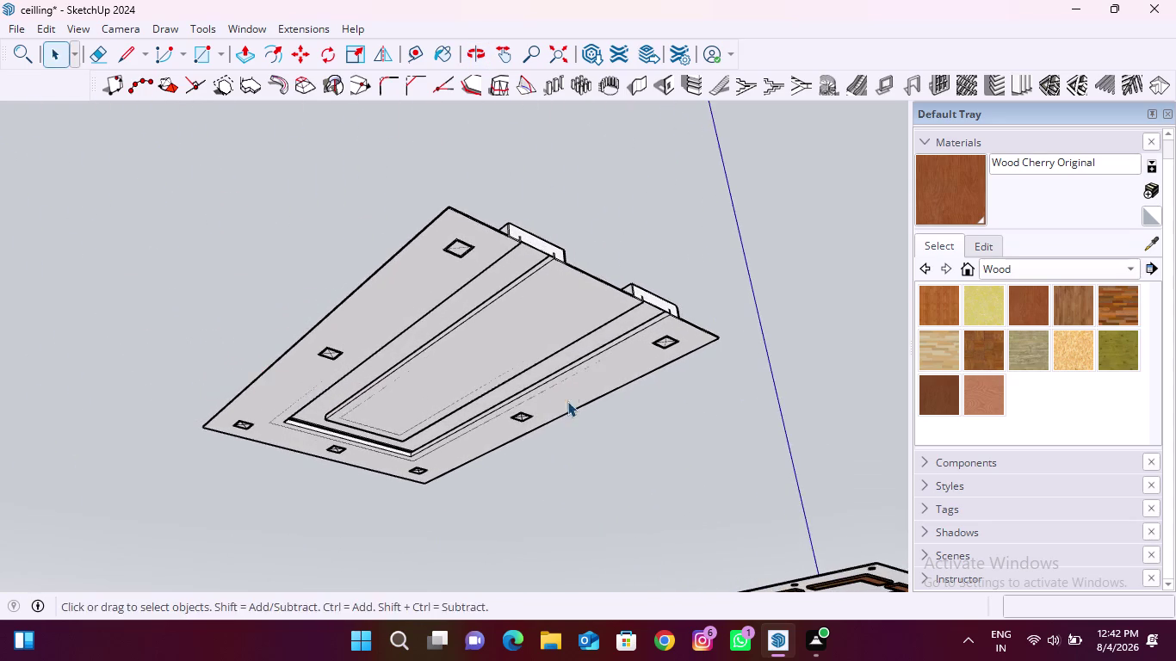
middle_drag(567, 401, 381, 352)
scroll(up, 3)
scroll(down, 3)
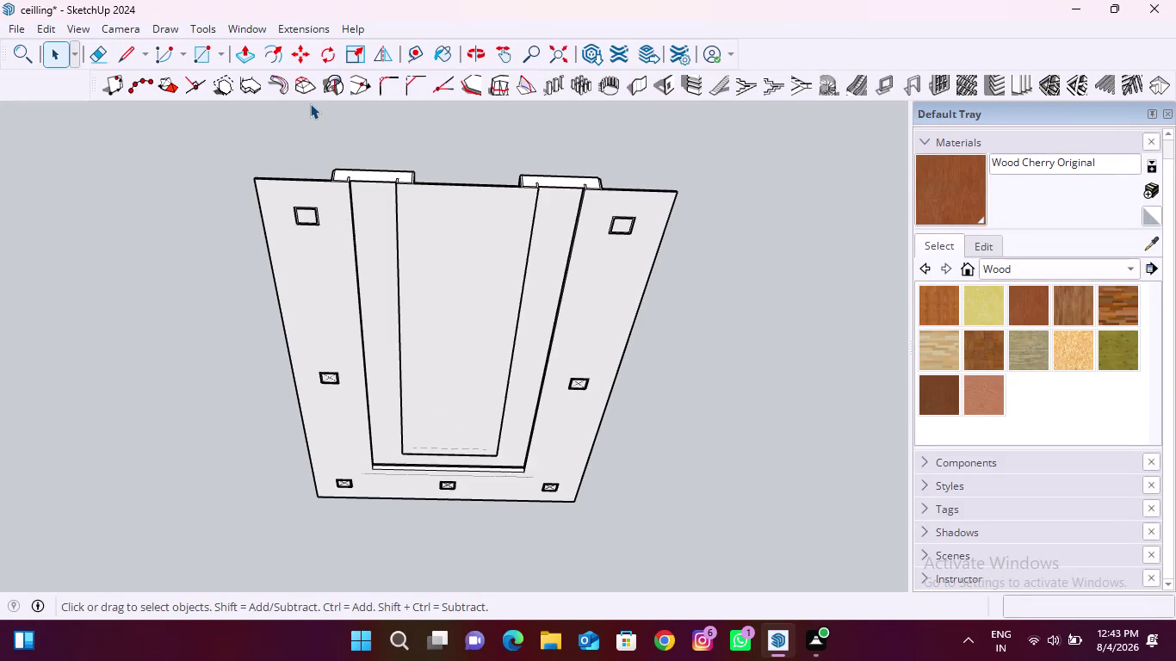
click(412, 52)
scroll(up, 3)
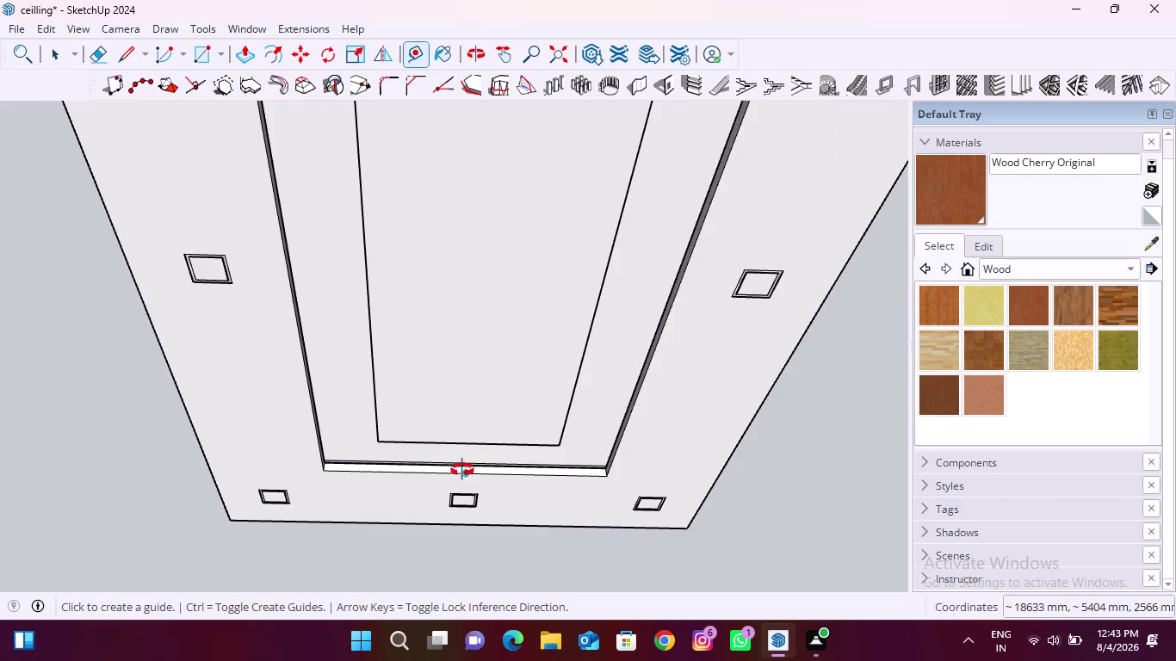
middle_drag(462, 470, 470, 392)
scroll(up, 3)
click(478, 439)
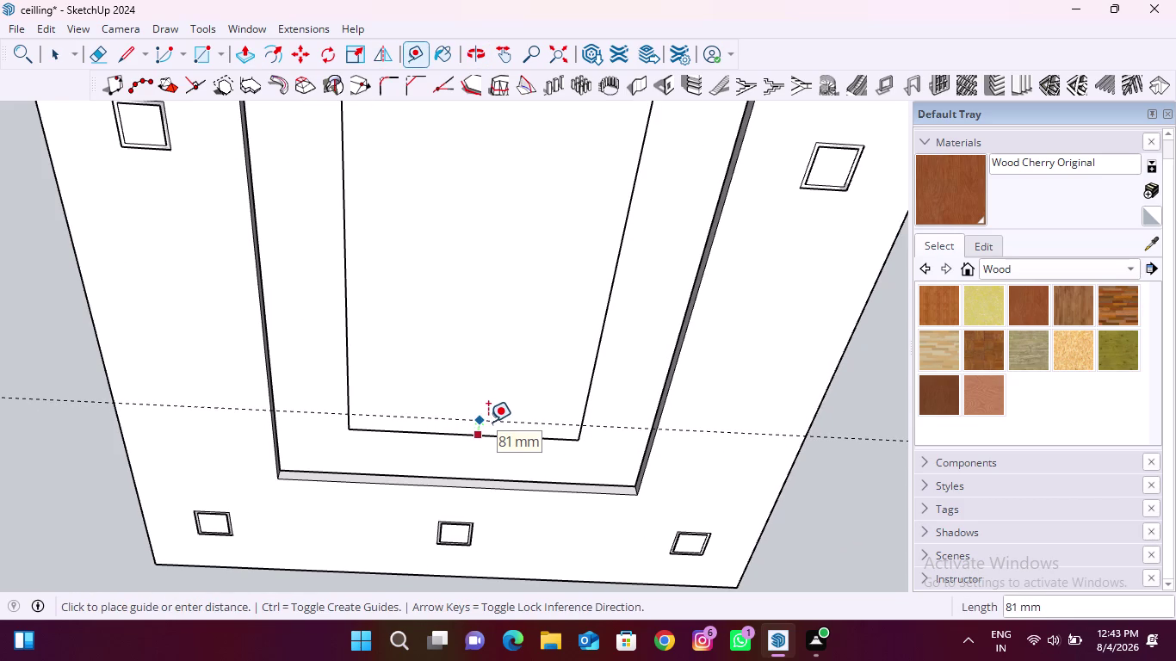
text(6")
key(Return)
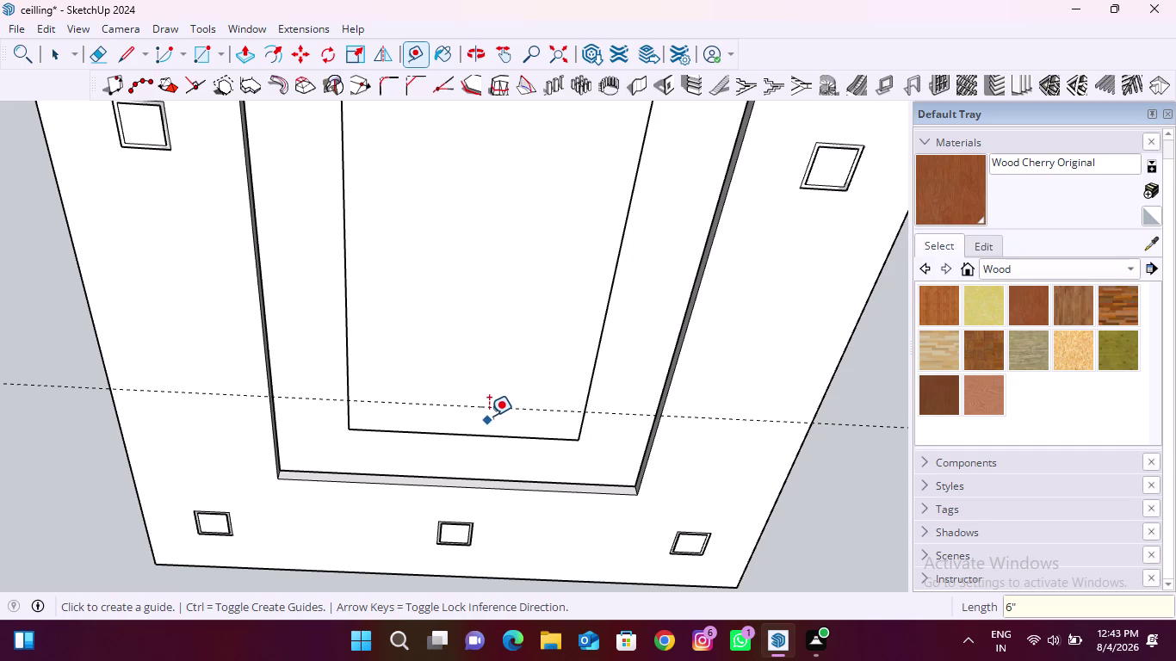
click(492, 408)
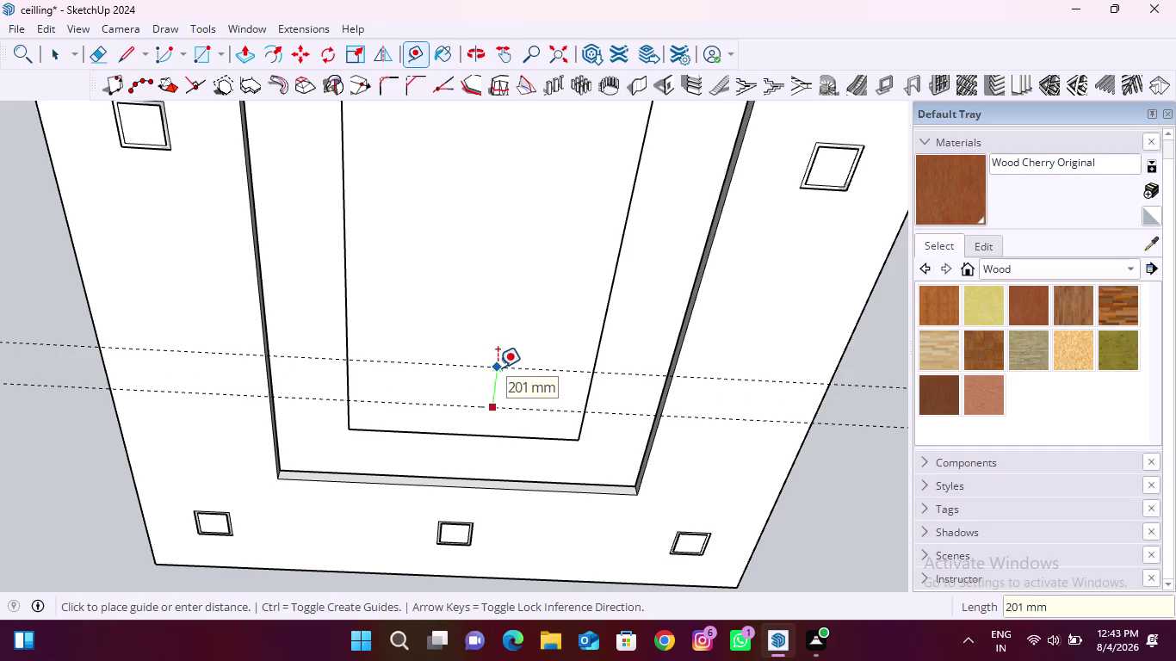
text(6")
key(Return)
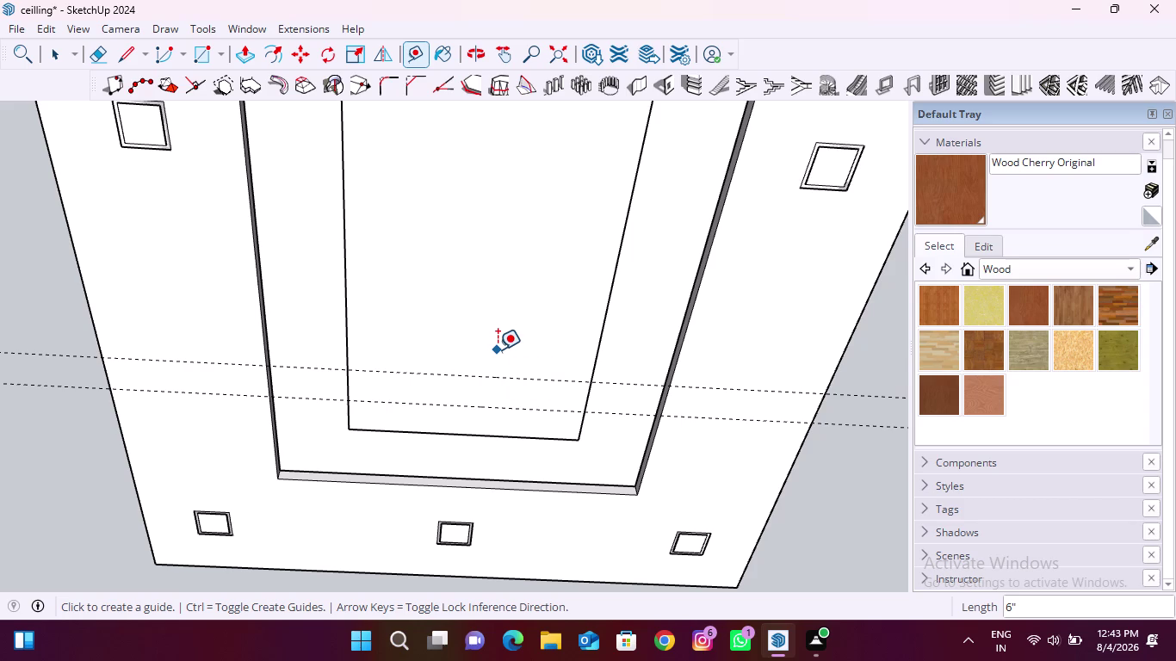
click(454, 374)
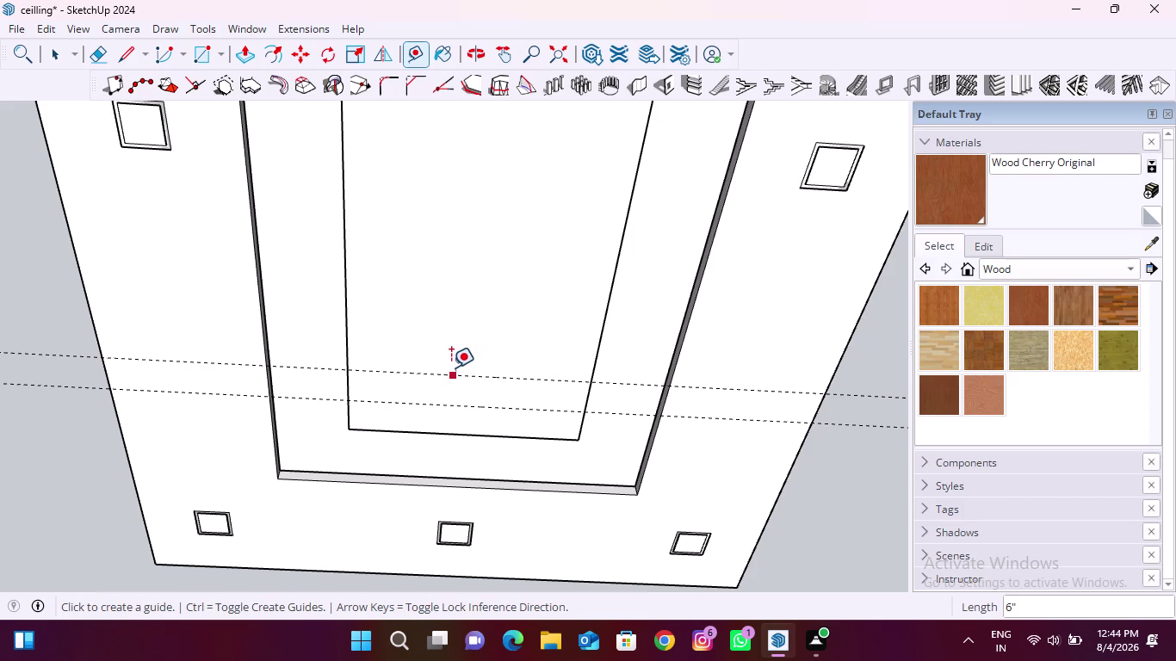
text(6")
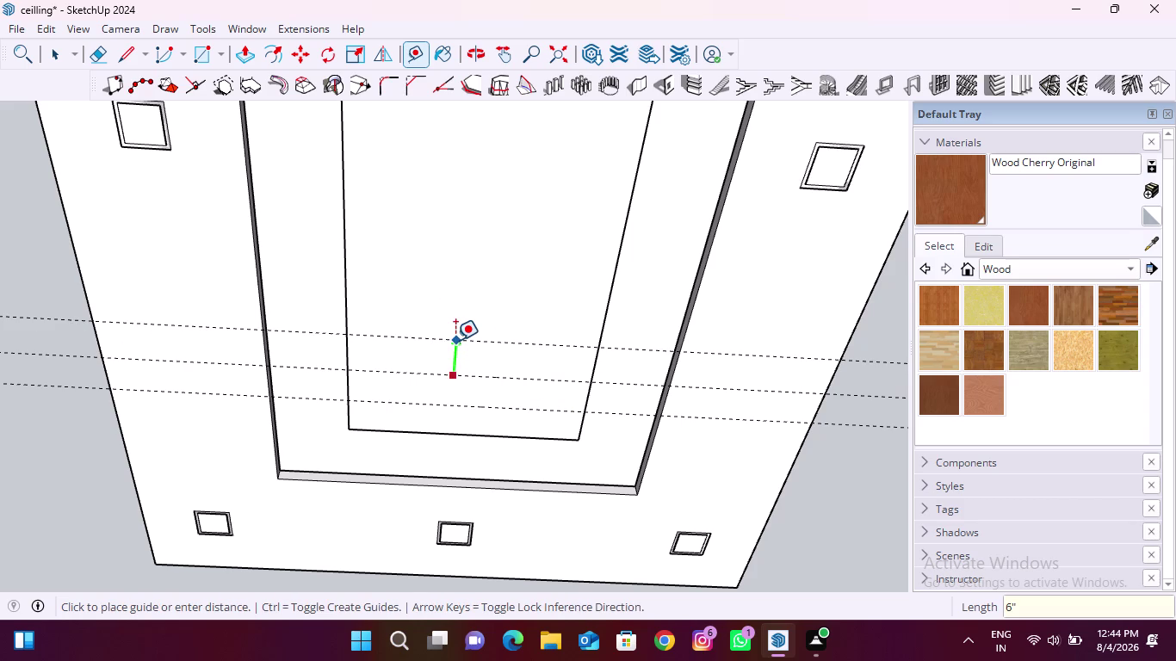
key(Return)
click(460, 340)
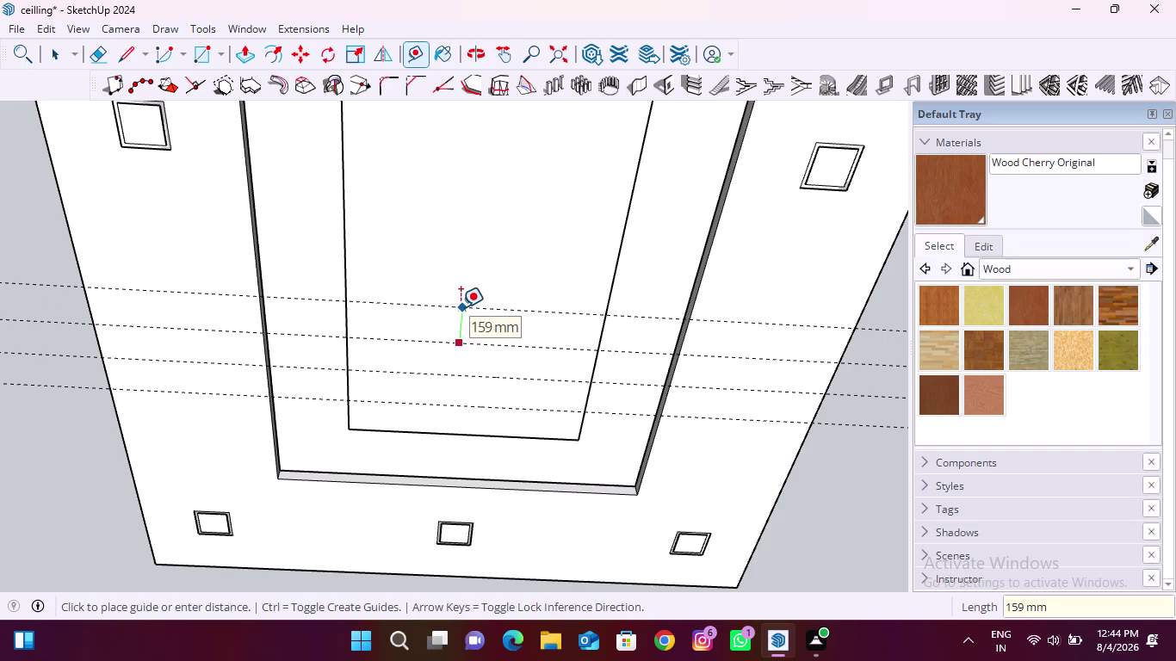
text(6")
key(Return)
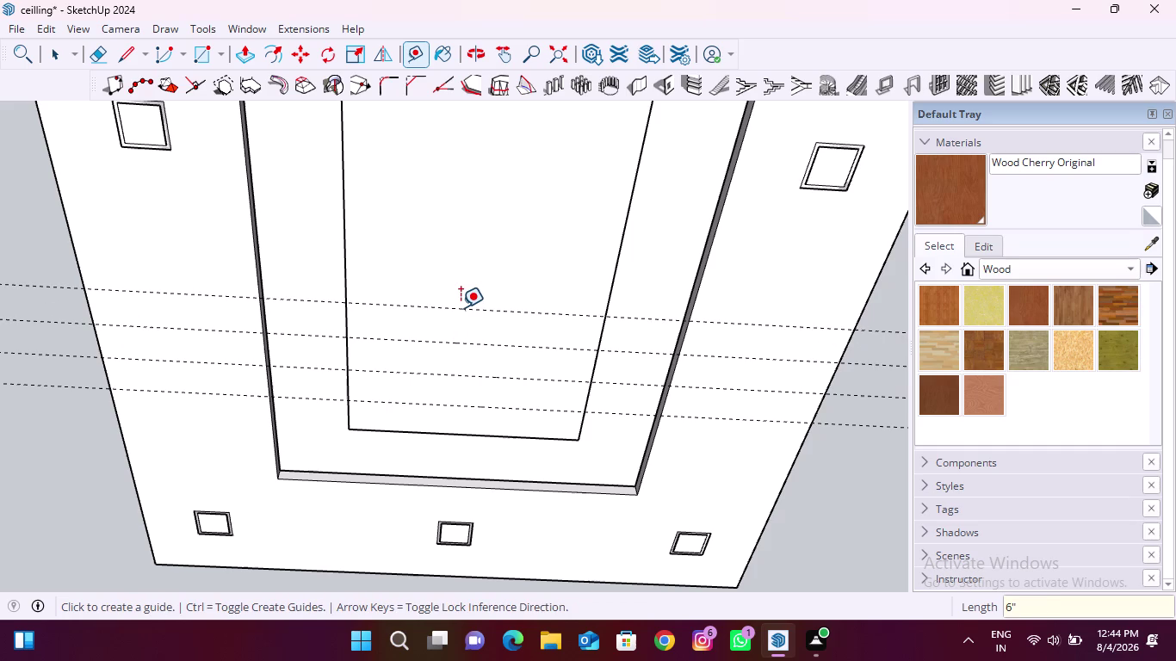
key(ctrl+z)
key(ctrl+z)
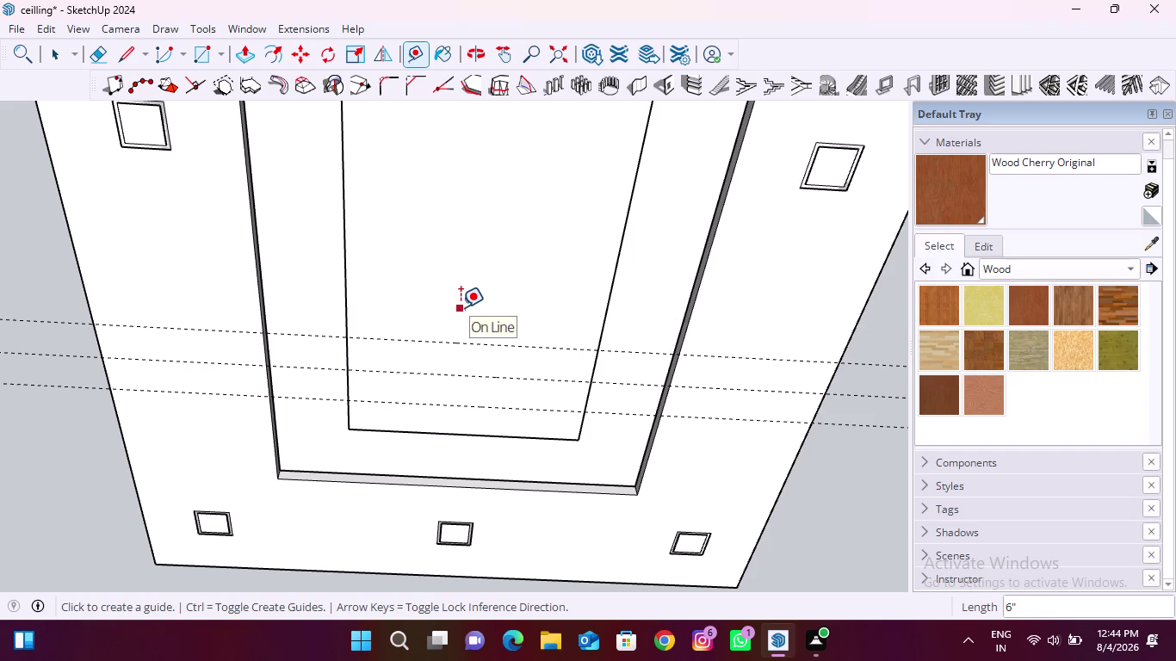
key(ctrl+z)
key(ctrl+z)
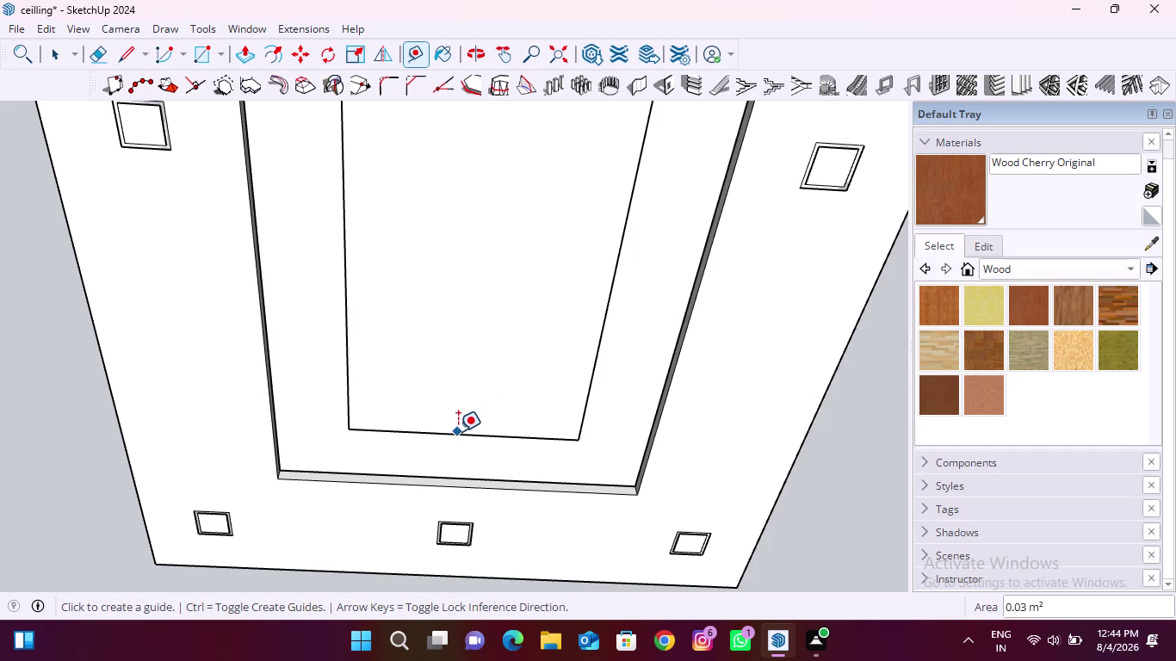
click(458, 431)
key(Escape)
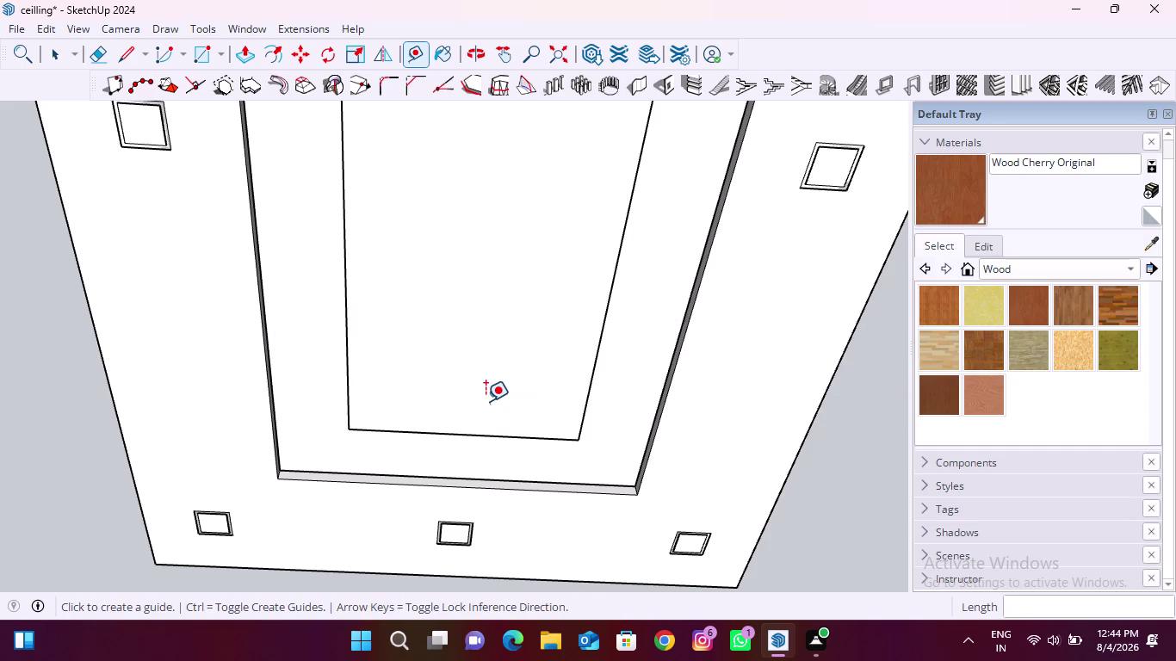
click(440, 435)
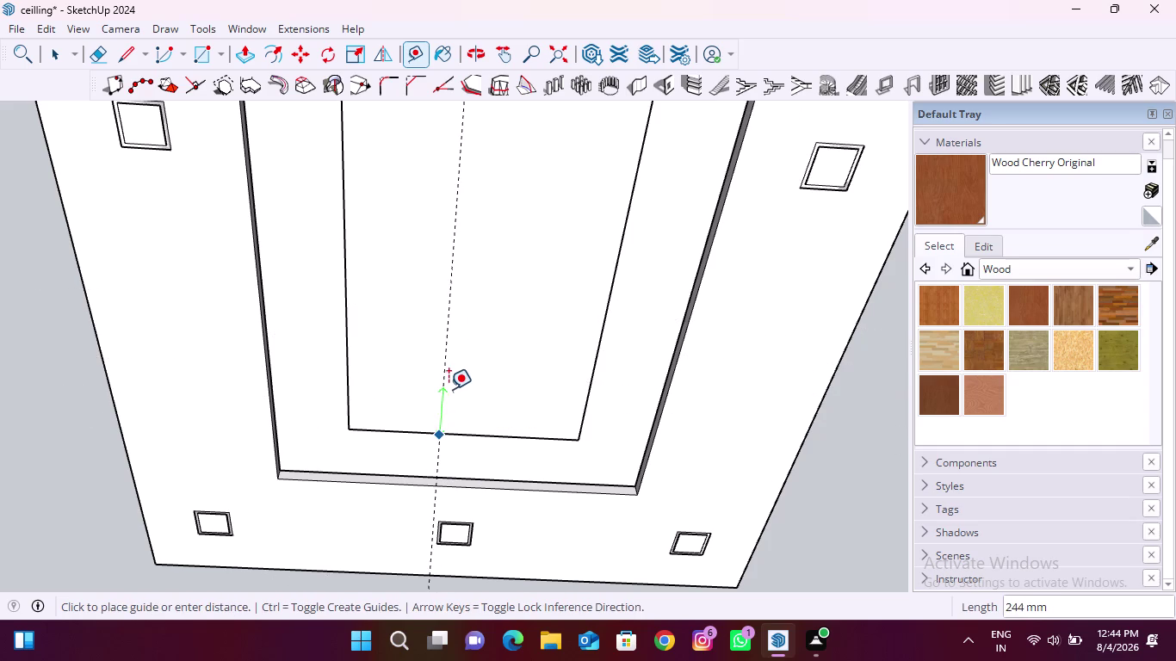
key(Escape)
scroll(down, 3)
scroll(down, 3)
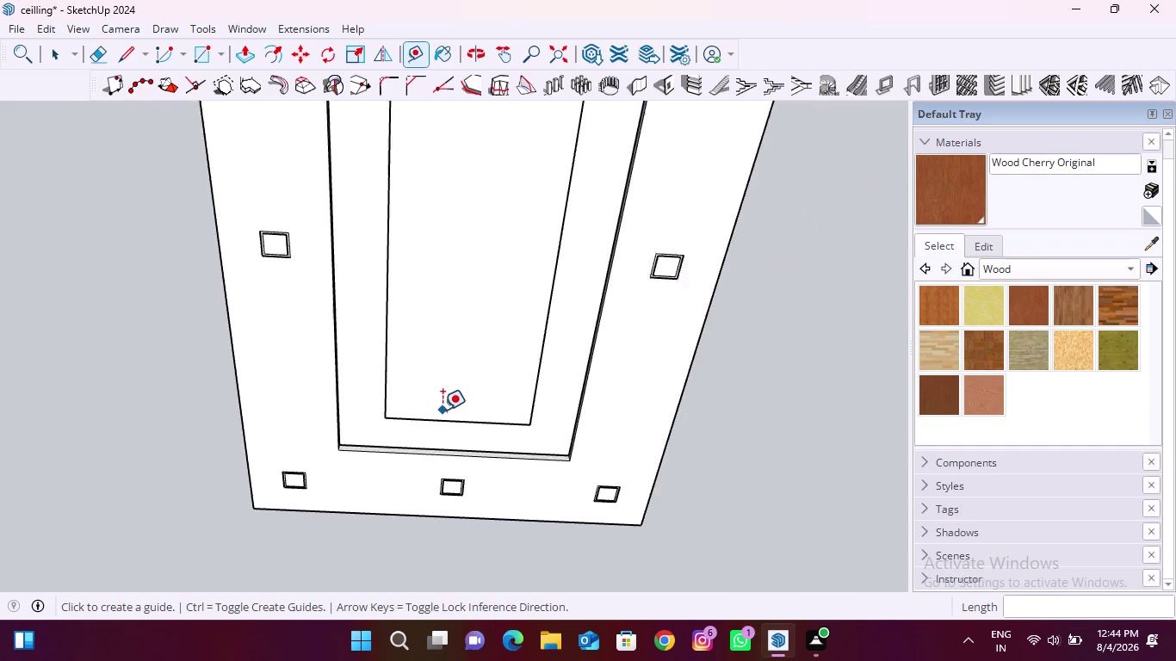
scroll(down, 3)
scroll(down, 3)
scroll(up, 3)
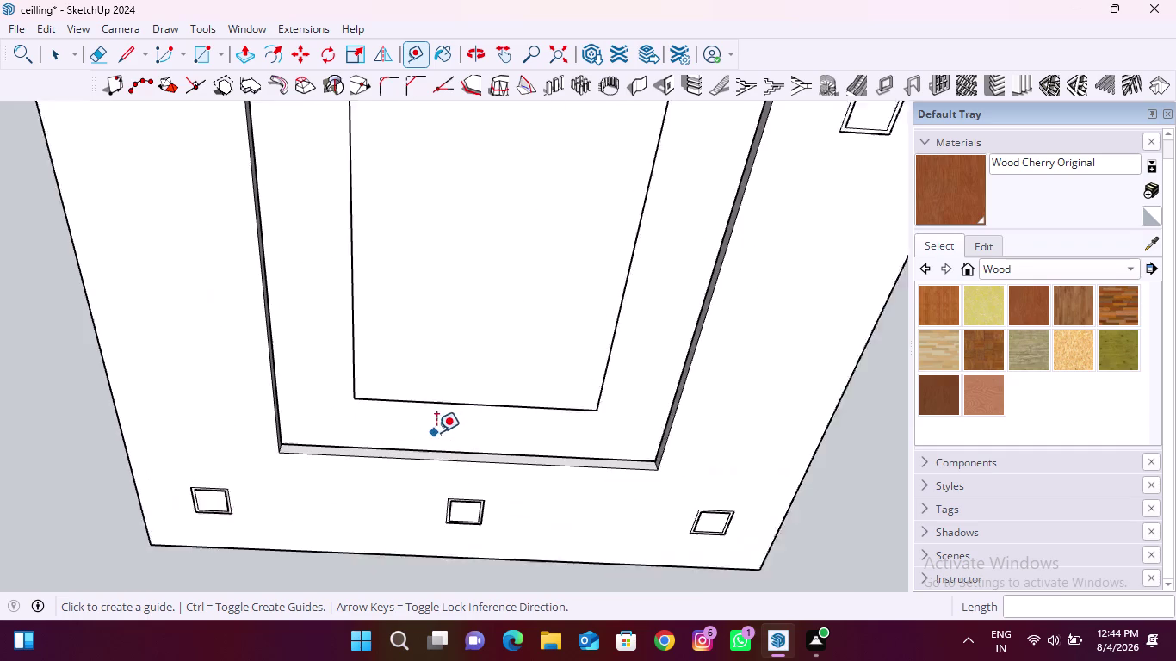
click(464, 400)
key(Escape)
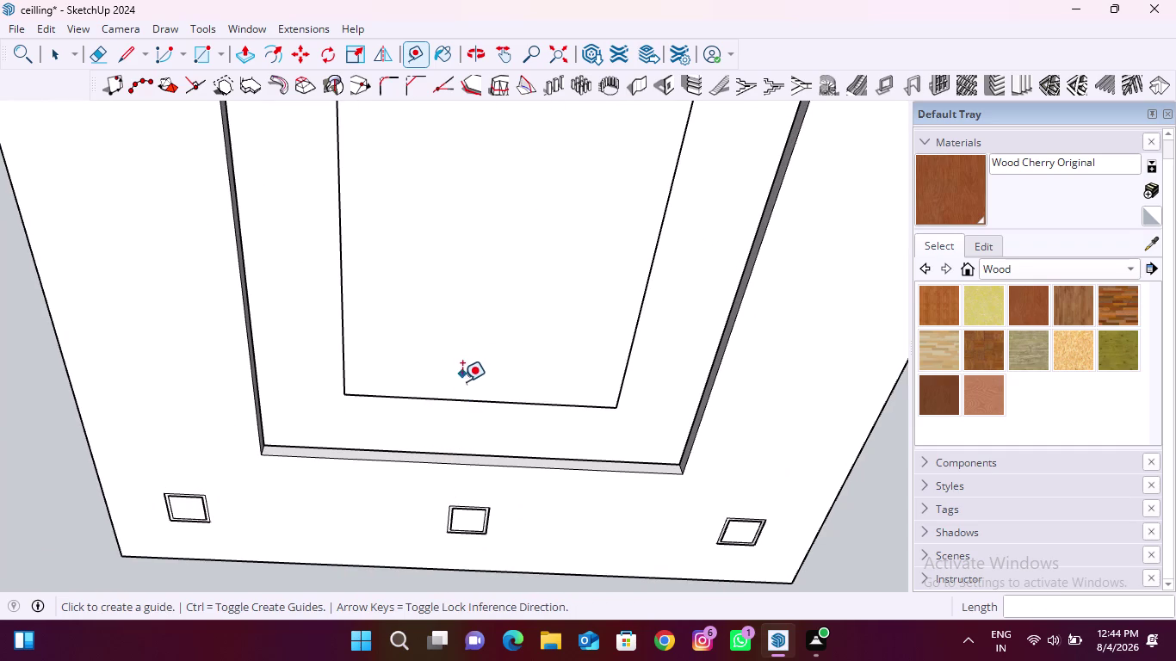
scroll(up, 3)
middle_drag(413, 425, 710, 368)
Add a first guide 1' in from the inner recessed panel's edge.
middle_drag(283, 341, 410, 347)
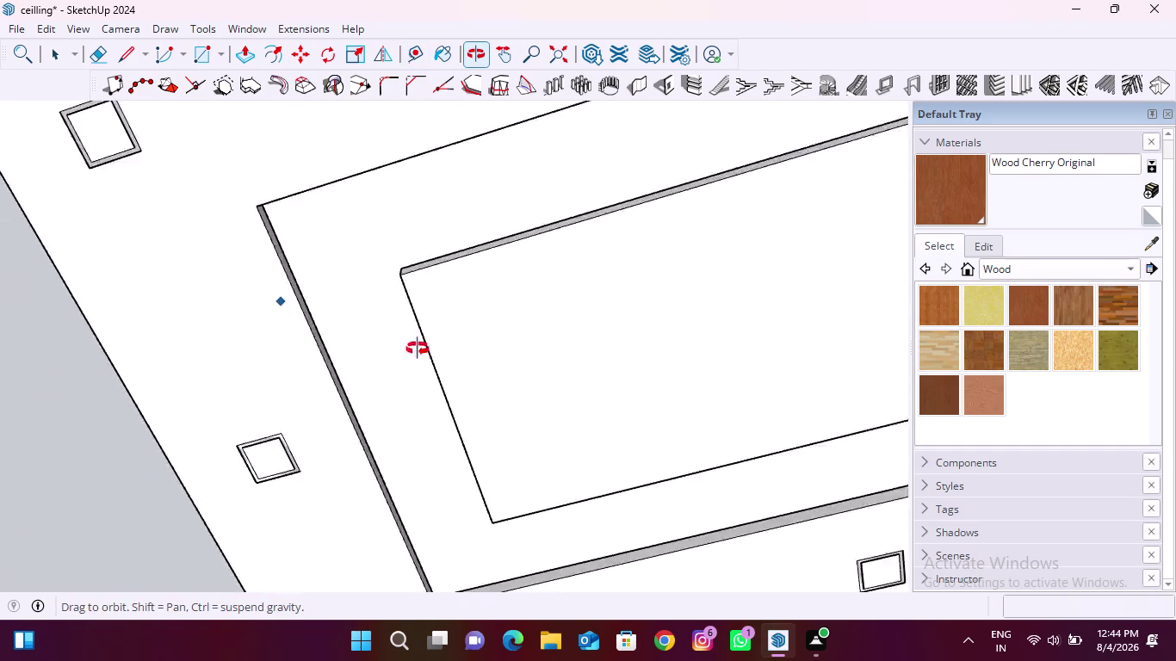
middle_drag(410, 347, 643, 441)
scroll(up, 3)
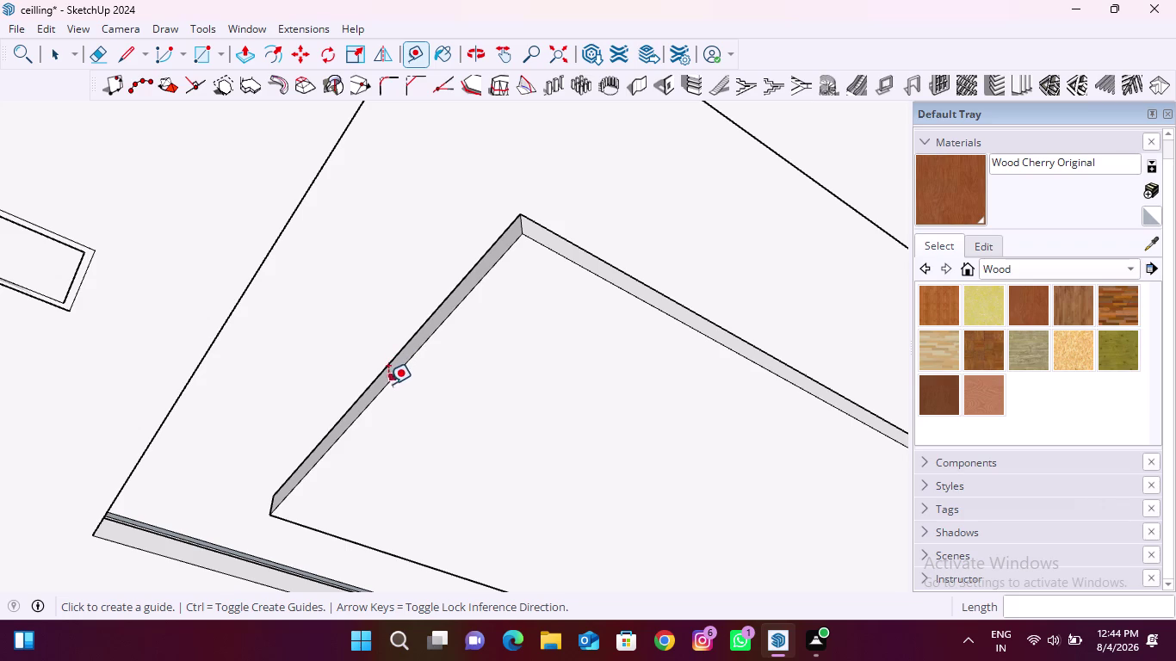
click(376, 399)
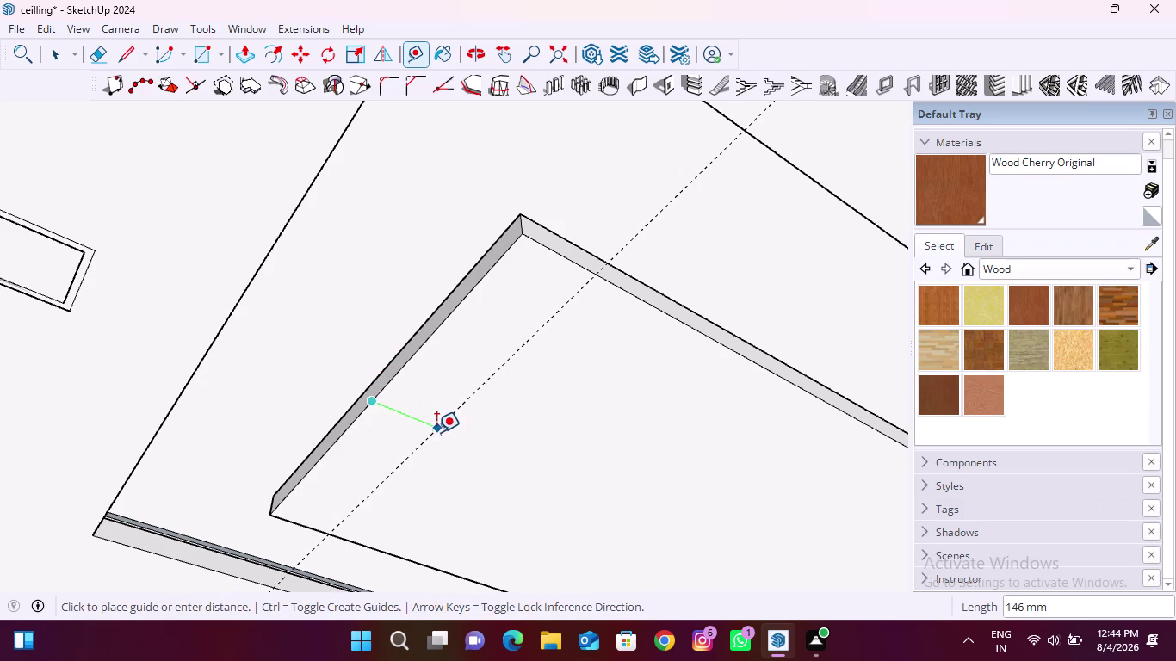
text(1')
key(Return)
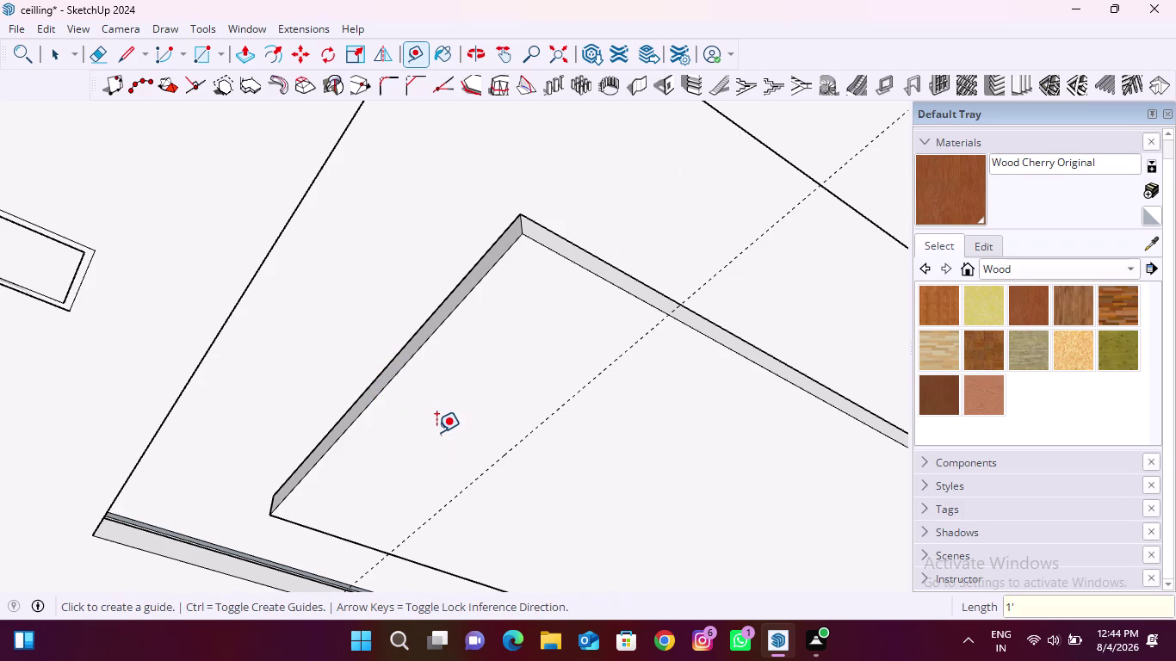
click(502, 457)
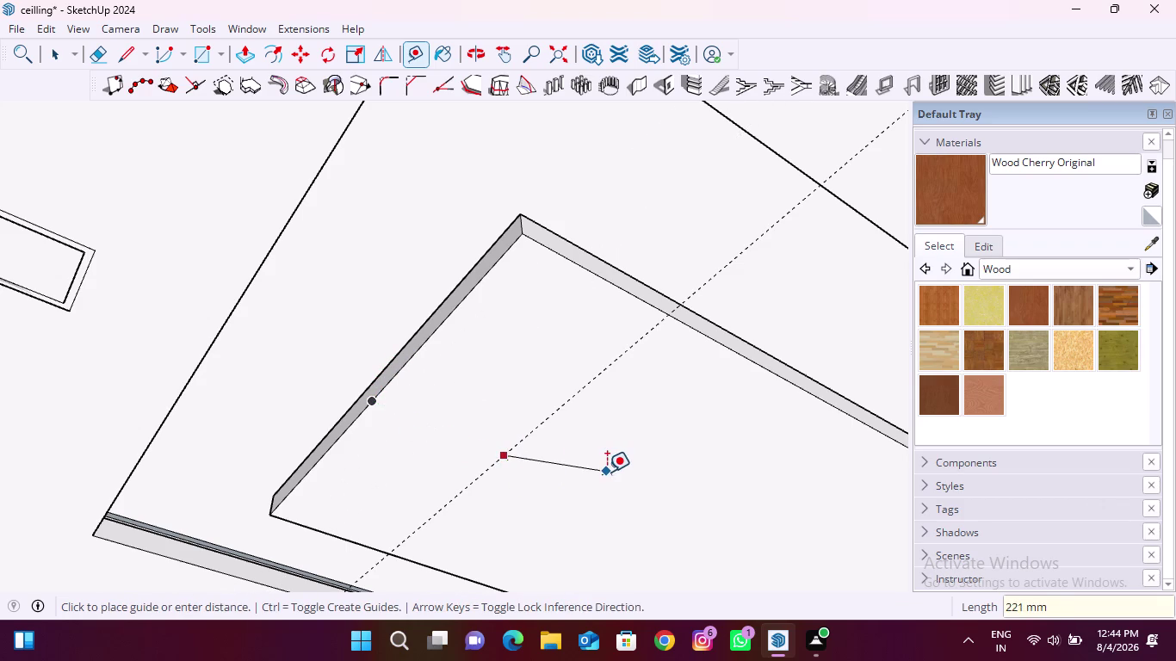
key(Escape)
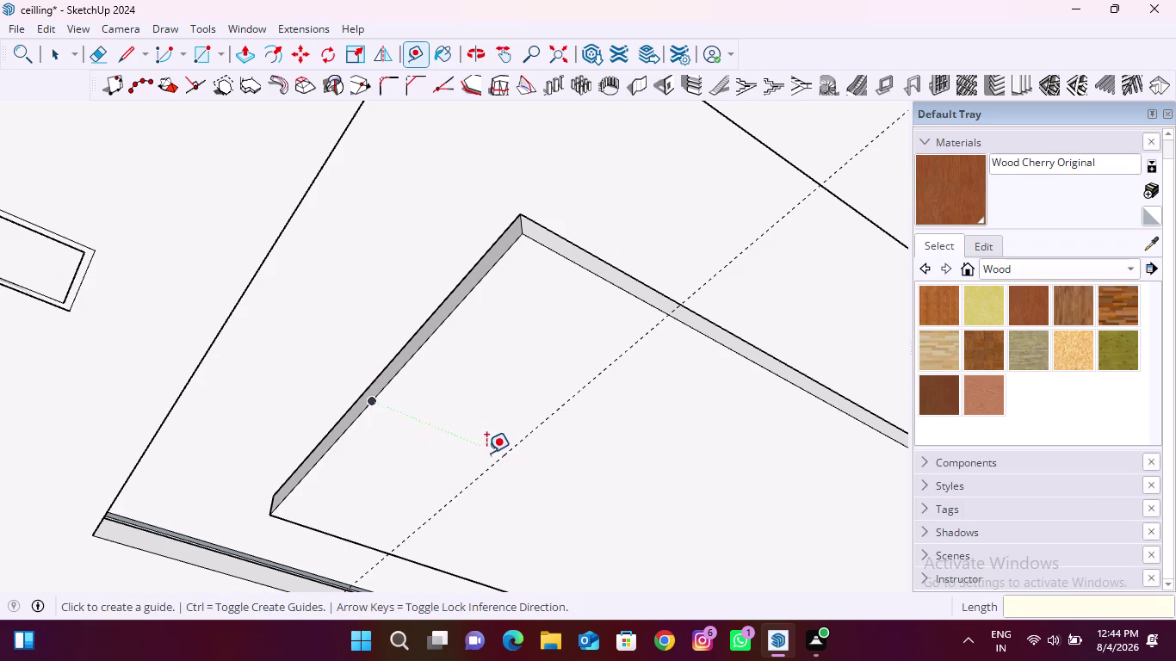
Add two more parallel guides at 1' spacing, the second offset from the new guide.
click(478, 477)
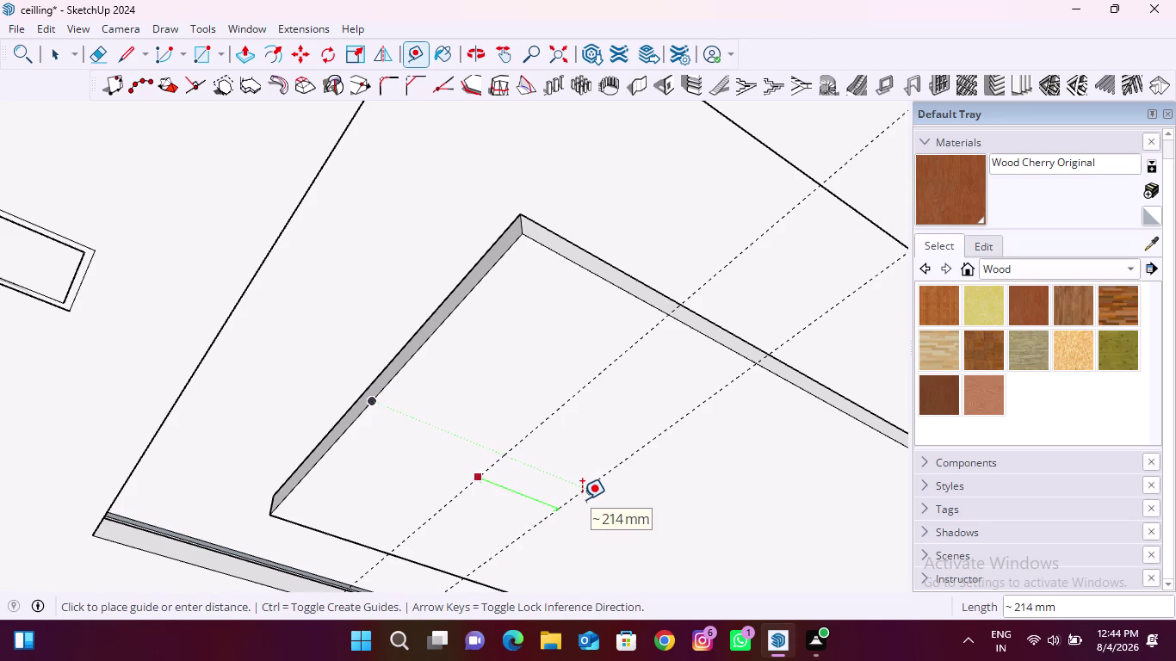
text(1')
key(Return)
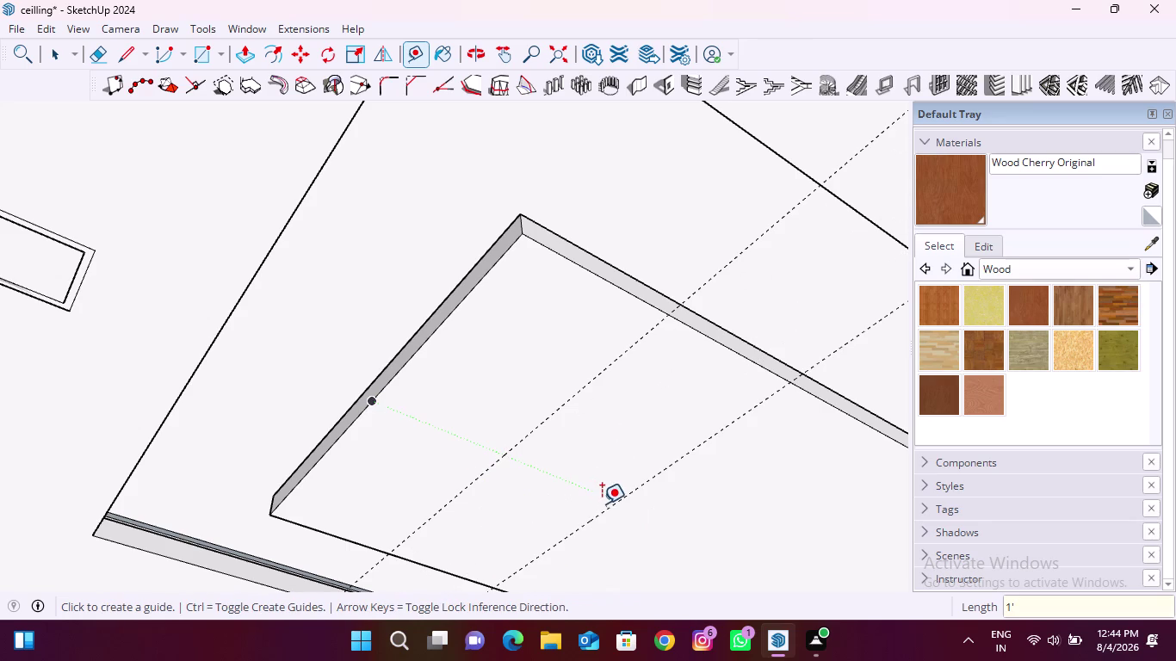
click(599, 512)
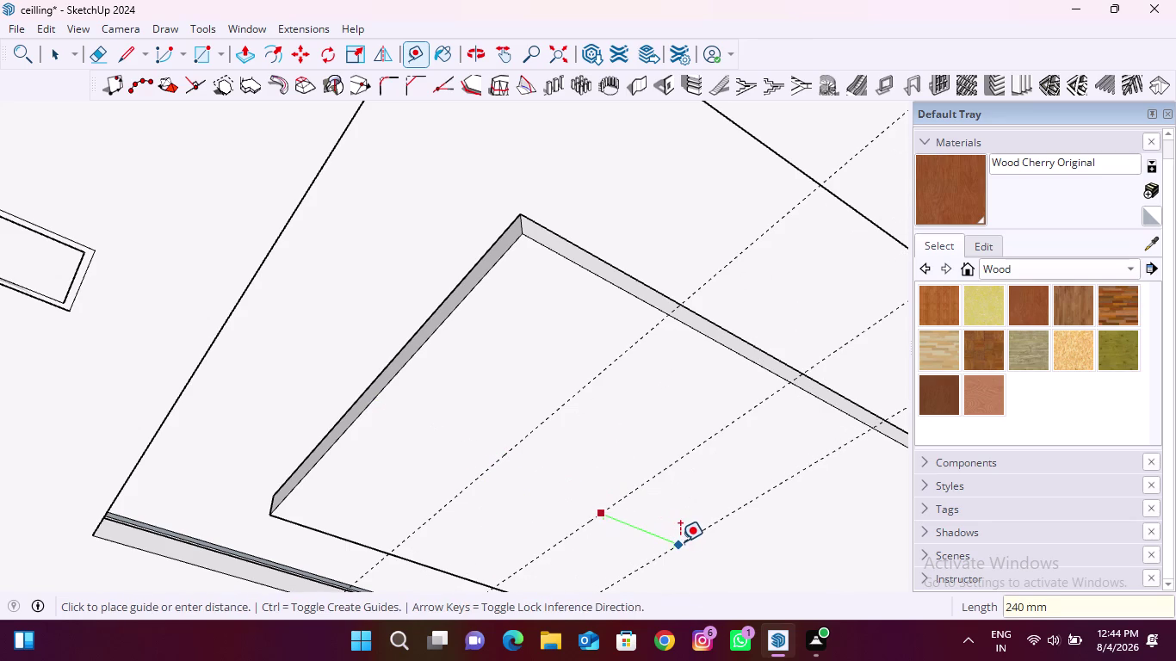
text(1')
key(Return)
scroll(down, 3)
scroll(down, 3)
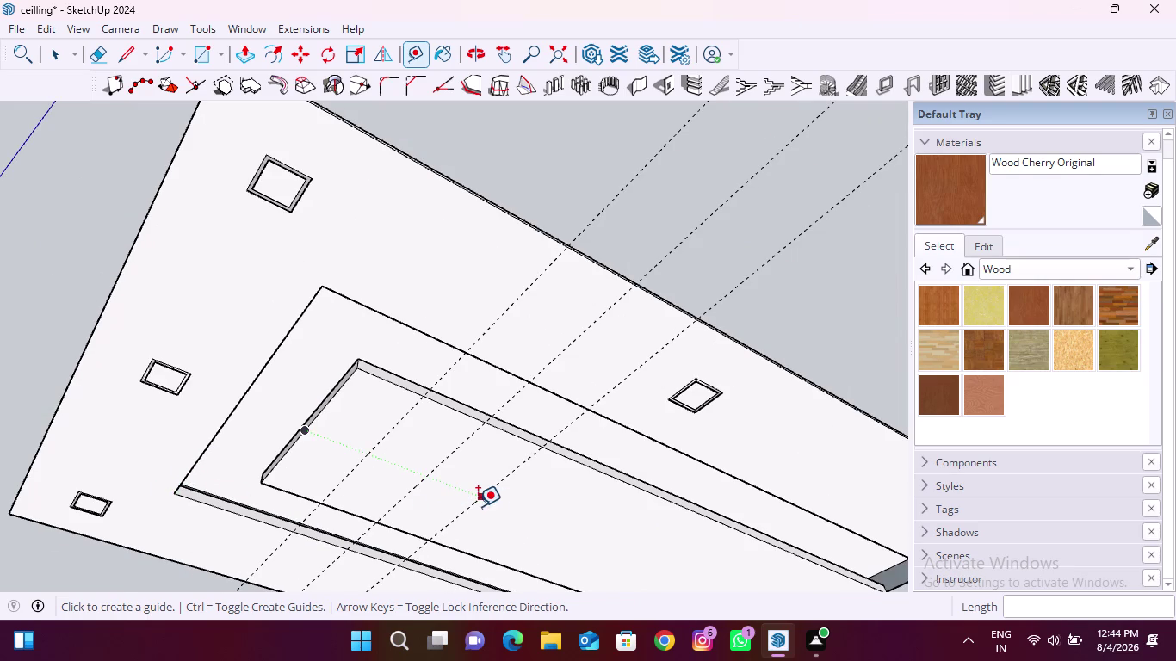
Add two more 1'-spaced parallel guides, starting from the latest guide line.
click(479, 500)
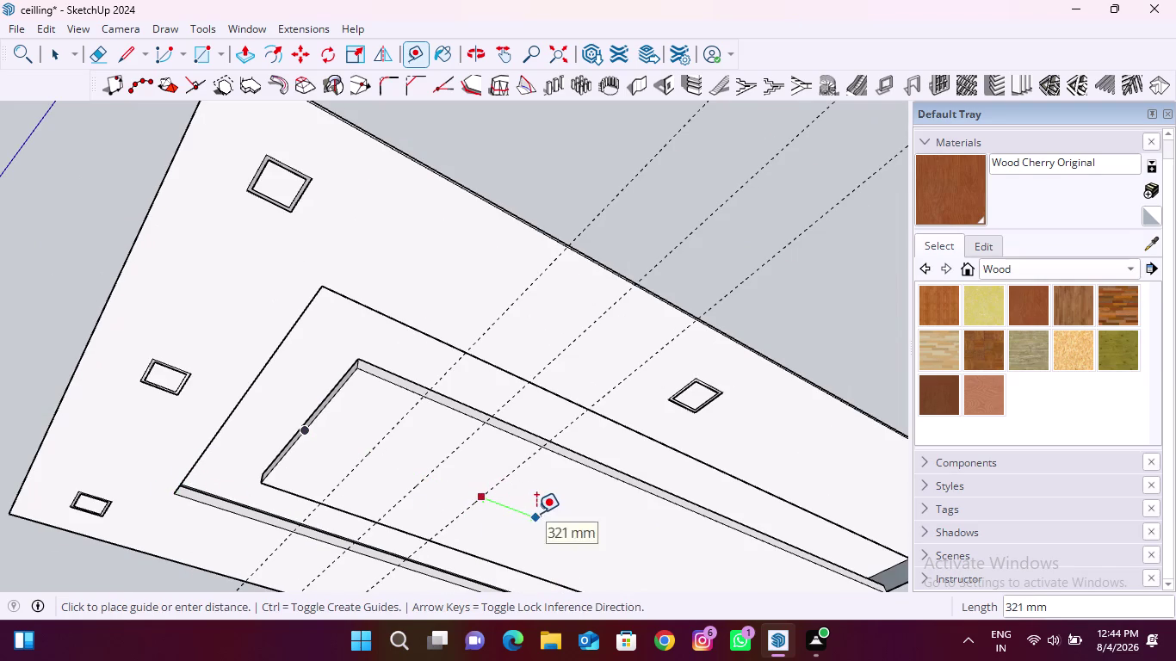
key(Escape)
click(450, 521)
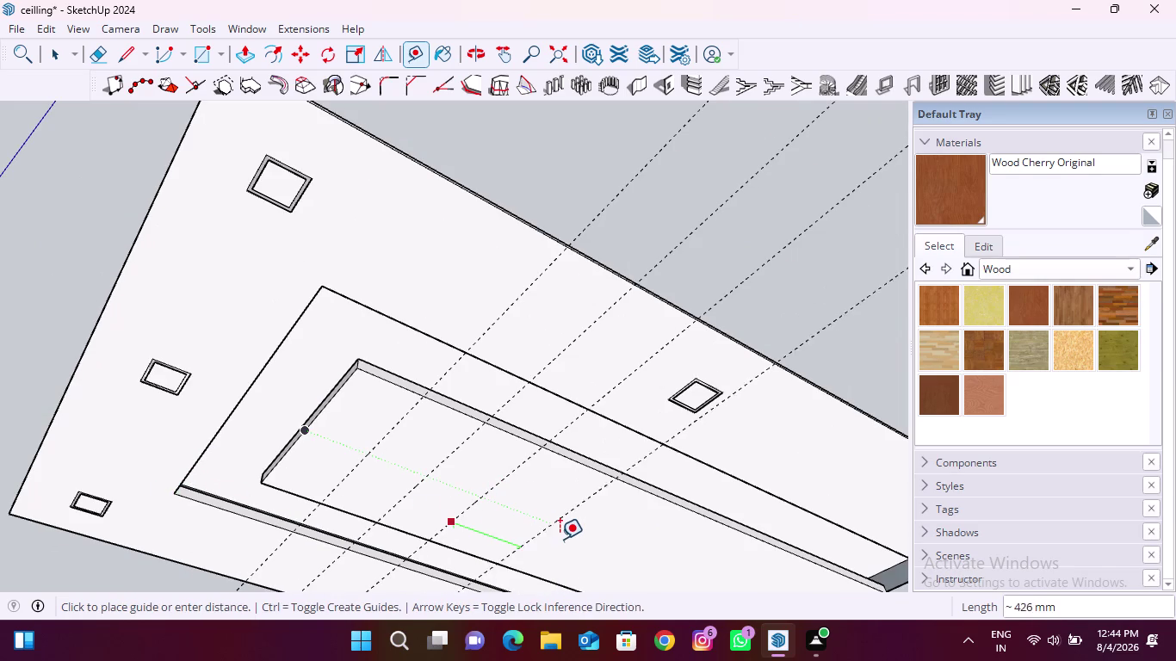
text(1')
key(Return)
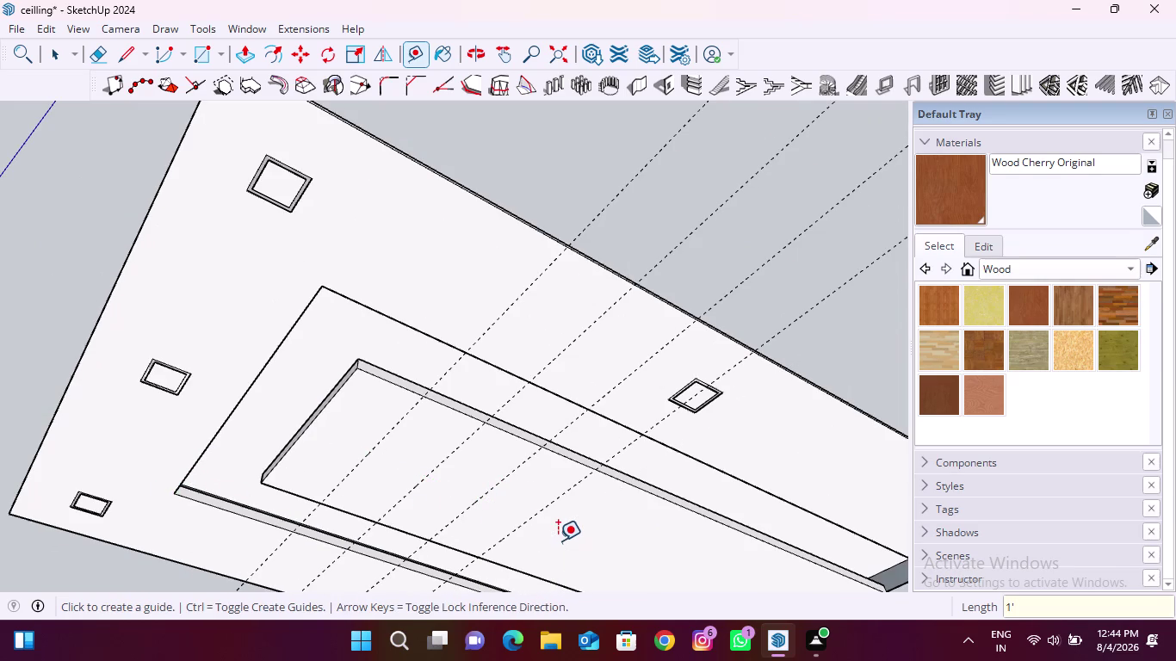
click(569, 491)
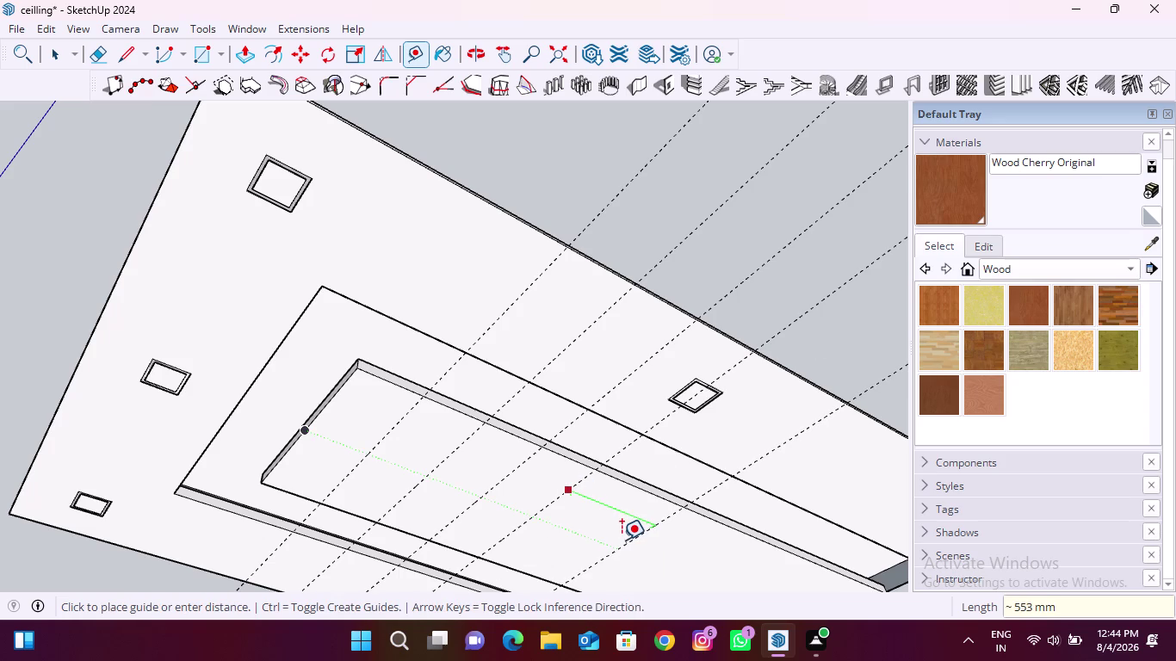
text(1')
key(Return)
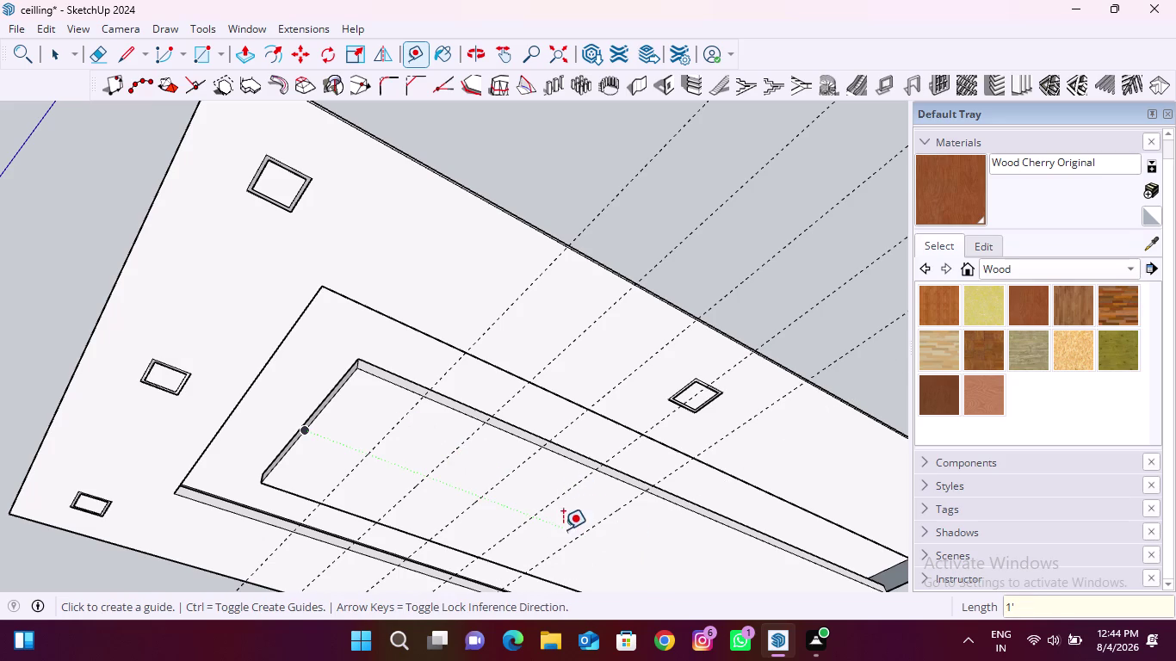
Continue with another two 1' guides further across the ceiling.
click(607, 518)
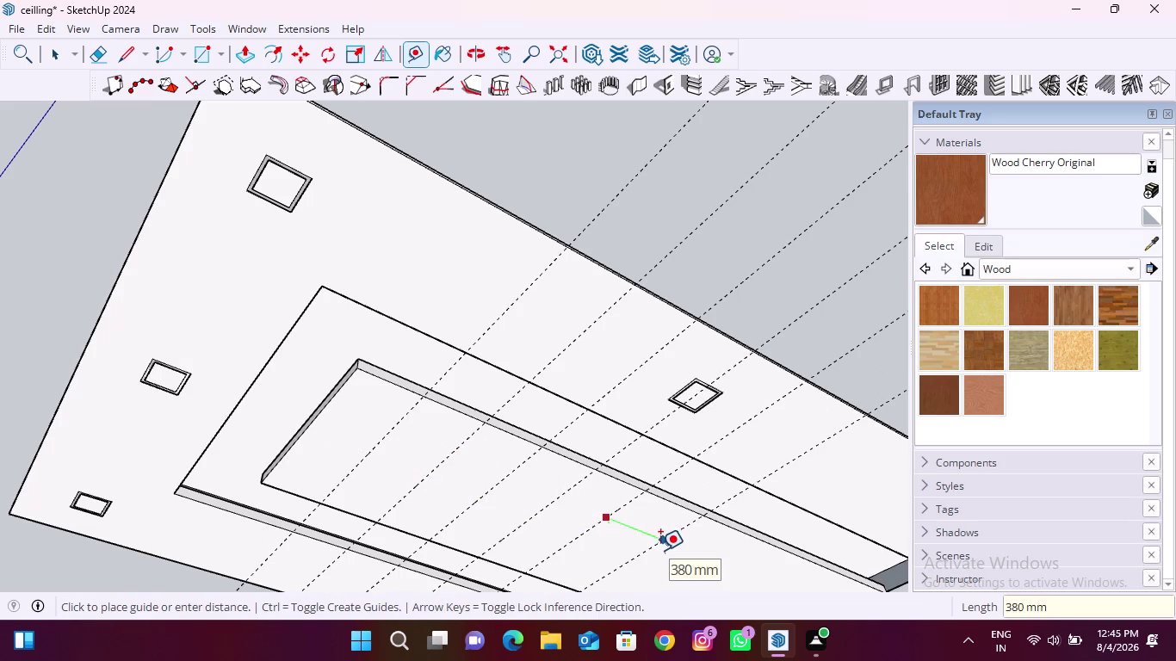
text(1')
key(Return)
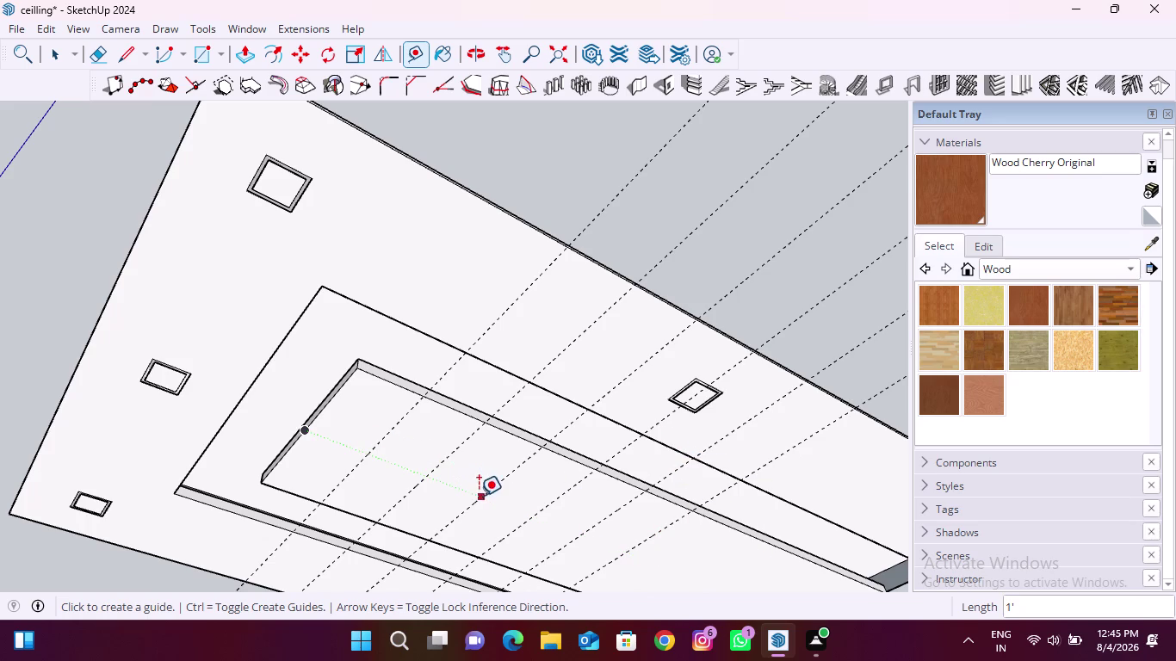
click(650, 541)
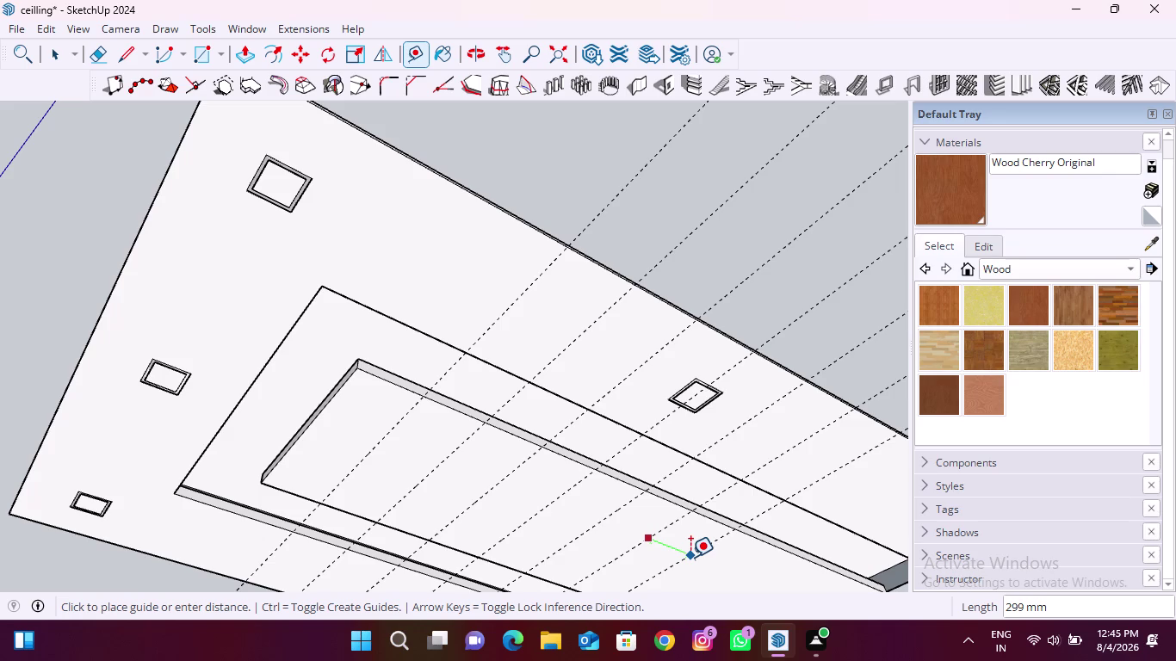
text(1')
key(Return)
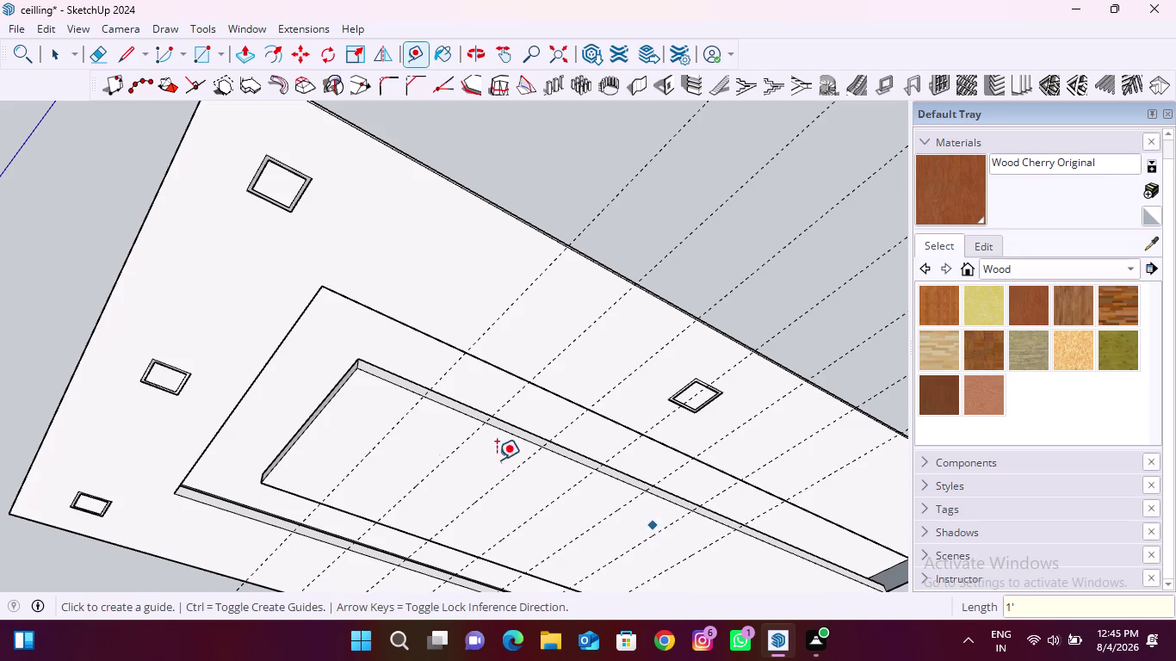
scroll(down, 3)
scroll(down, 3)
scroll(up, 3)
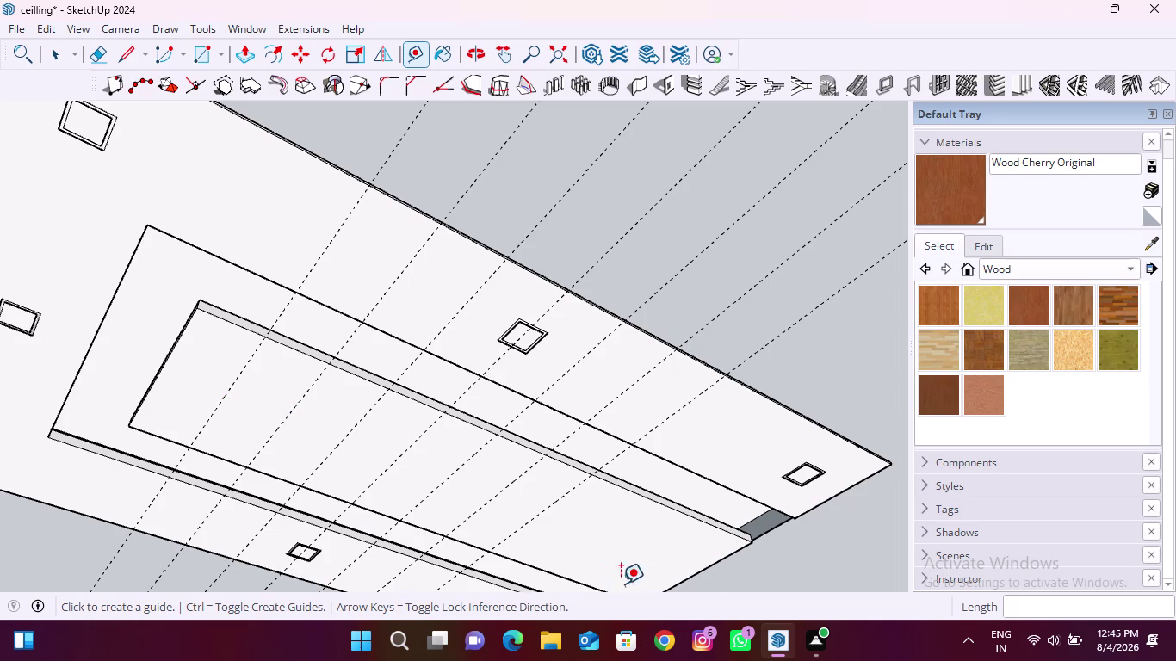
Offset a 1' guide from the ceiling's far outer edge, completing the guide span.
scroll(up, 3)
click(742, 515)
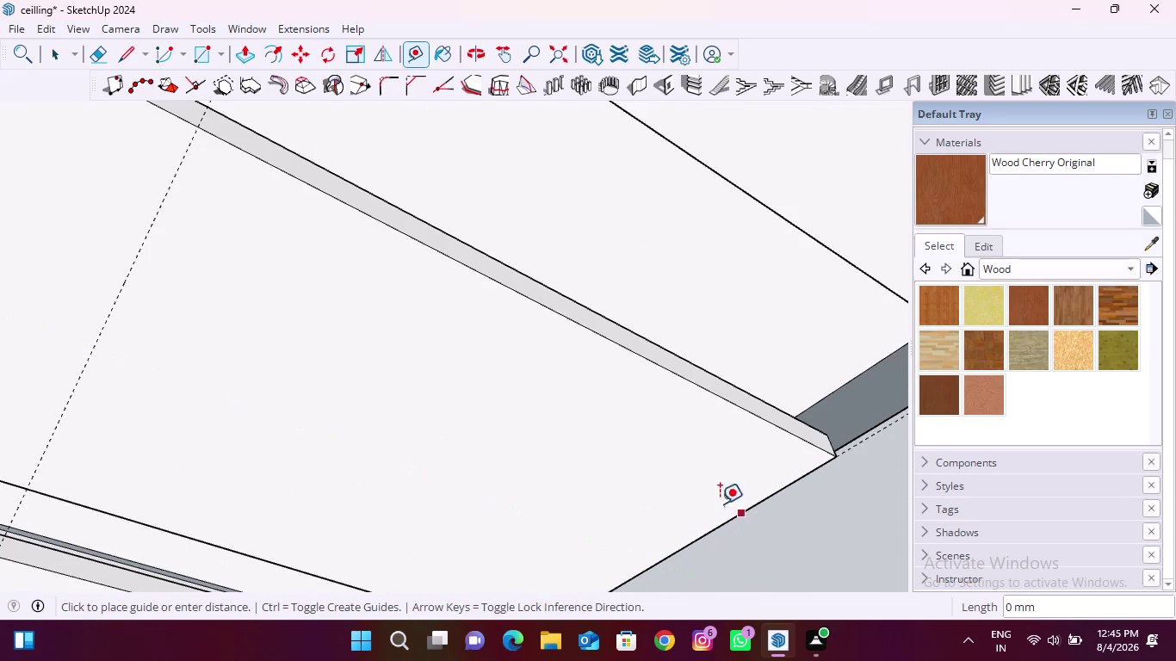
text(1)
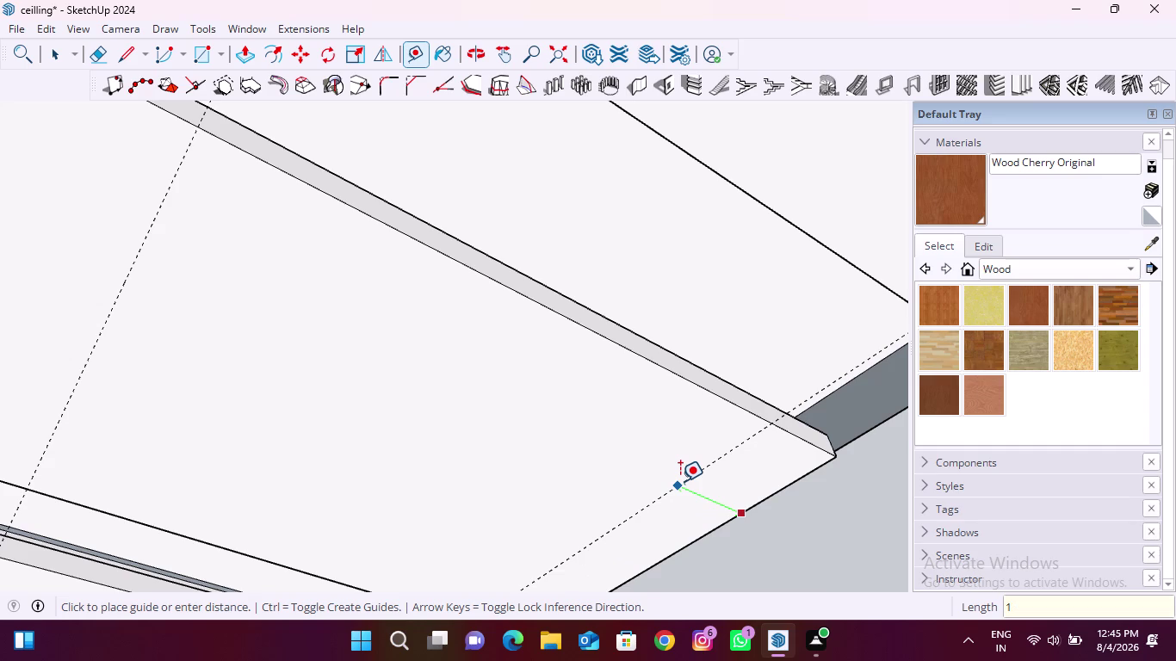
text(')
key(Return)
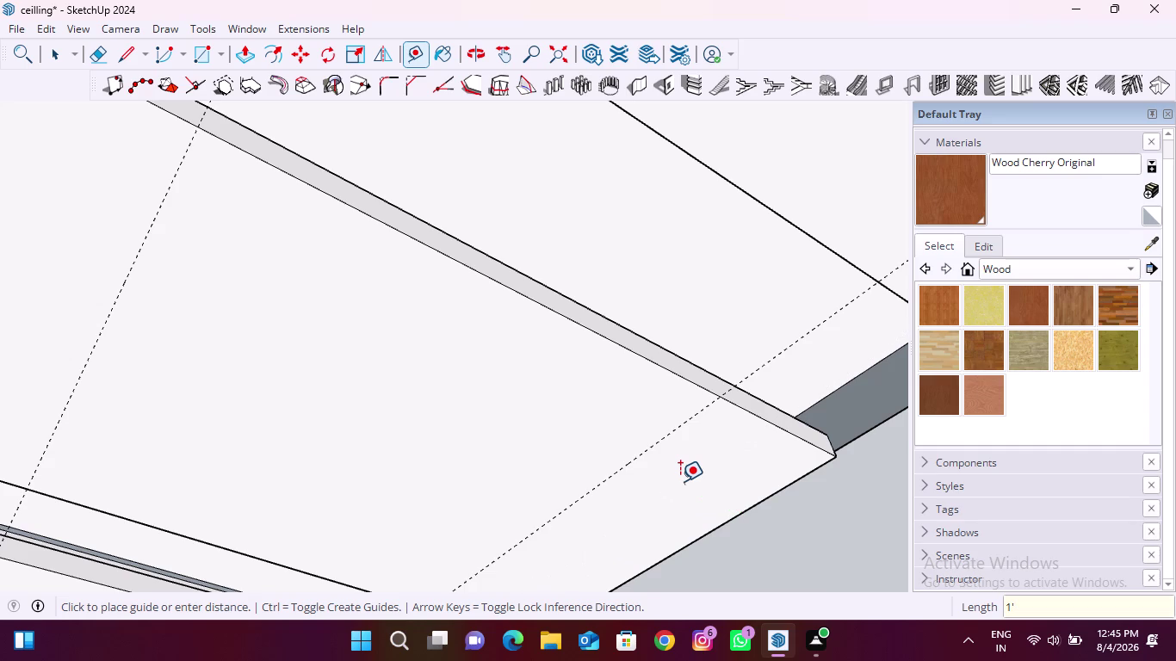
scroll(down, 3)
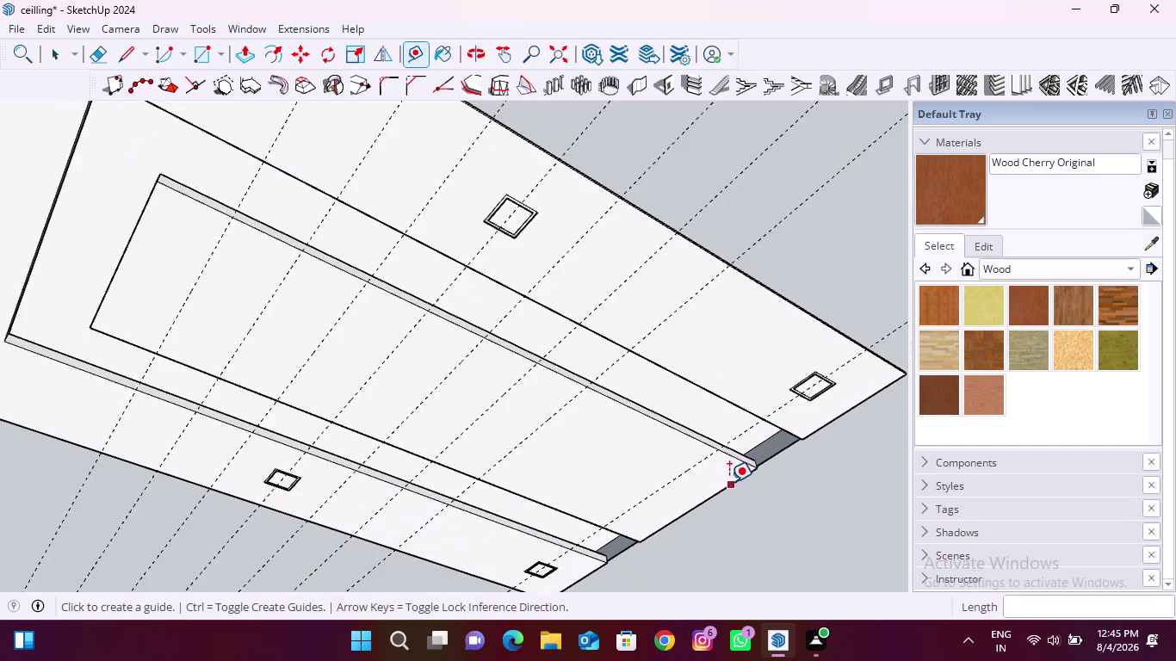
scroll(down, 3)
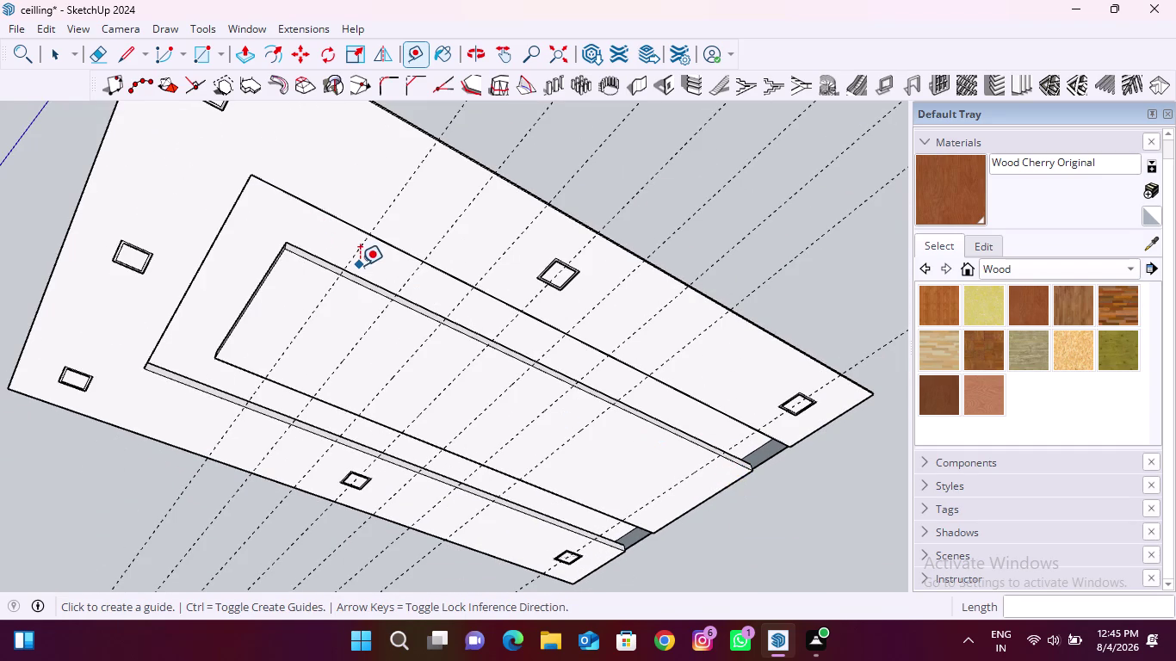
key(space)
Box-select and delete the unwanted guide lines on the right side of the ceiling.
click(837, 273)
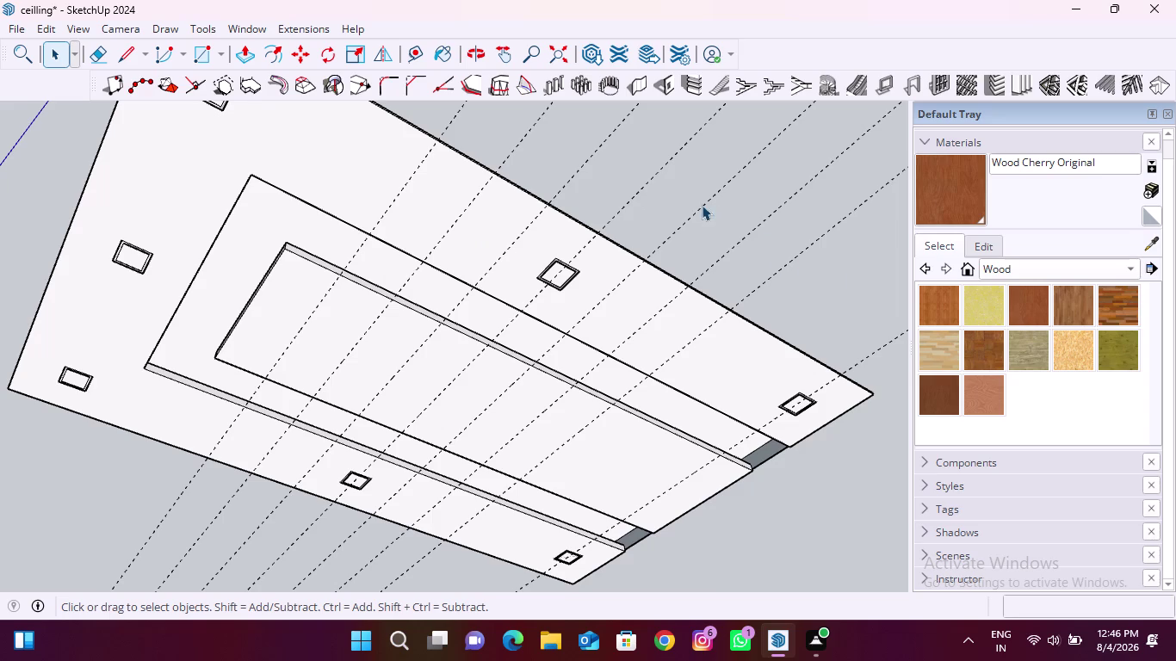
drag(835, 281, 734, 165)
drag(733, 165, 744, 161)
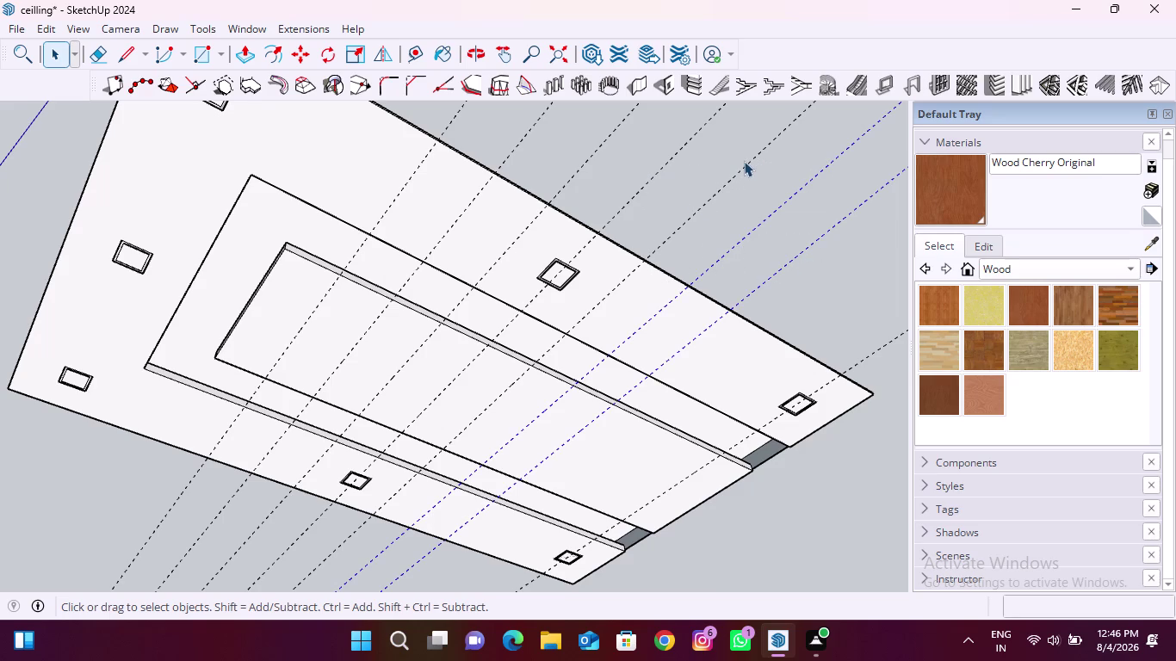
key(Delete)
click(858, 179)
drag(803, 182, 696, 146)
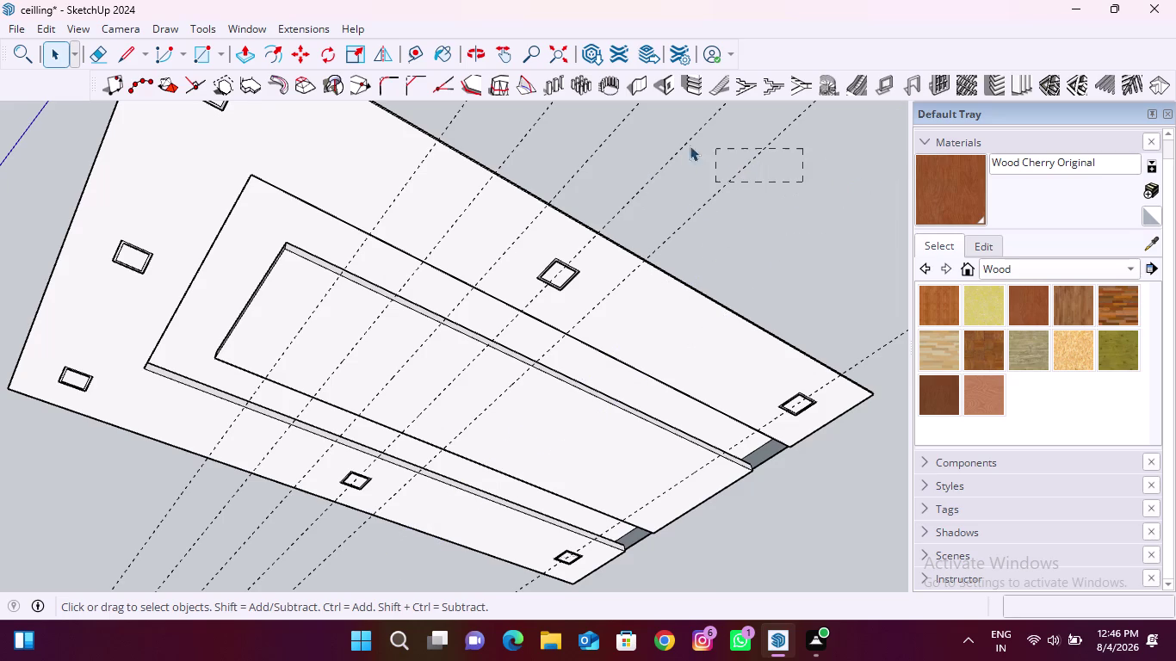
drag(696, 146, 639, 144)
key(Delete)
Delete the remaining unwanted guides, leaving just two guides across the ceiling.
drag(721, 168, 707, 166)
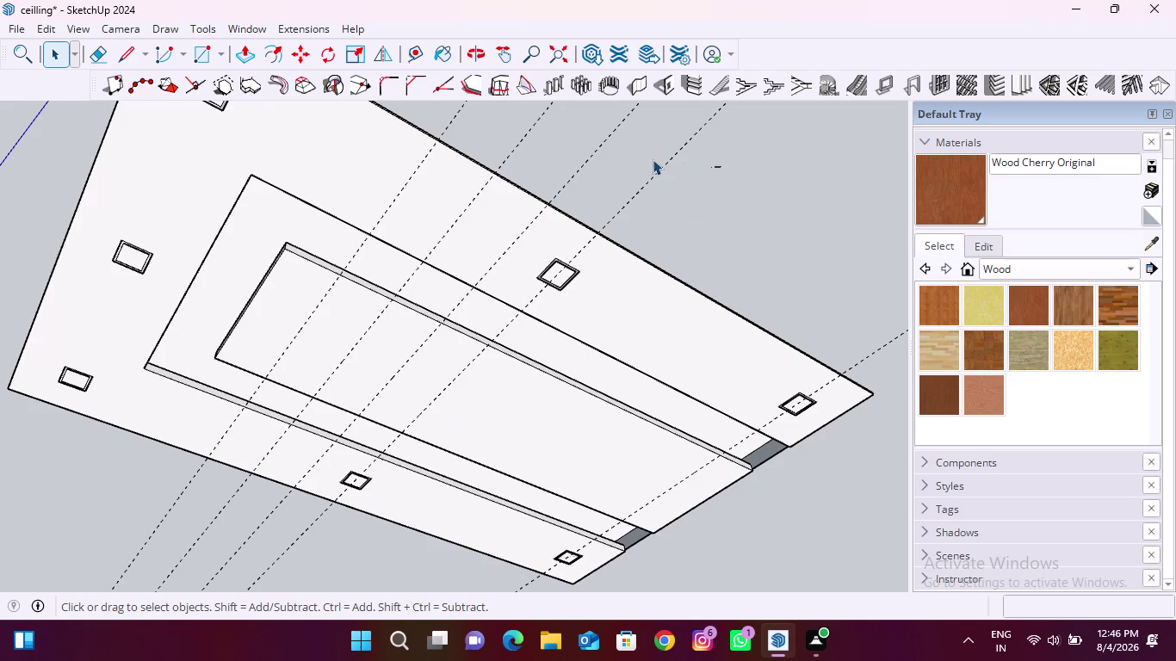
drag(707, 166, 568, 141)
drag(757, 169, 564, 143)
drag(564, 142, 562, 142)
key(Delete)
drag(666, 152, 555, 139)
key(Delete)
drag(576, 141, 509, 142)
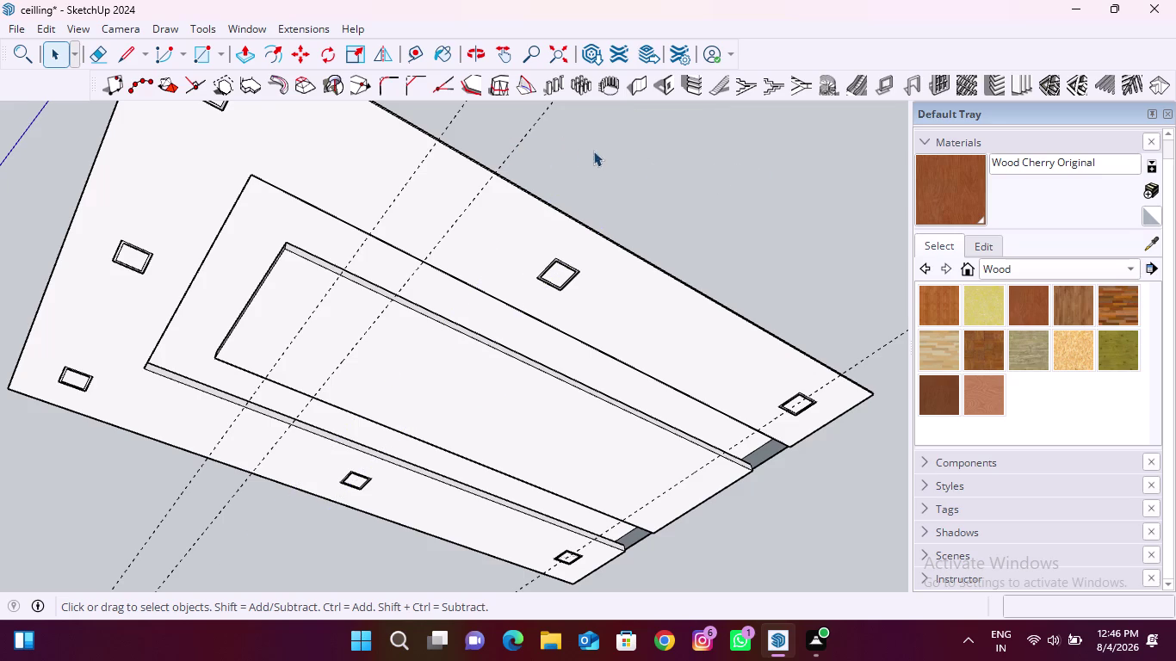
drag(625, 147, 504, 137)
drag(611, 141, 495, 132)
click(520, 141)
key(Delete)
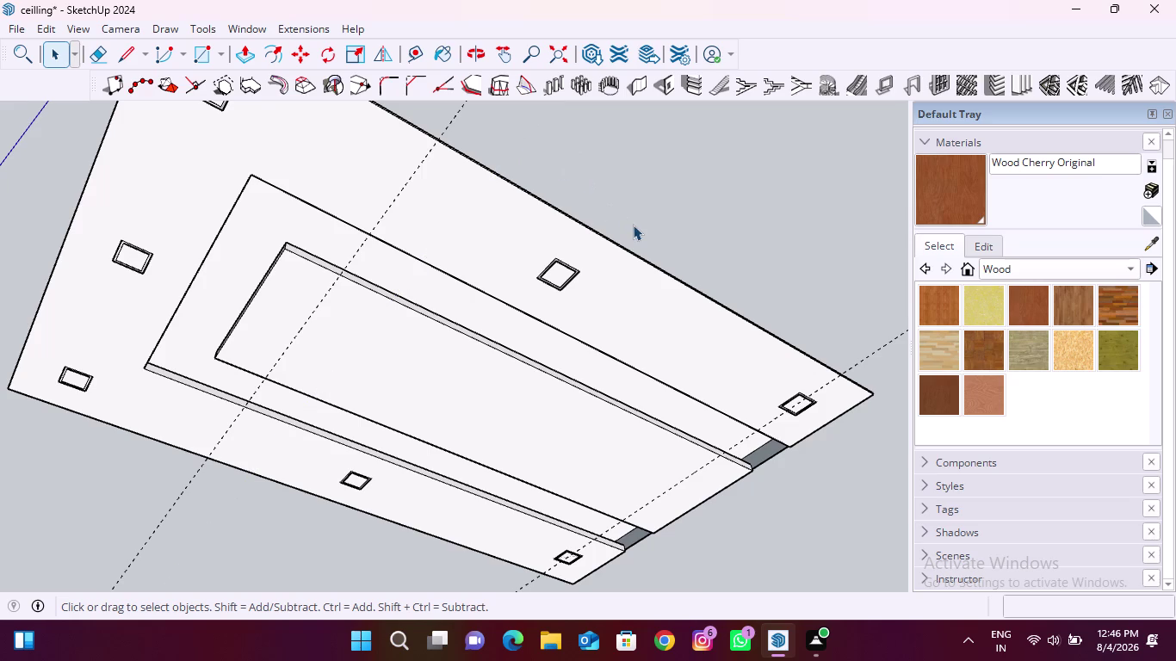